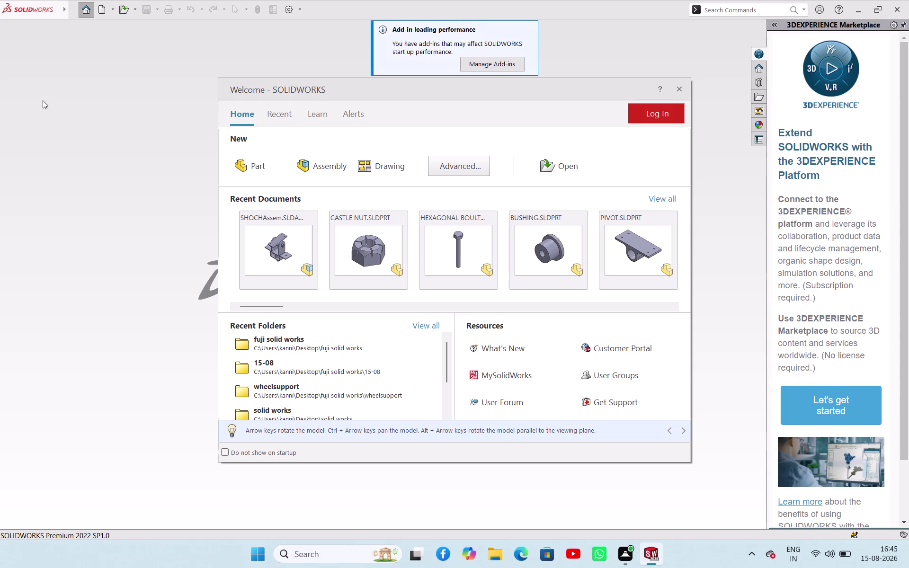
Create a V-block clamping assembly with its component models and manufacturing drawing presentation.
Create a new blank part document (Part1) from the Welcome dialog.
click(263, 168)
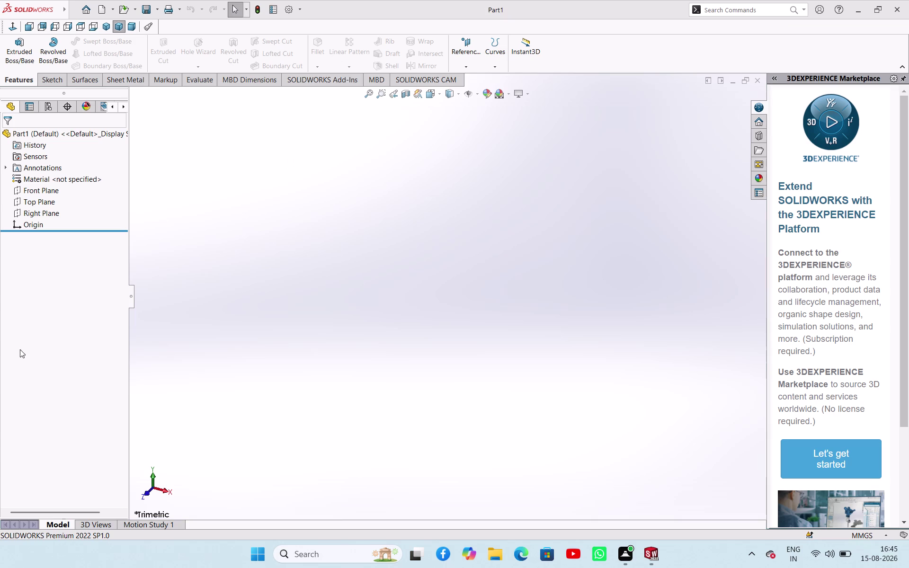
Start a sketch on the Top Plane and draw a vertical midpoint centerline through the origin.
click(52, 201)
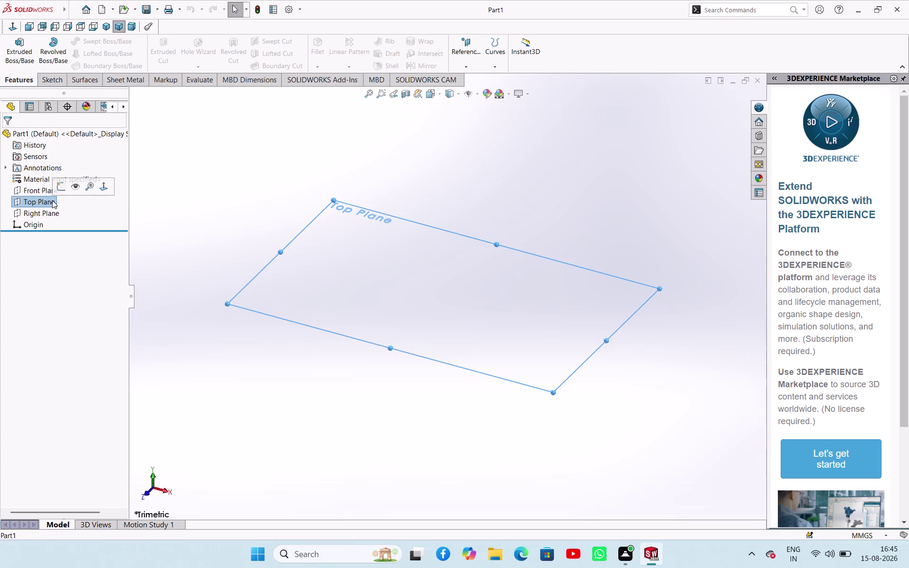
click(59, 185)
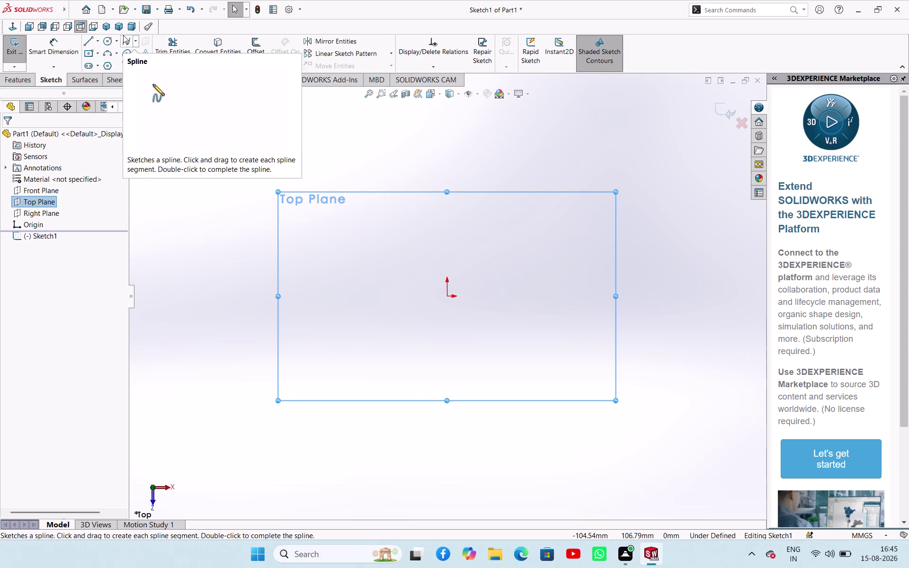
click(98, 45)
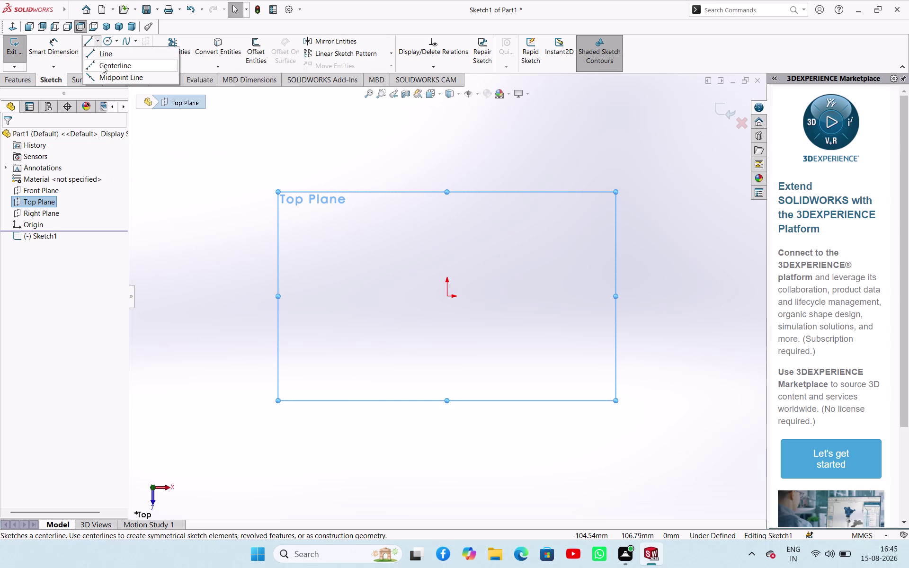
click(102, 65)
click(50, 291)
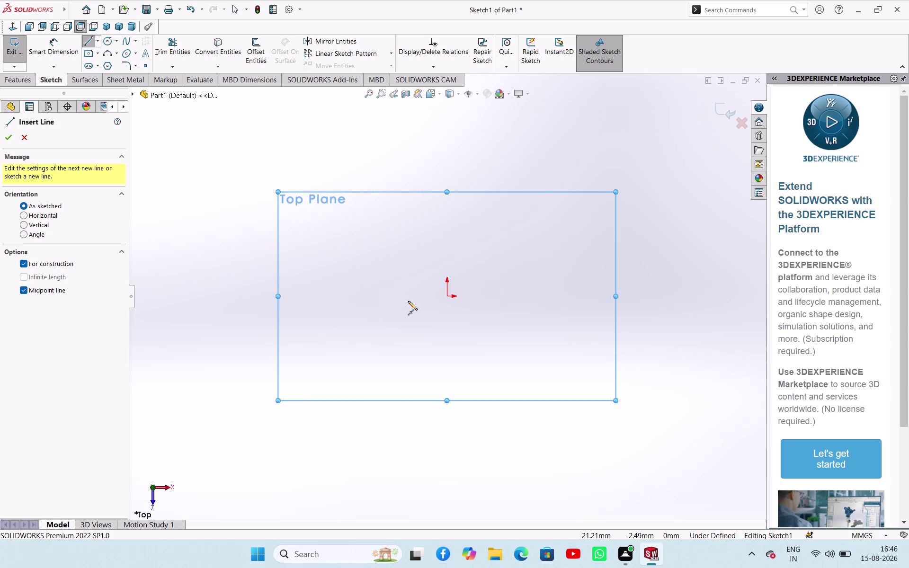
click(448, 297)
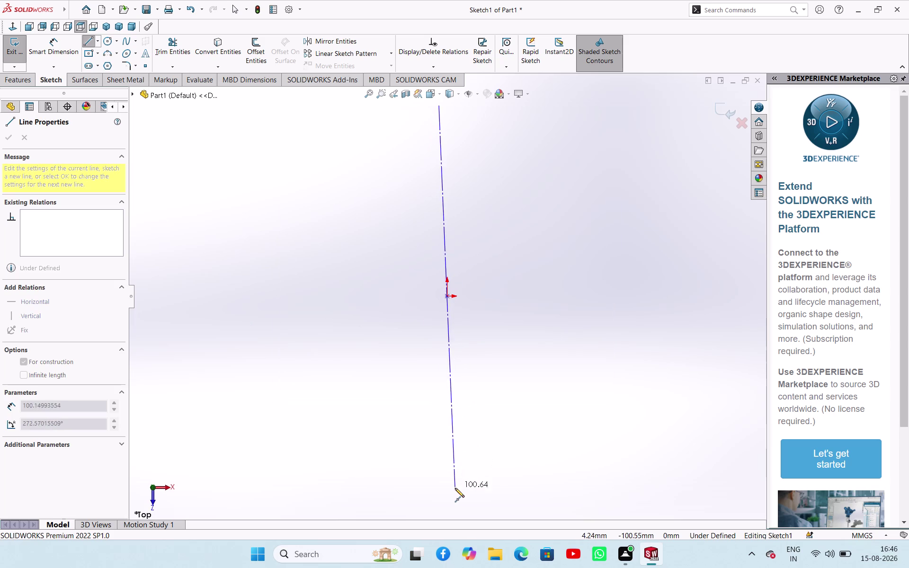
click(448, 500)
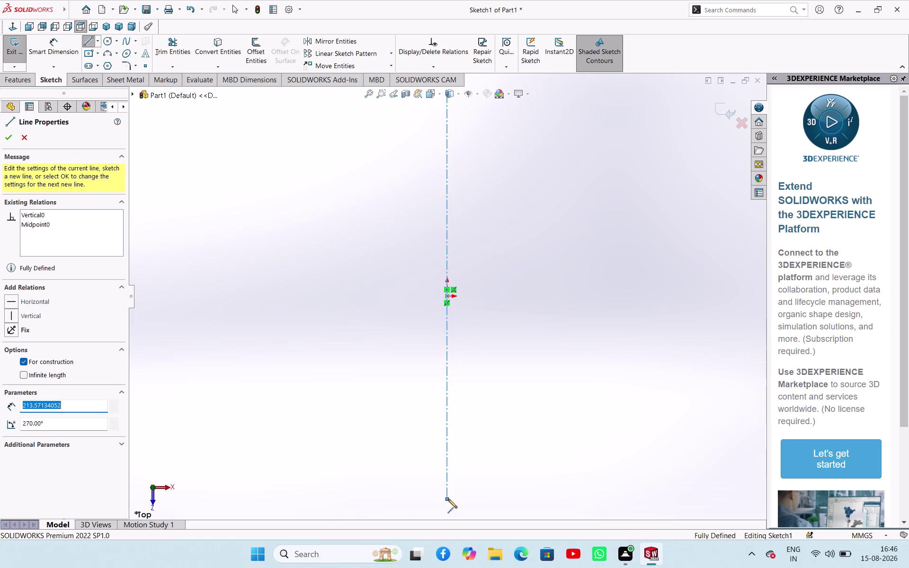
key(Escape)
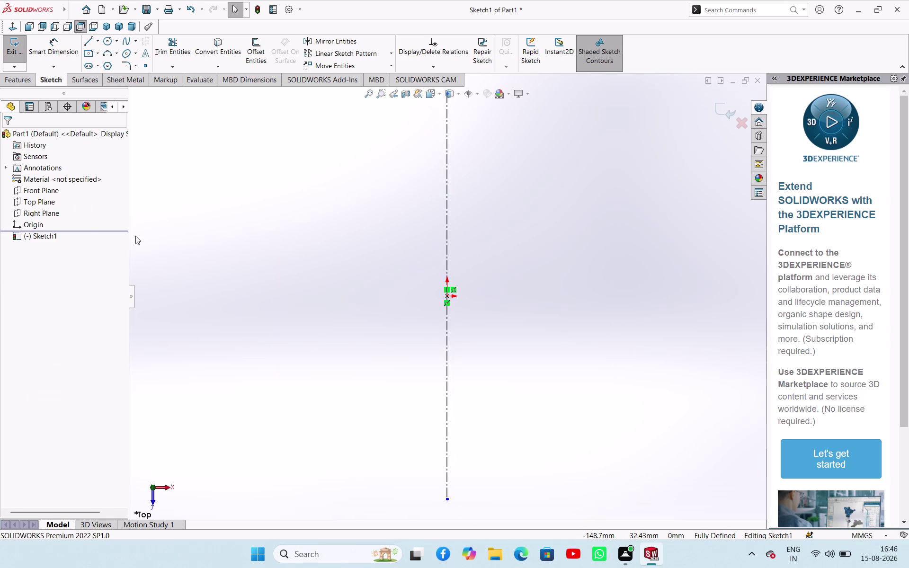
Draw a horizontal midpoint centerline through the origin, extending to the right.
click(98, 46)
click(92, 62)
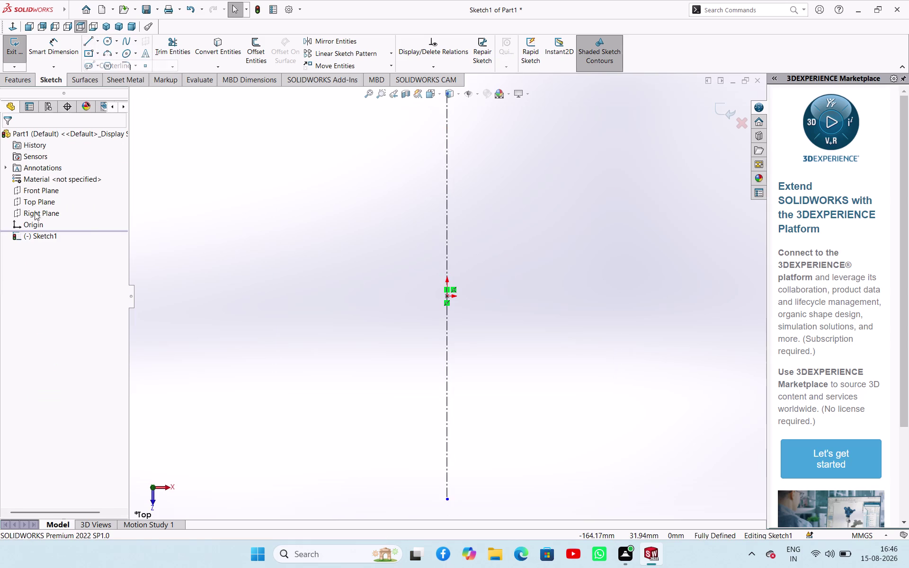
click(42, 291)
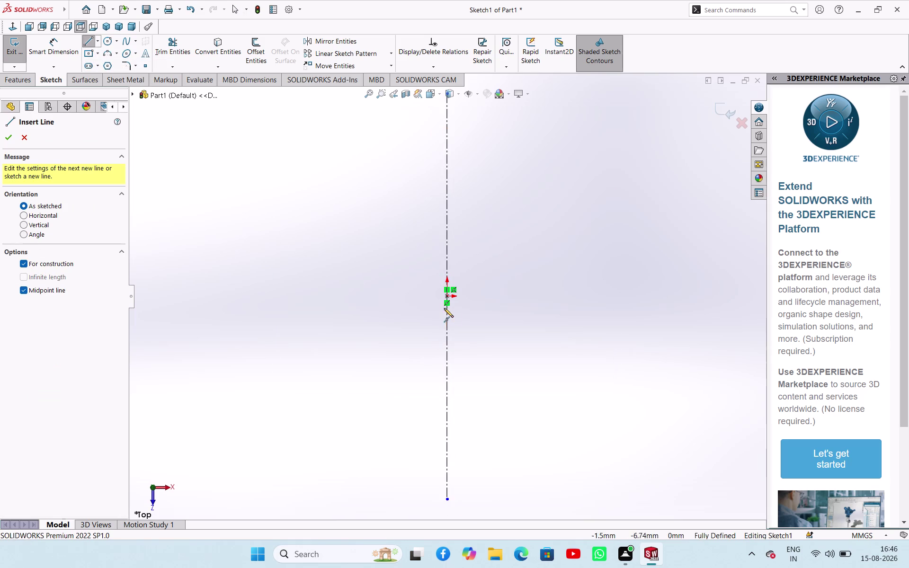
click(447, 297)
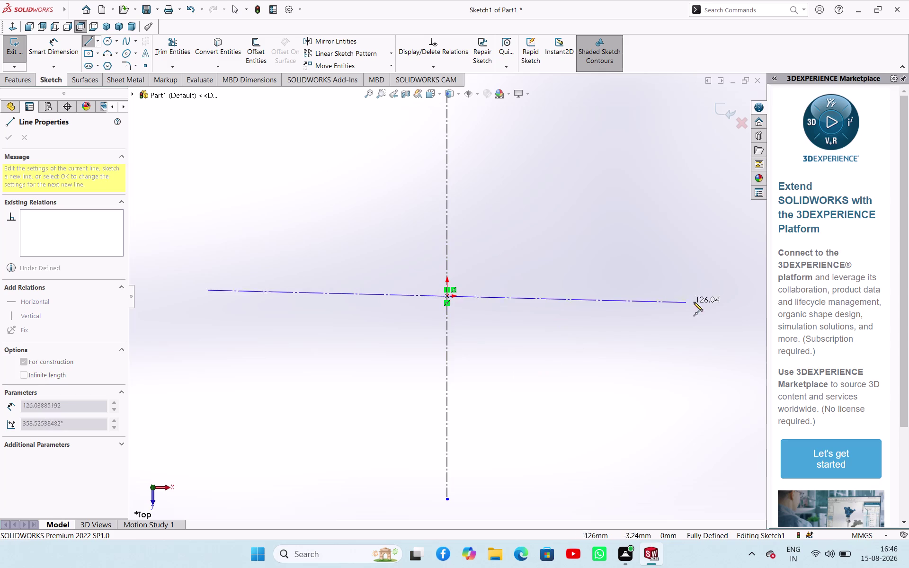
click(736, 296)
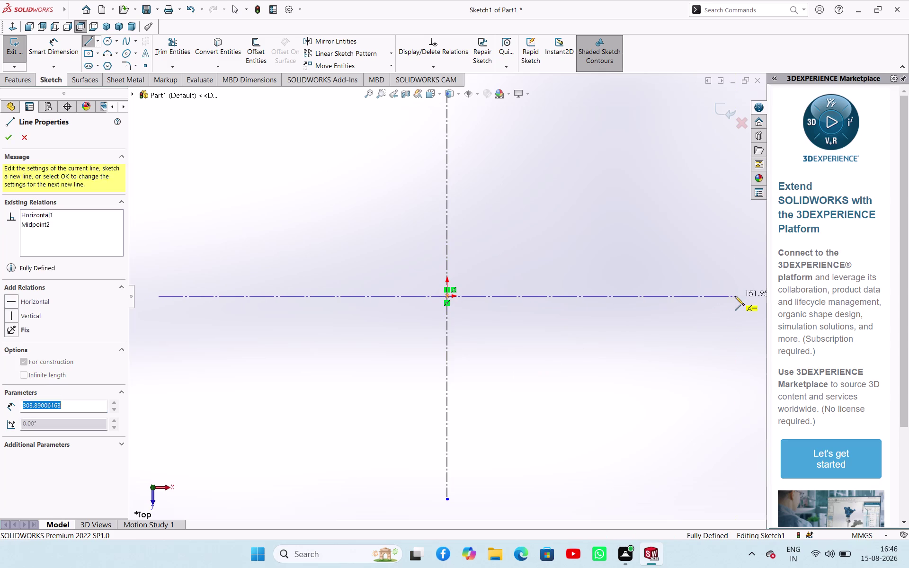
key(Escape)
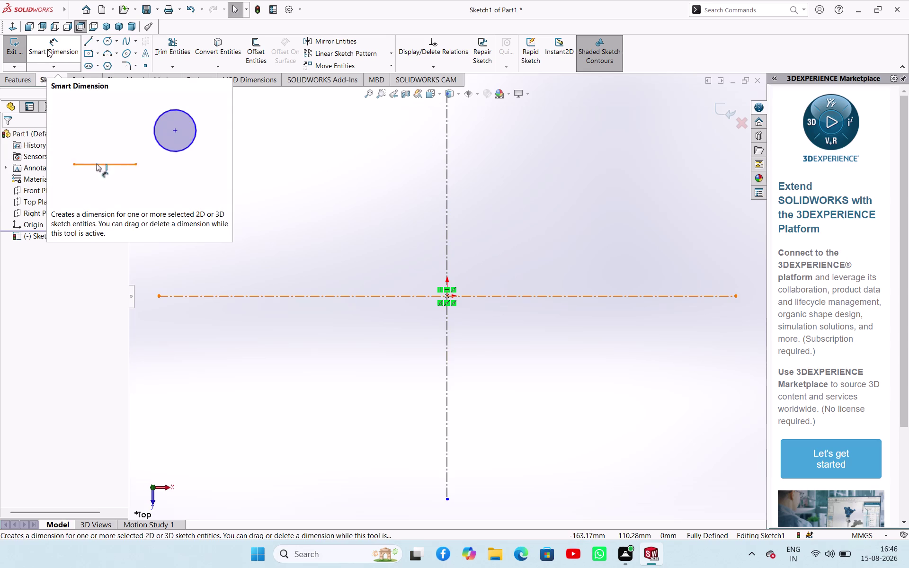
Draw connected lines down the vertical centerline, across the bottom, then stepping up and right.
click(92, 41)
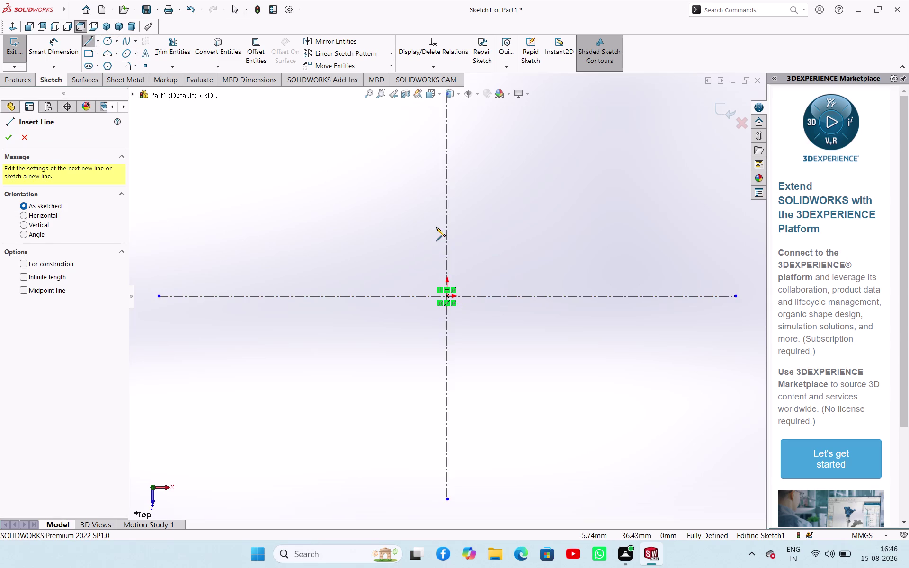
click(447, 222)
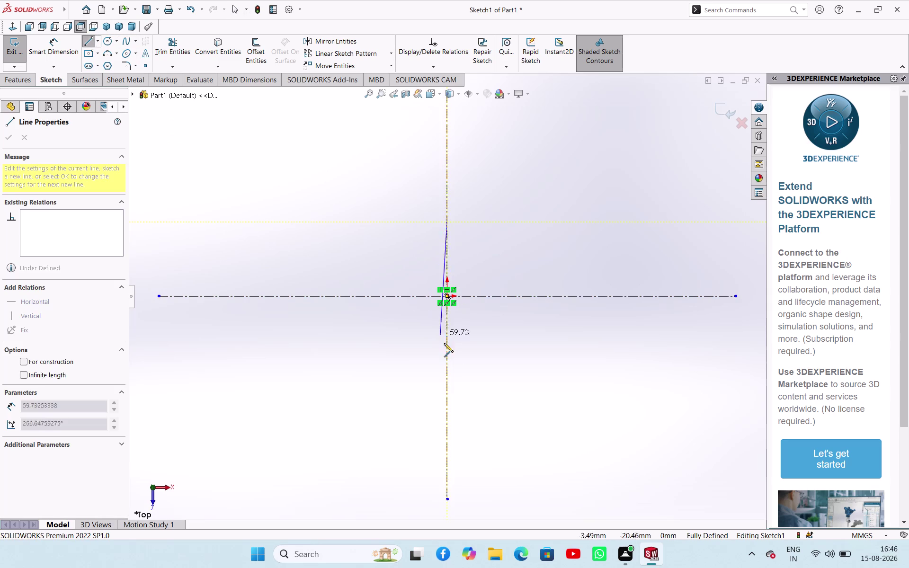
click(447, 362)
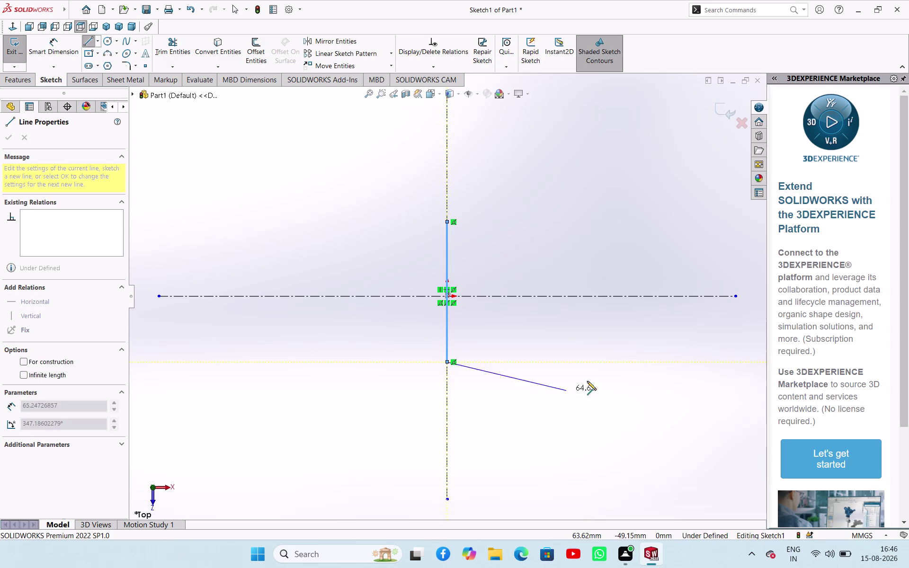
click(620, 365)
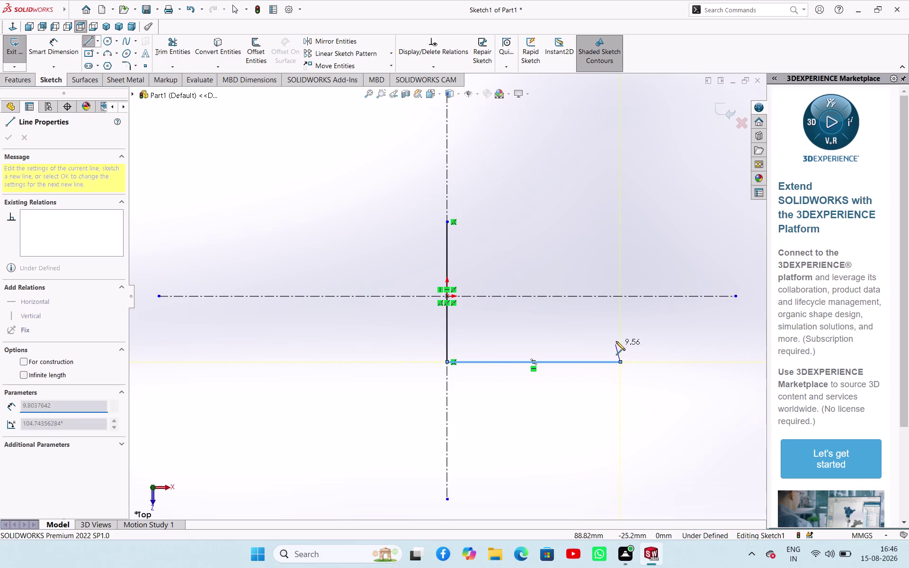
click(619, 318)
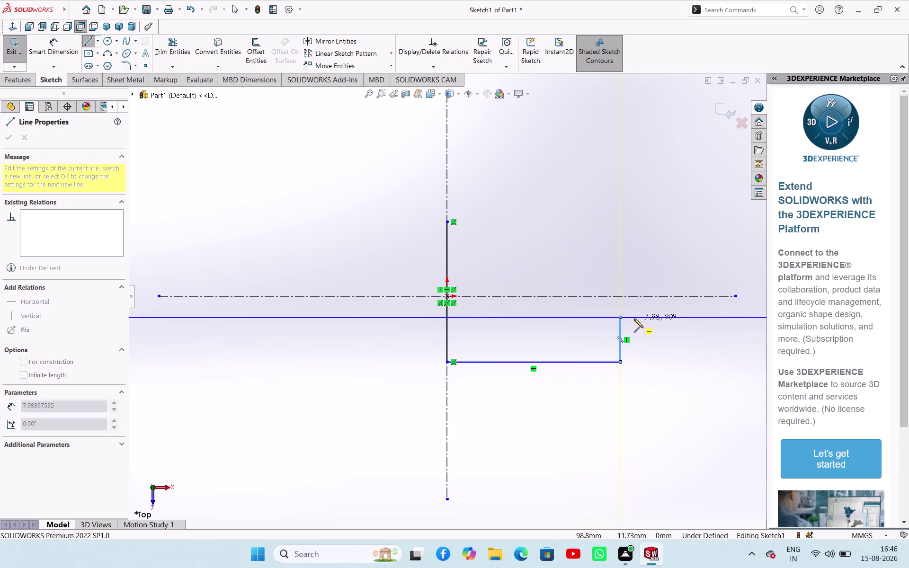
click(633, 318)
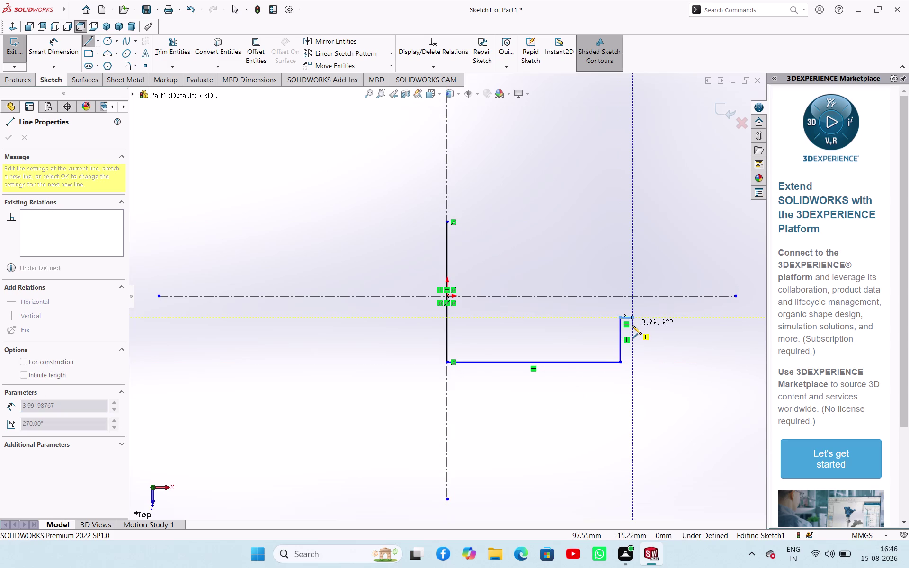
click(632, 326)
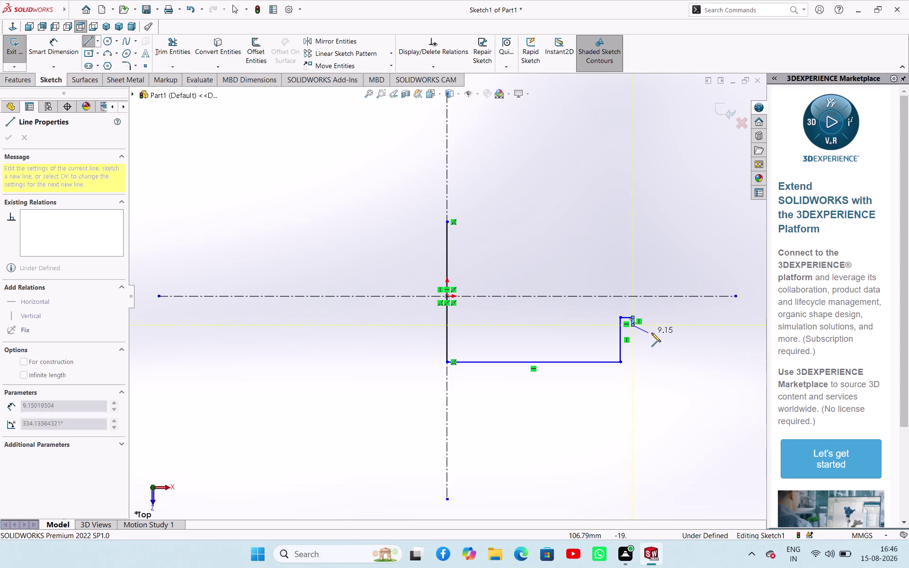
click(674, 324)
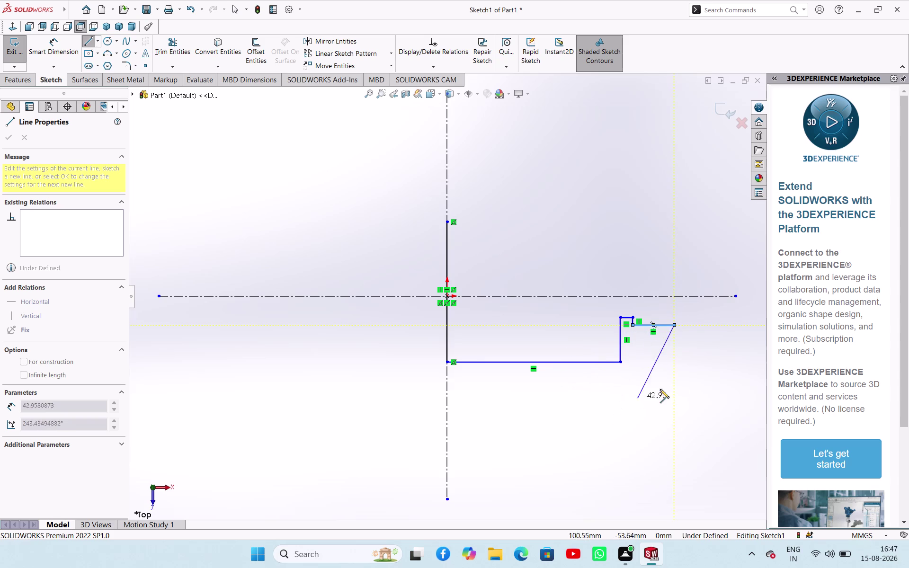
click(672, 308)
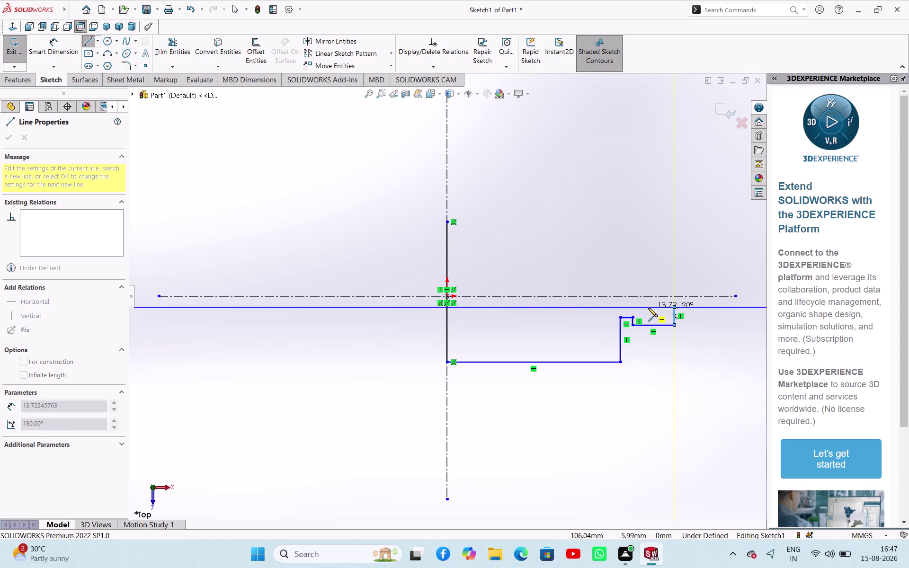
Continue the outline left, up across the horizontal centerline, right, then up an angled edge.
scroll(down, 3)
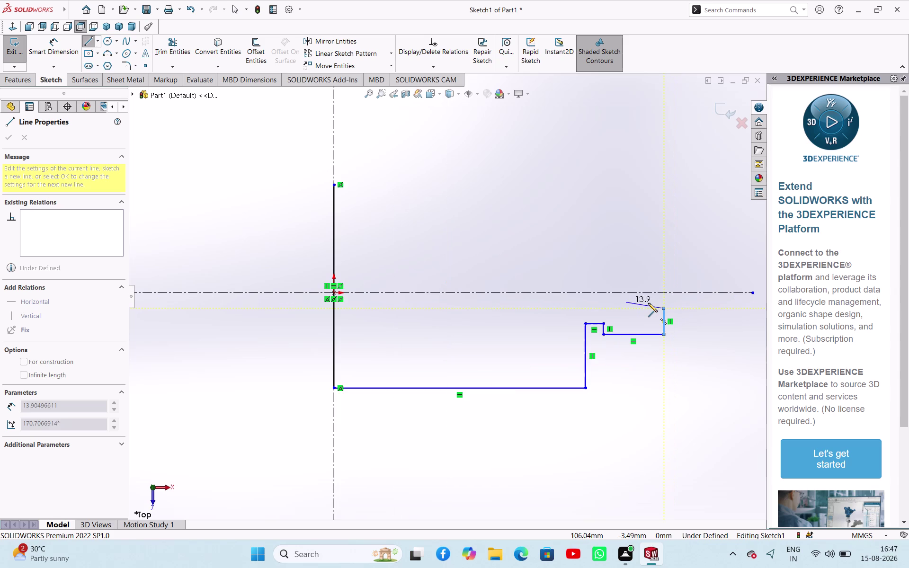
click(623, 300)
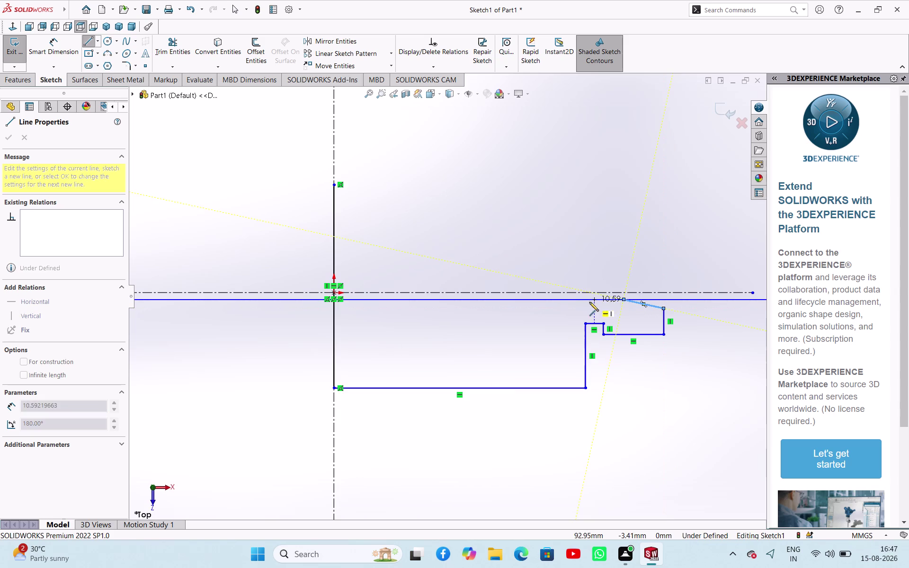
click(561, 298)
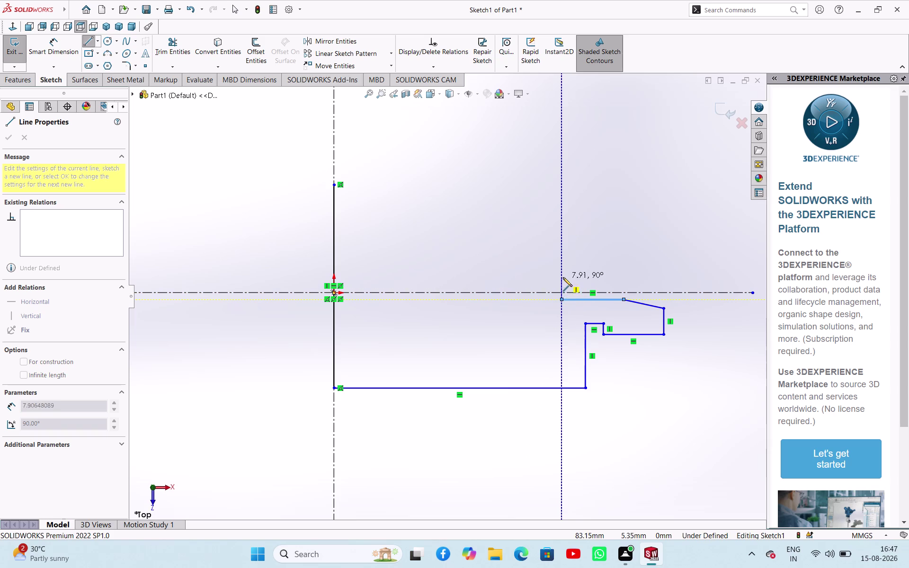
click(563, 272)
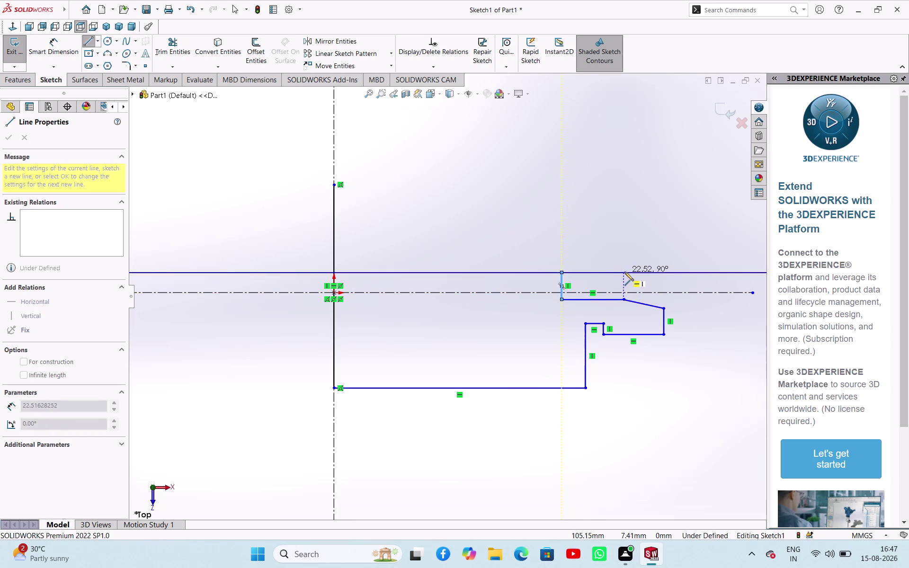
click(624, 272)
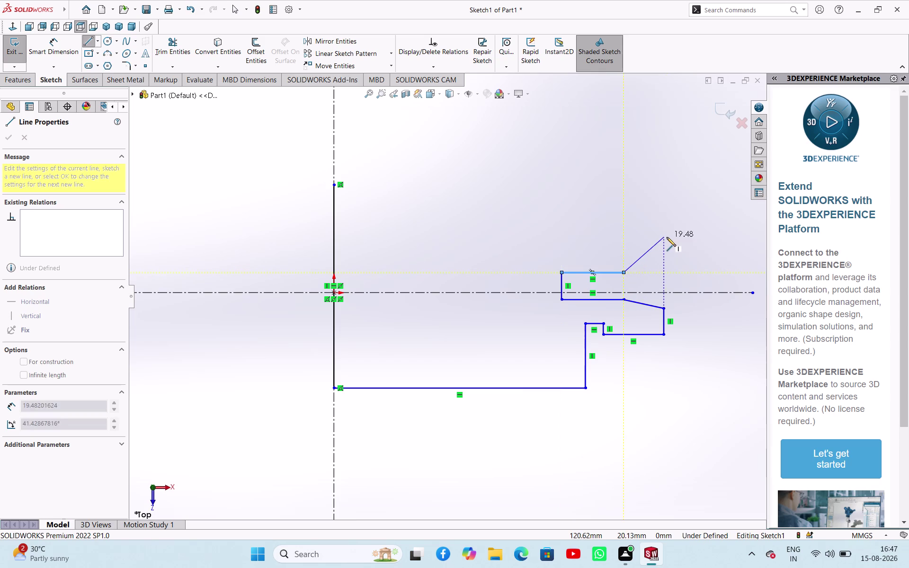
click(664, 232)
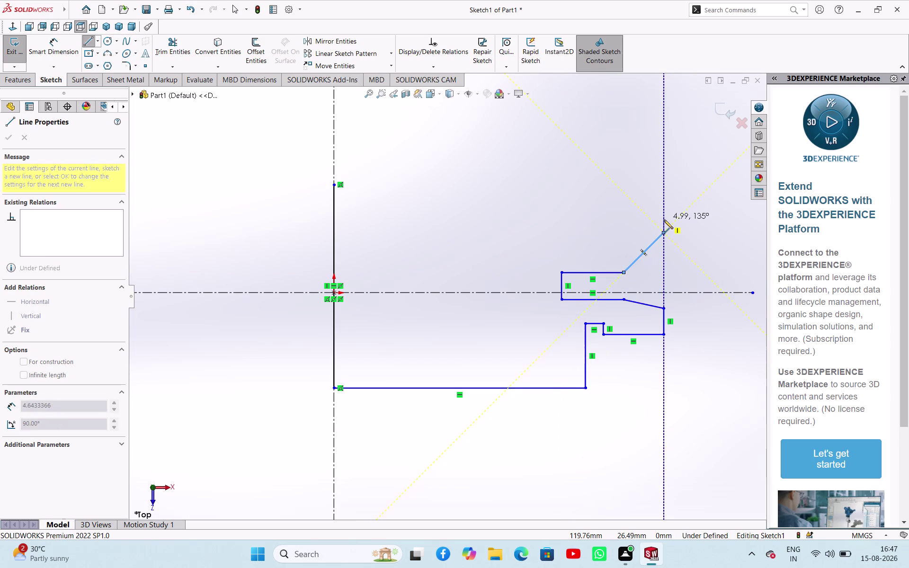
click(664, 220)
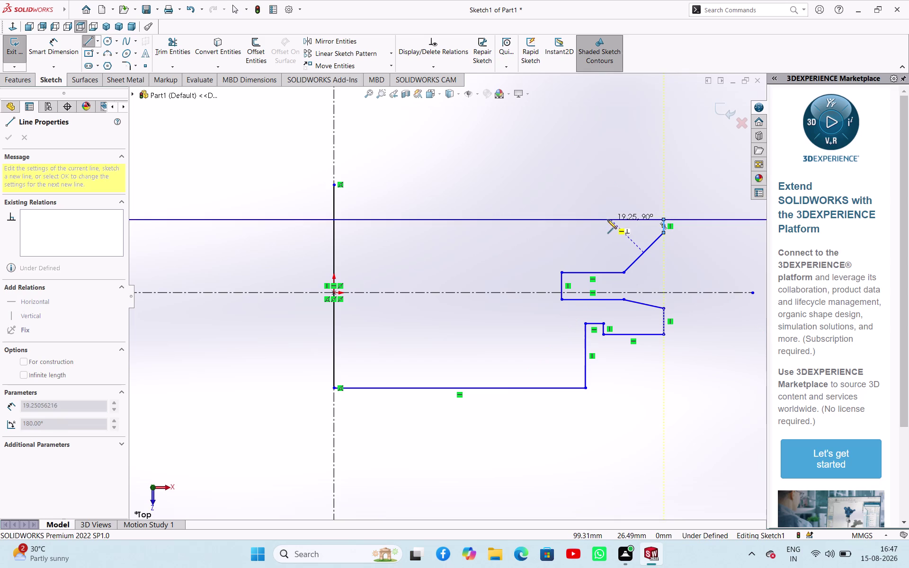
Add the top edge, inner step and vertical edge, closing the outline at the top-left corner.
click(603, 219)
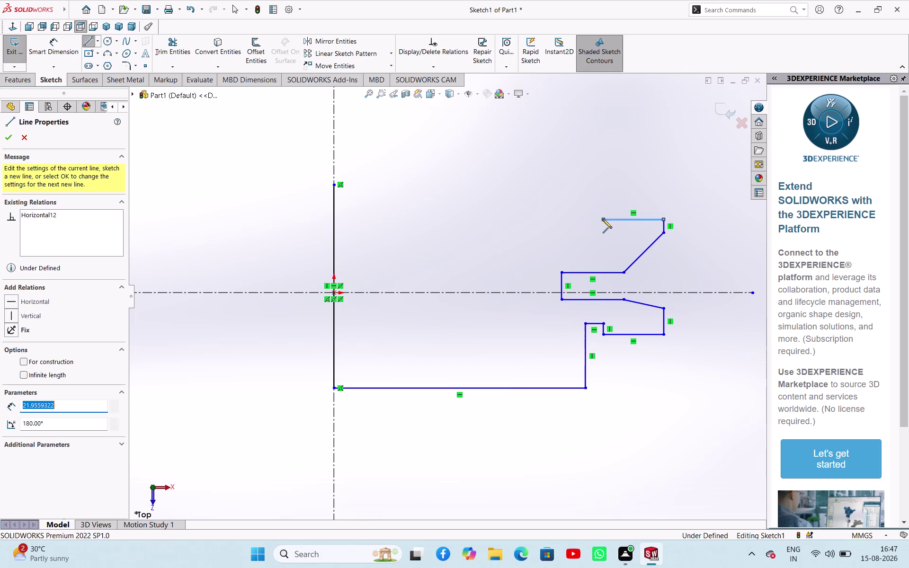
click(604, 234)
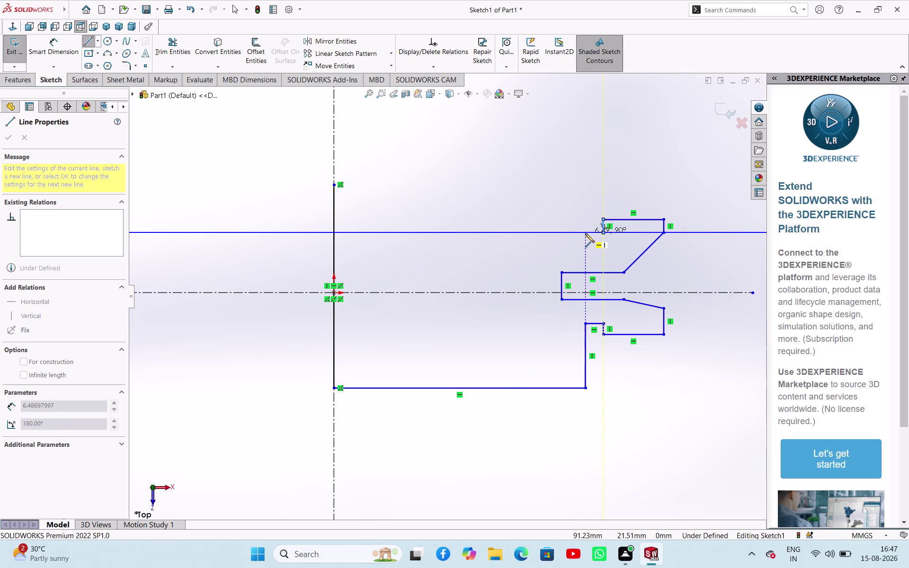
click(584, 233)
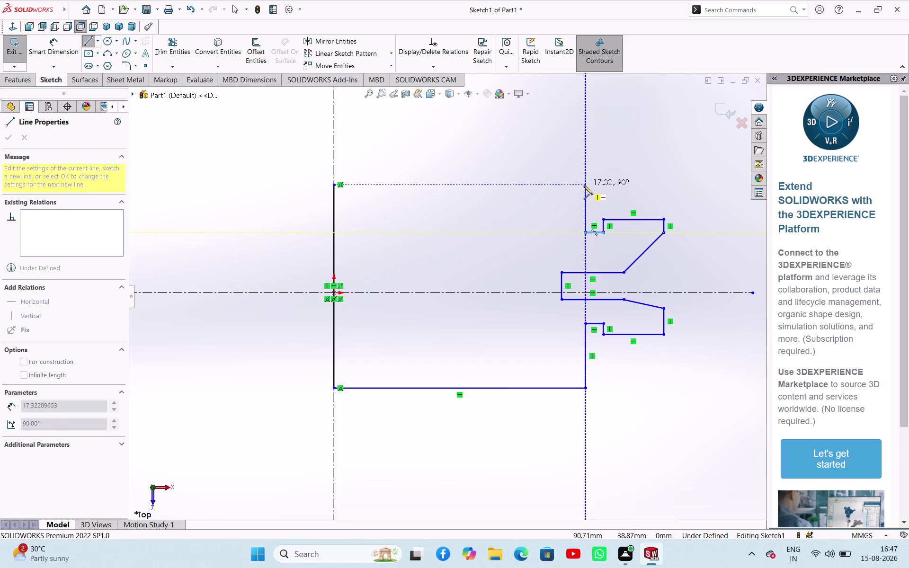
click(584, 184)
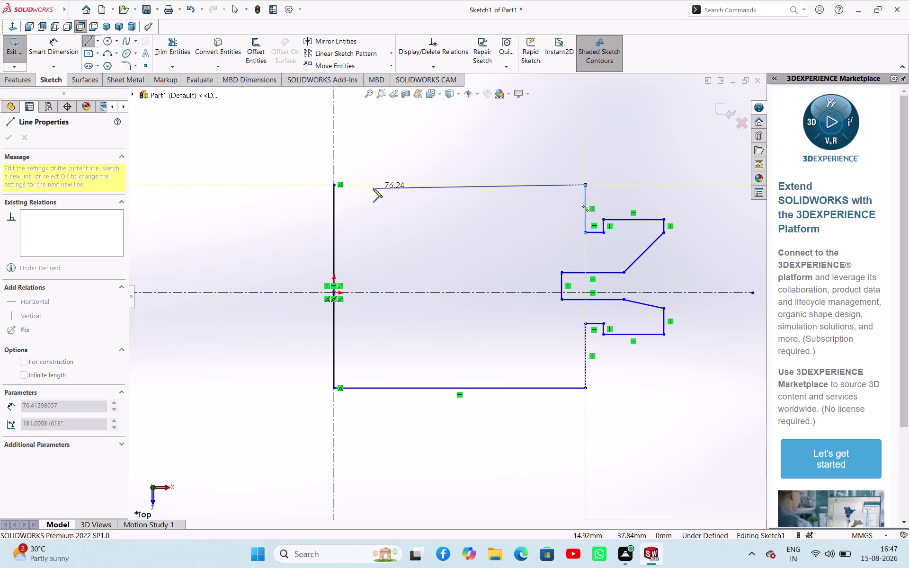
click(334, 184)
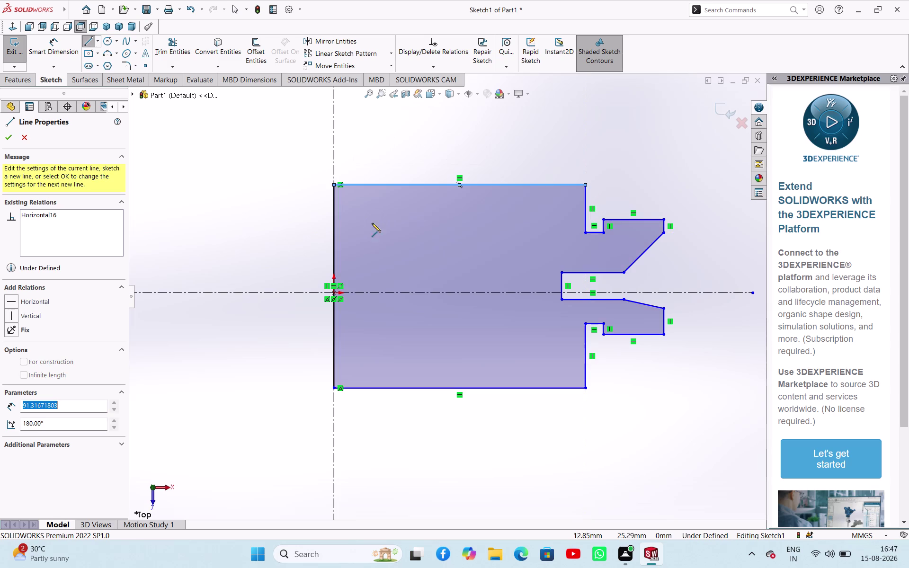
click(12, 138)
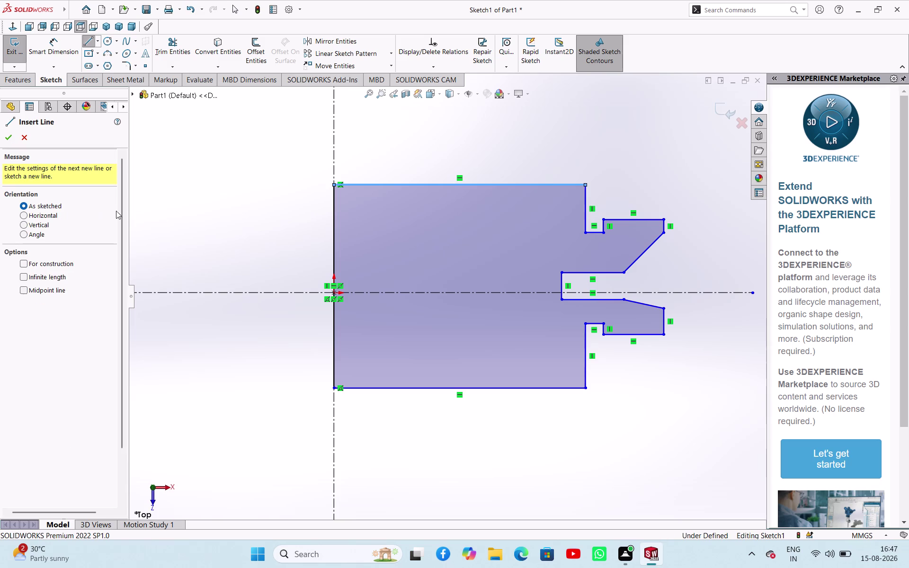
click(182, 212)
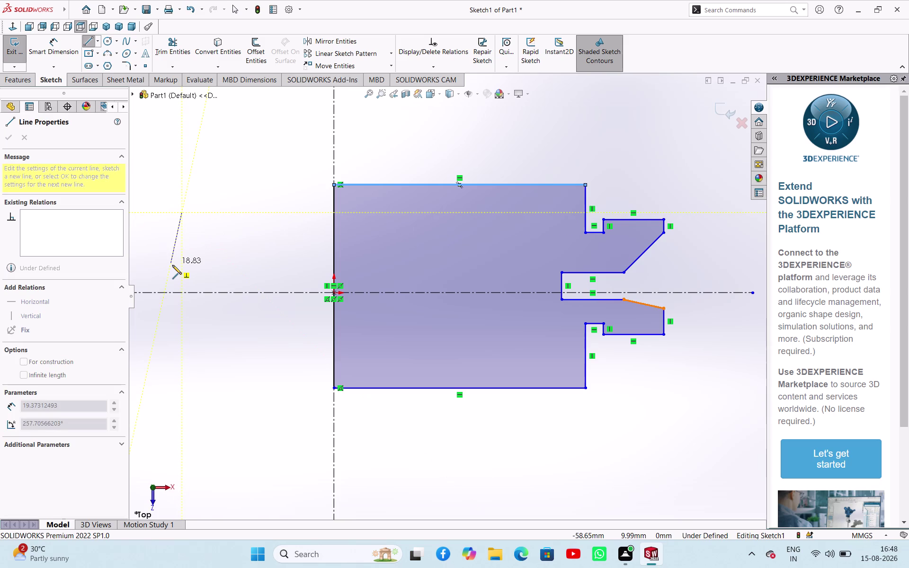
Exit the Line tool, clear the selection and fit the whole profile in view.
key(Escape)
scroll(down, 3)
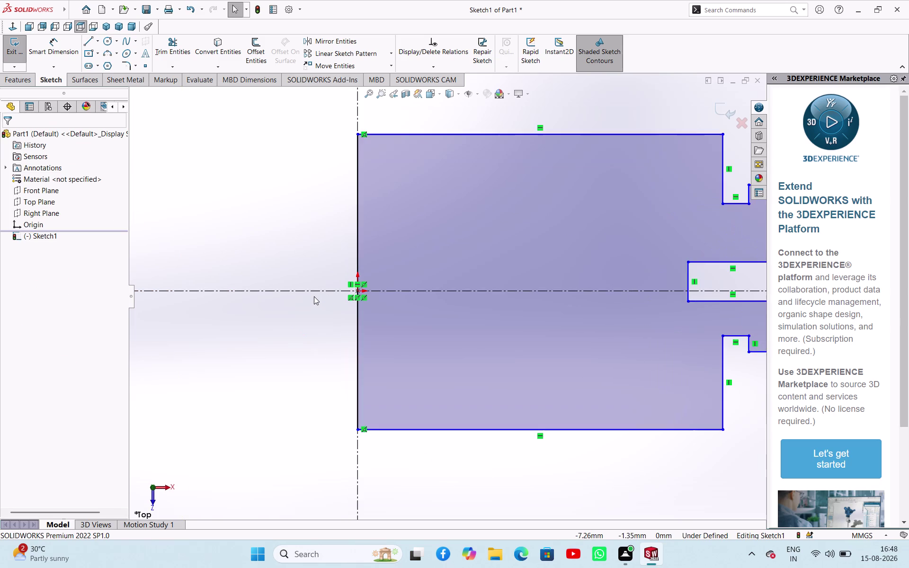
scroll(up, 3)
scroll(down, 3)
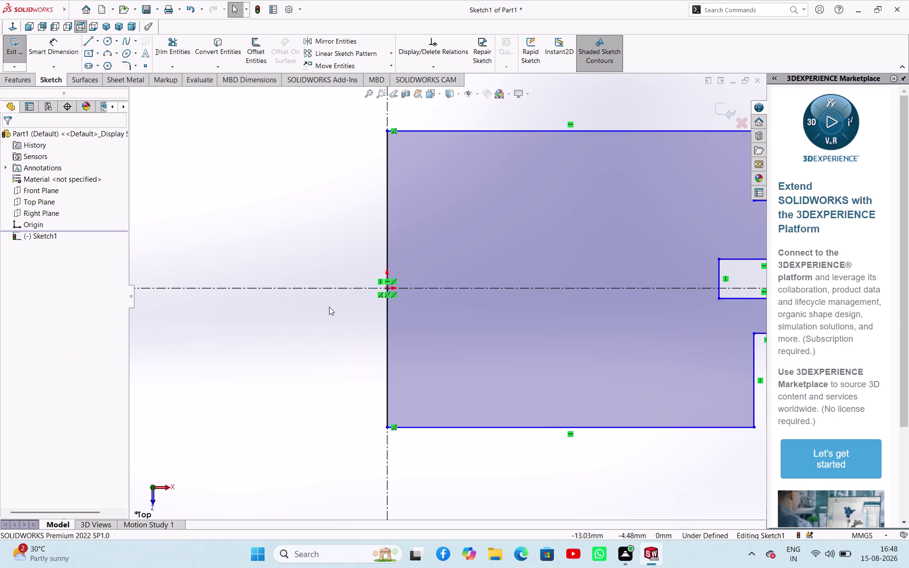
scroll(up, 3)
scroll(up, 3)
click(332, 340)
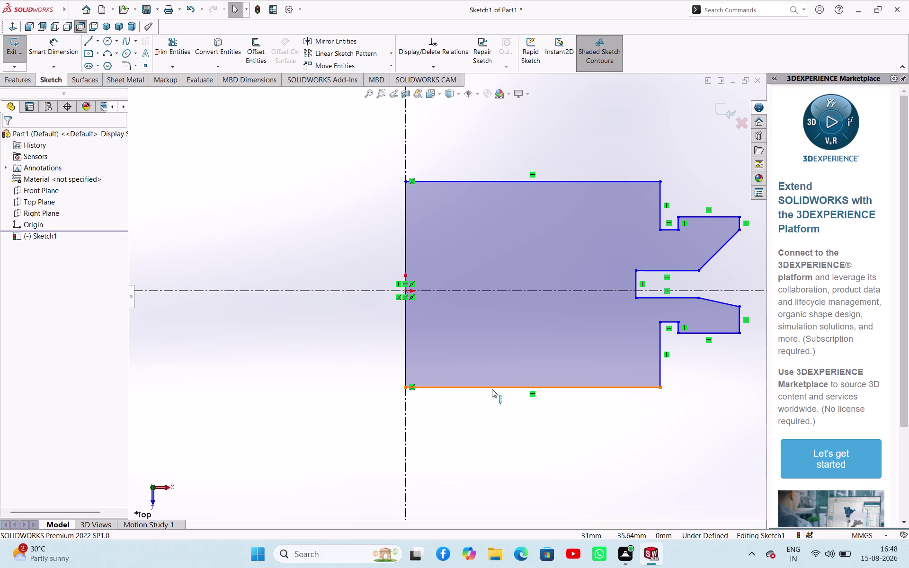
click(225, 377)
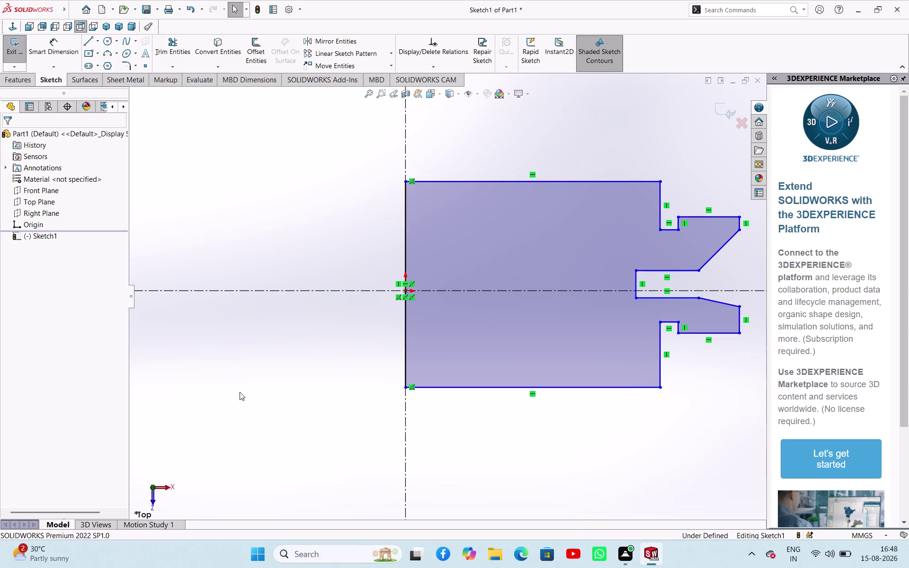
key(Escape)
key(Escape)
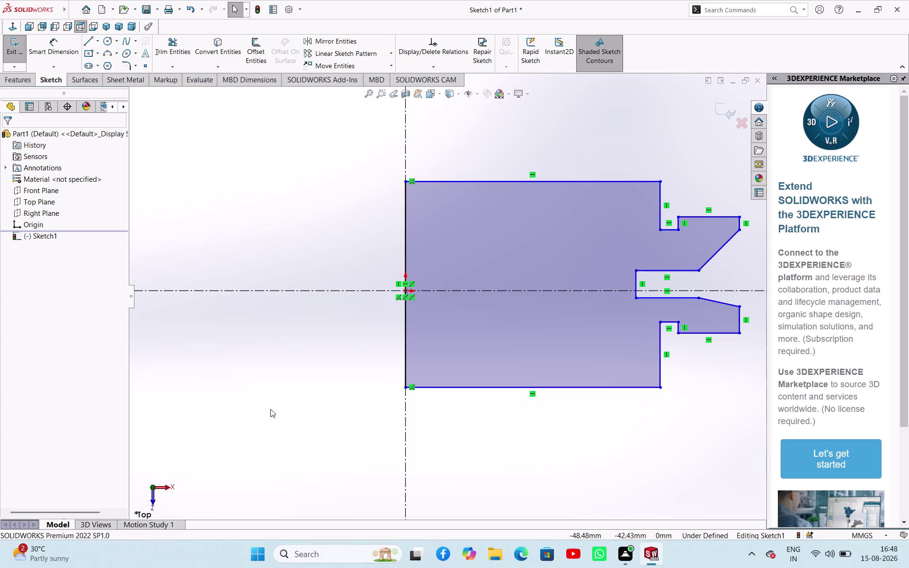
middle_click(272, 408)
middle_click(272, 408)
scroll(down, 3)
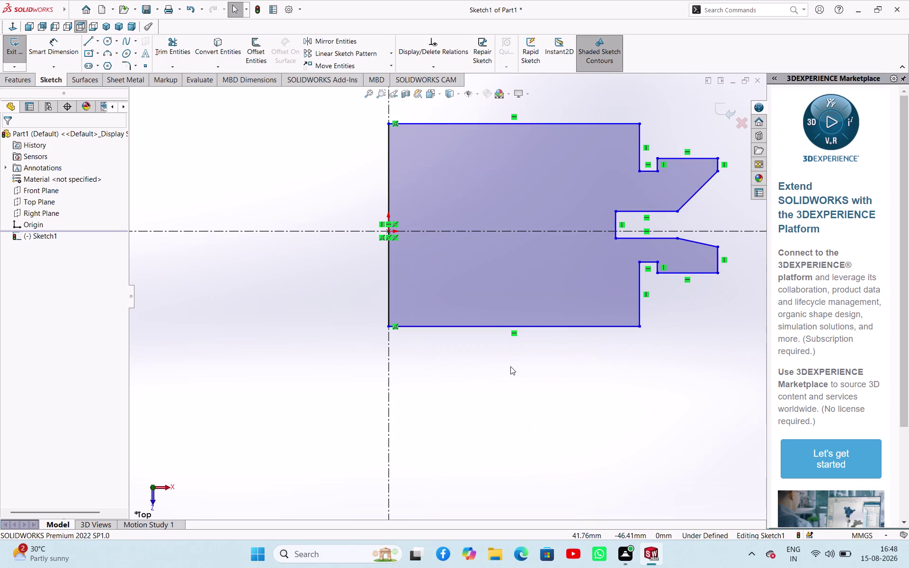
Select the block's bottom and top edges together.
click(445, 390)
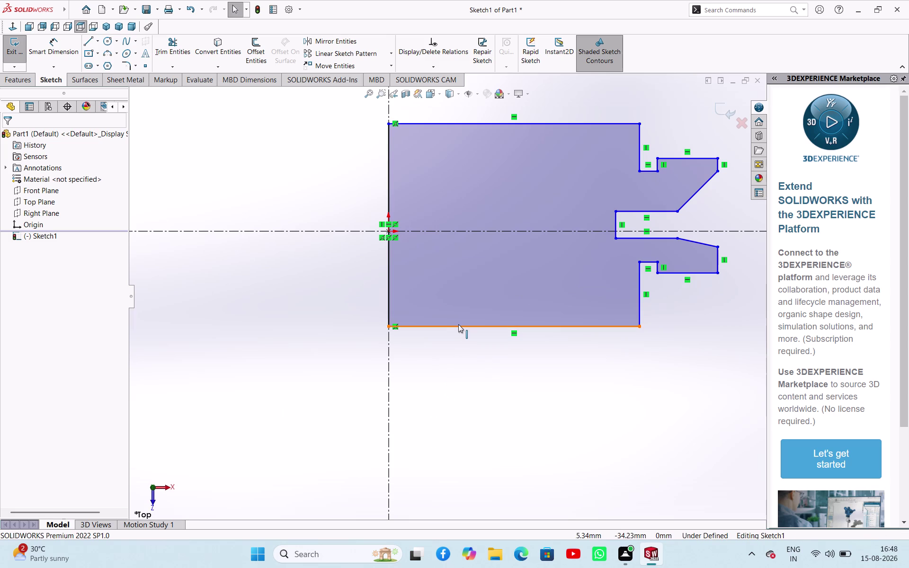
click(459, 324)
click(452, 122)
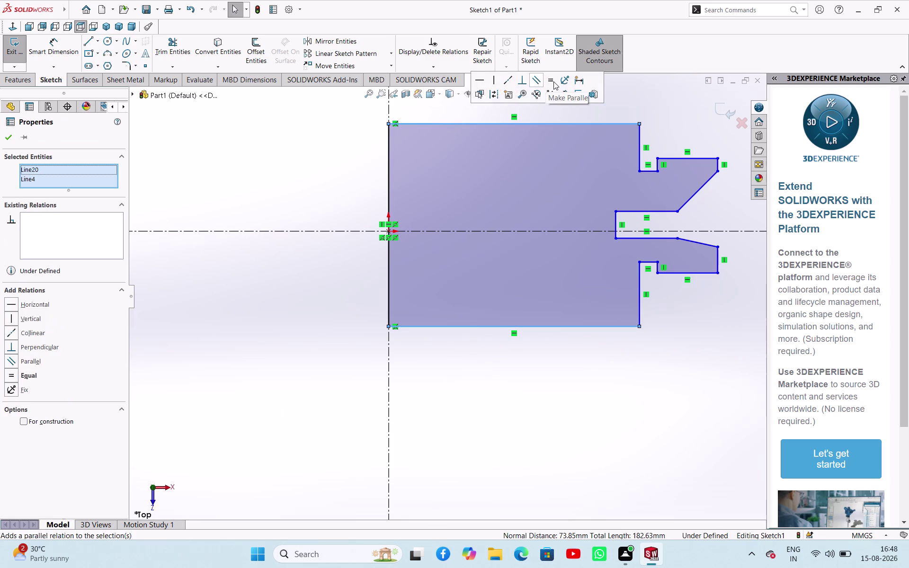
Apply an Equal relation to the selected top and bottom block edges.
click(554, 81)
click(329, 320)
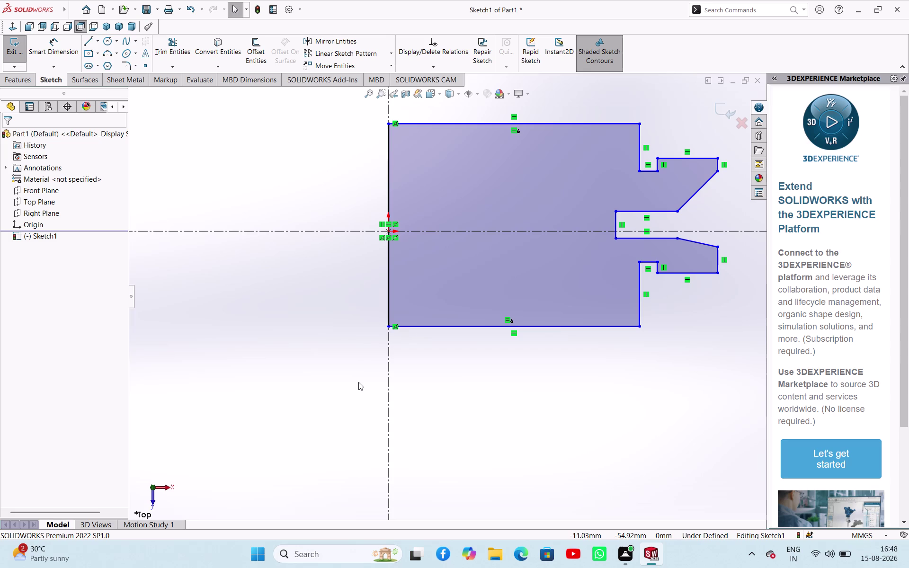
scroll(down, 3)
scroll(up, 3)
scroll(up, 3)
scroll(down, 3)
scroll(down, 3)
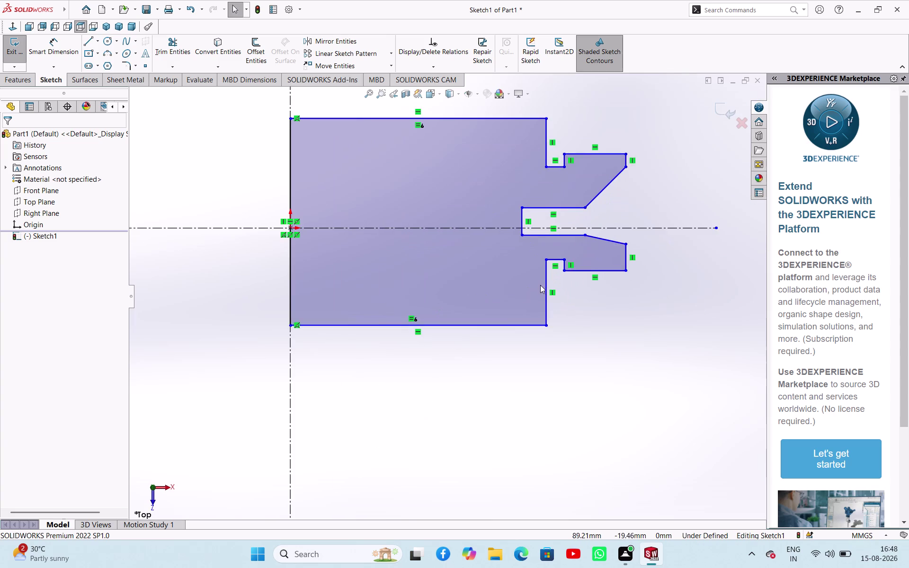
scroll(down, 3)
scroll(up, 3)
scroll(down, 3)
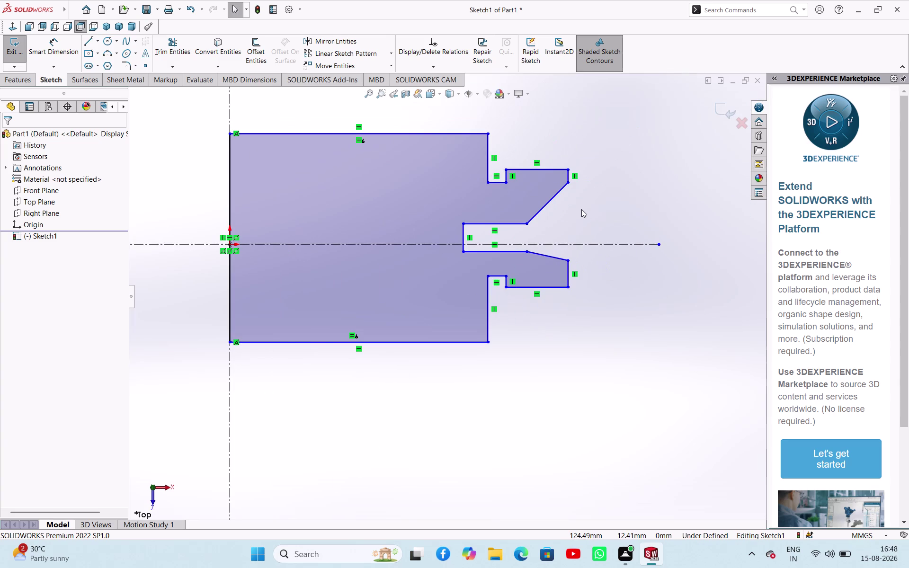
click(635, 209)
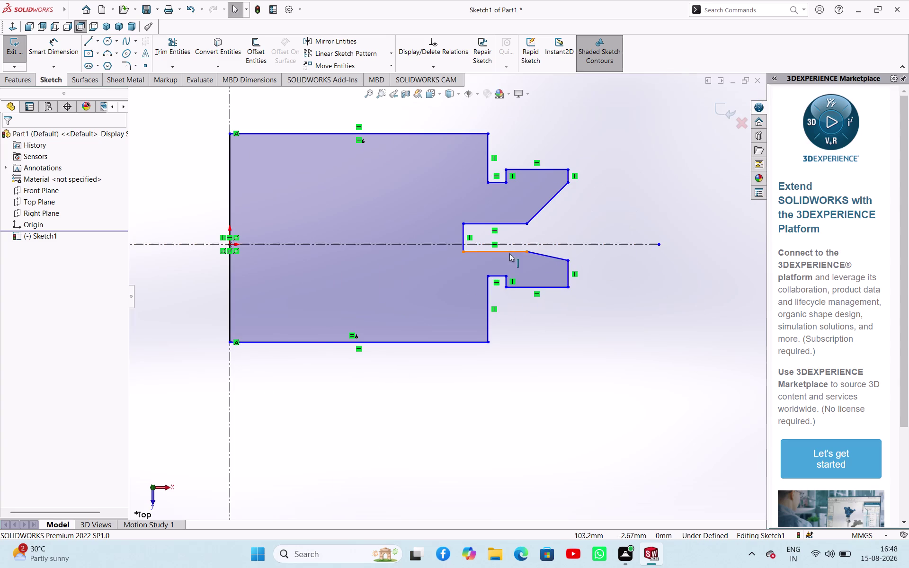
Make the slot's upper and lower horizontal edges equal length.
click(495, 224)
click(504, 253)
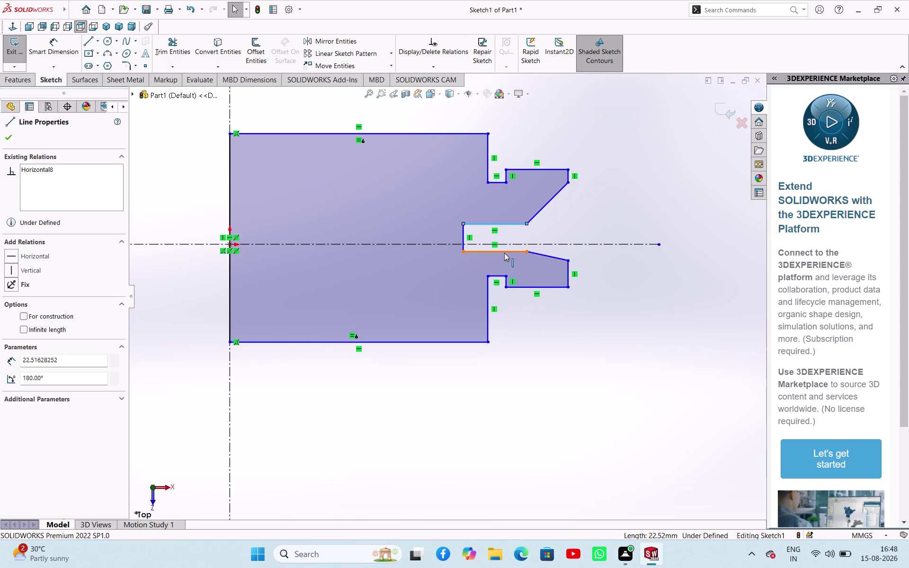
click(605, 212)
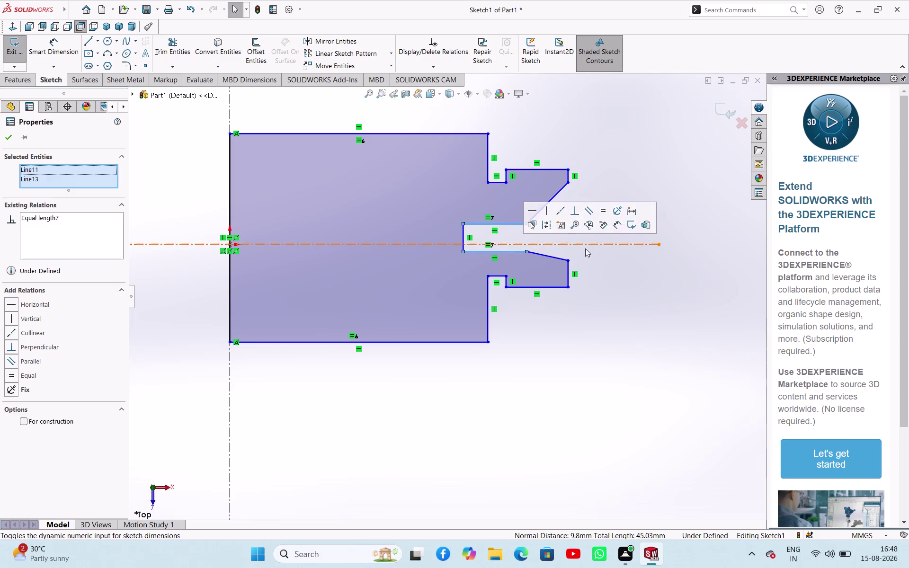
click(529, 373)
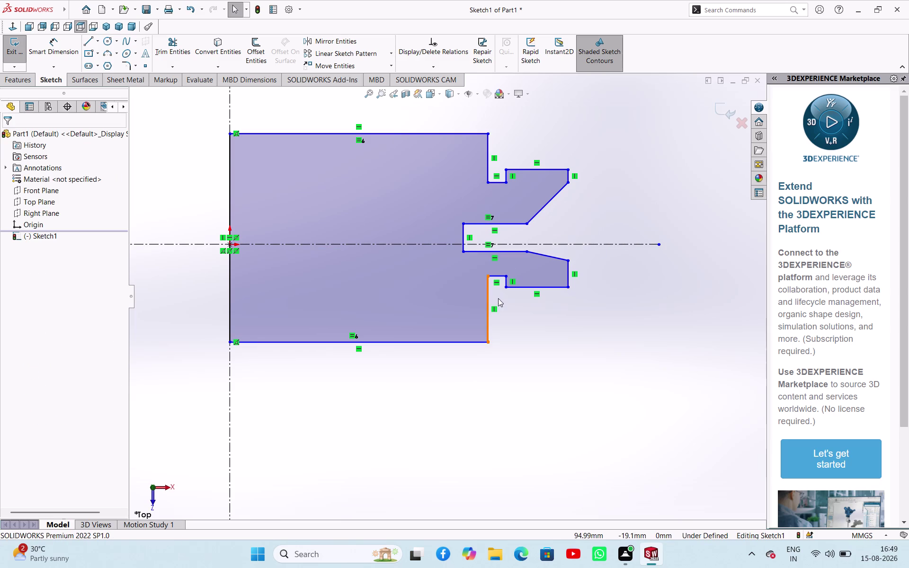
Reselect the connected outline and the slot's horizontal edges, then clear the selection.
double_click(575, 340)
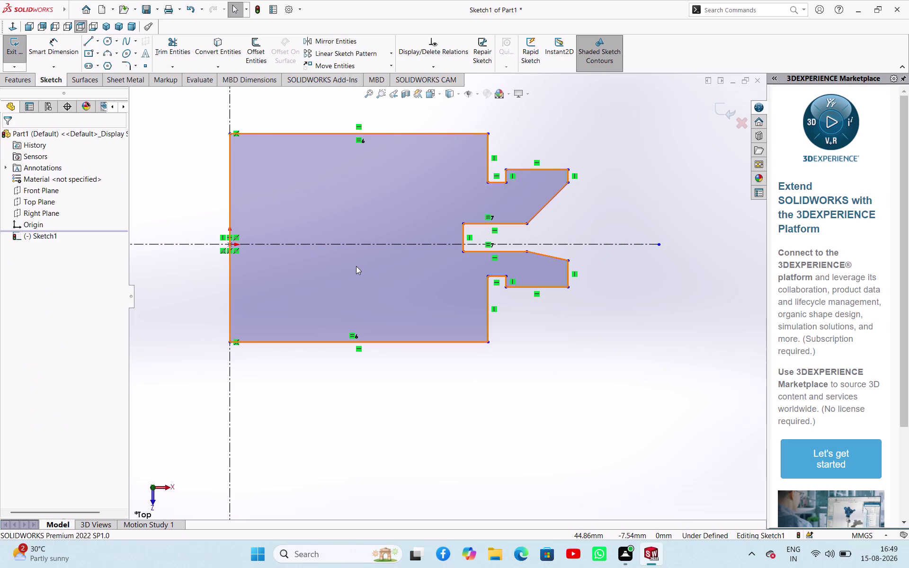
key(Escape)
key(Escape)
click(503, 251)
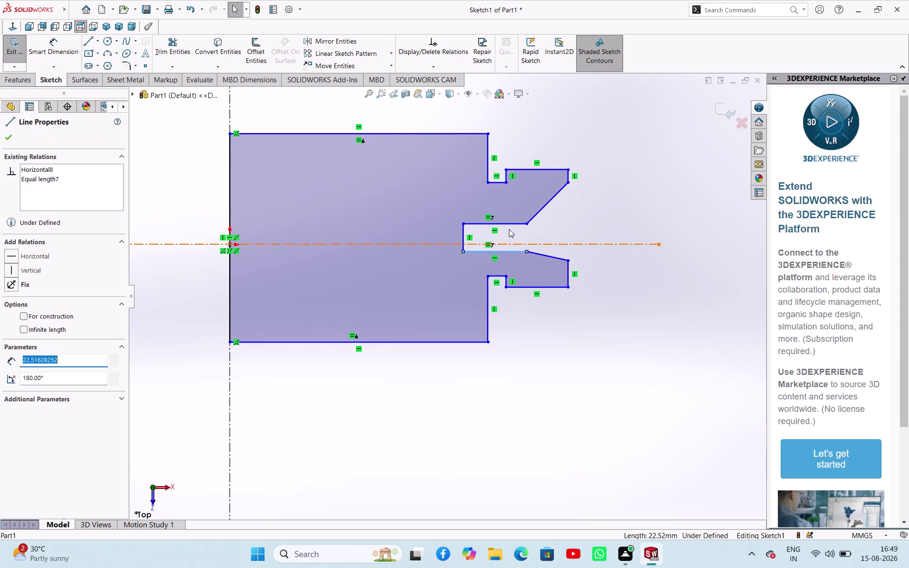
click(508, 226)
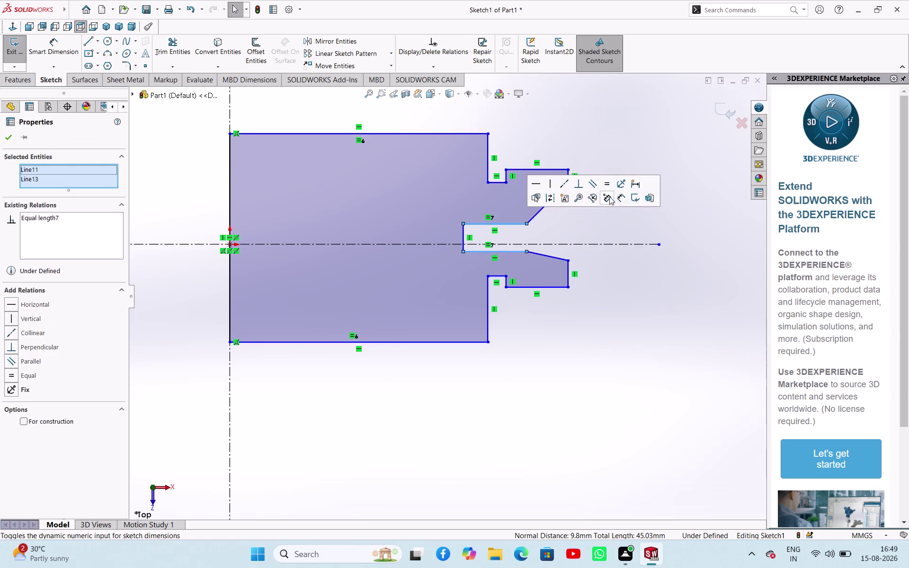
click(610, 184)
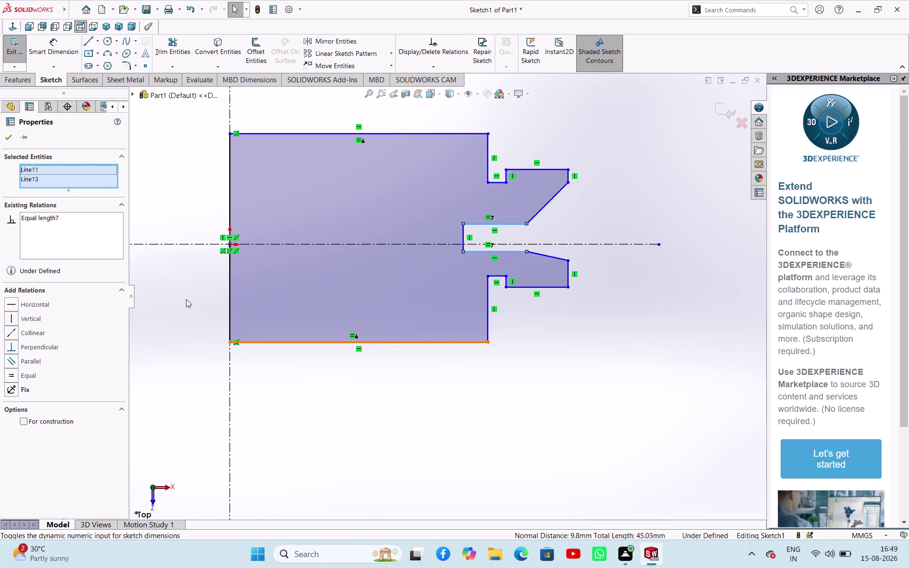
click(10, 136)
click(164, 325)
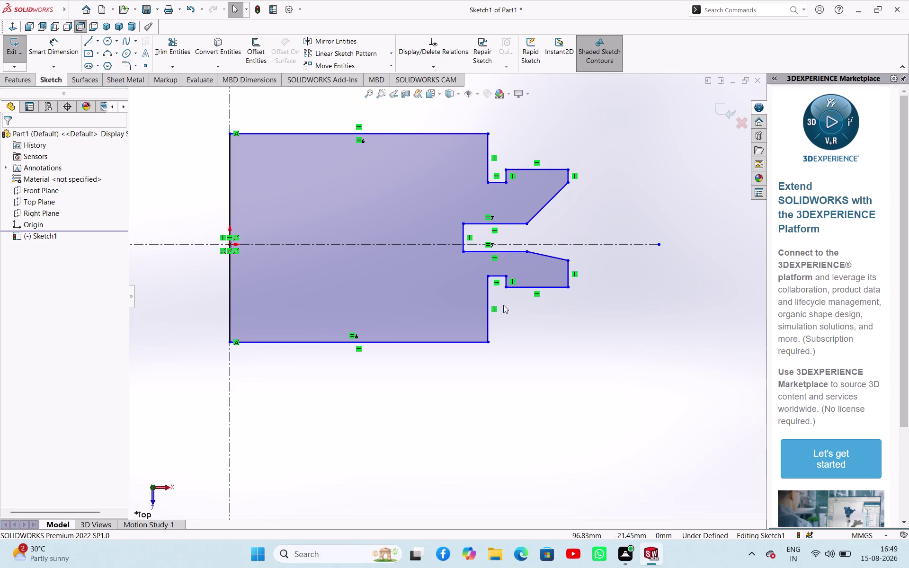
Make the two short vertical step edges equal length.
click(498, 275)
click(494, 182)
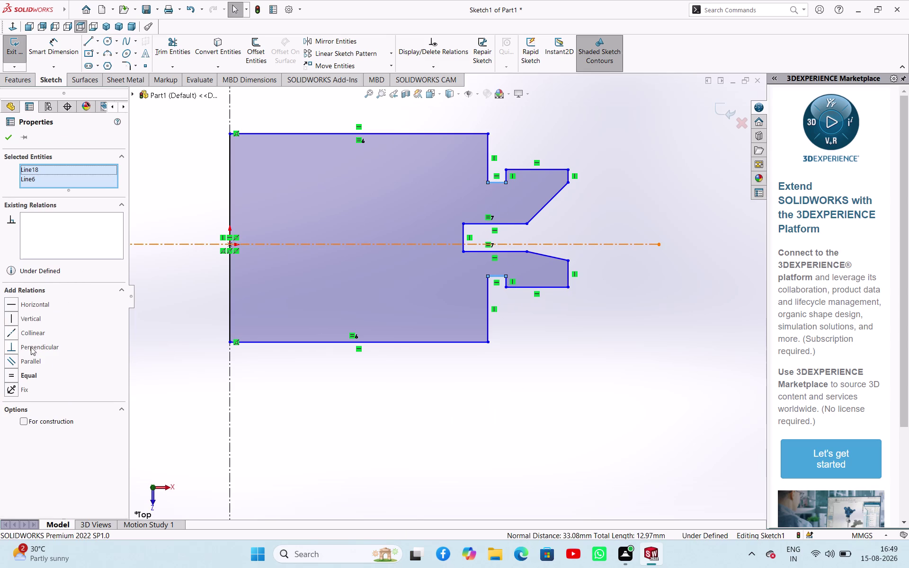
click(25, 374)
click(542, 414)
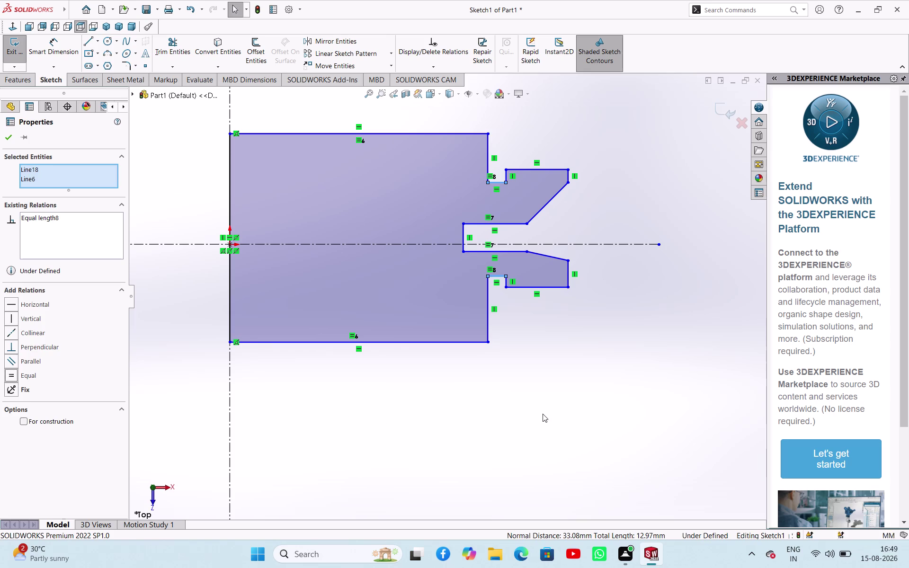
Make the upper and lower right-end vertical edges equal length.
click(570, 277)
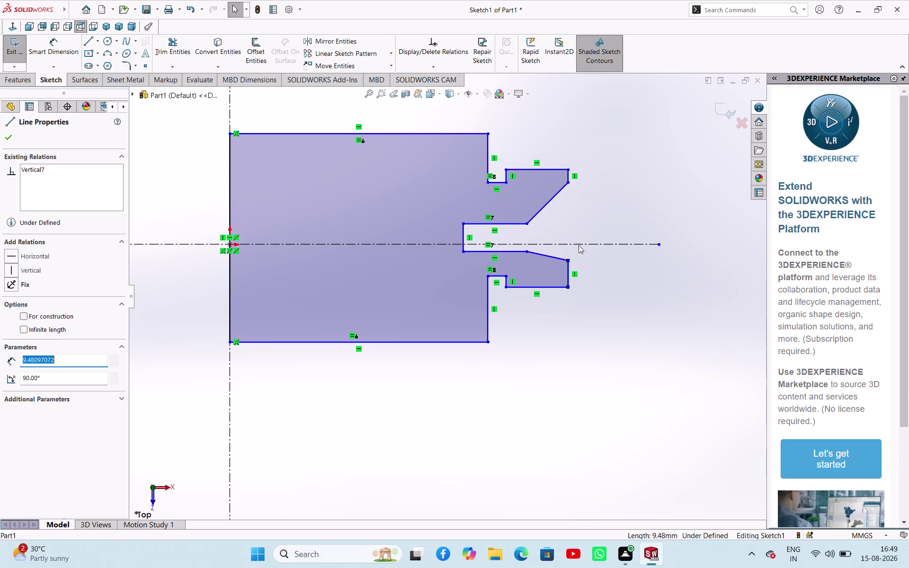
click(569, 176)
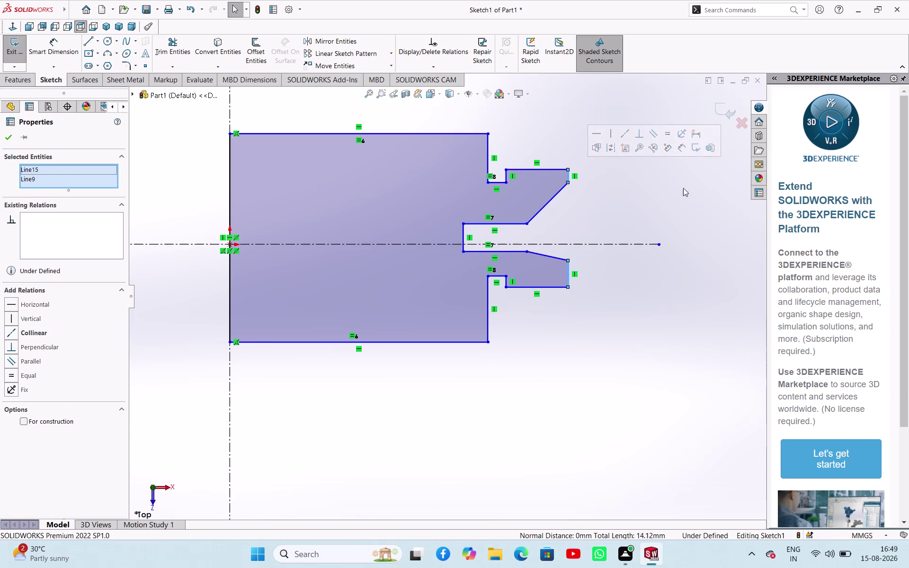
click(671, 136)
click(645, 295)
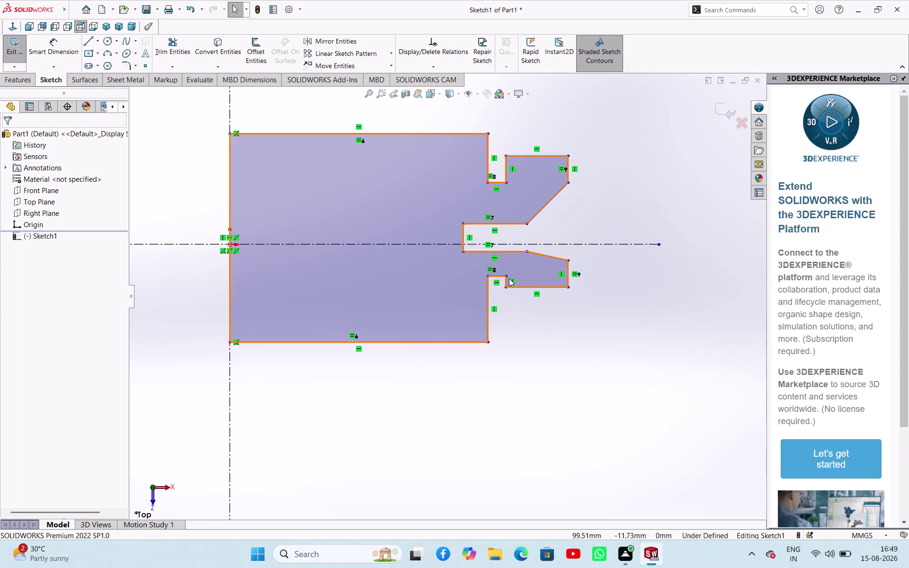
scroll(down, 3)
scroll(up, 3)
Make the lower and upper step edges equal, then clear the selection.
click(462, 326)
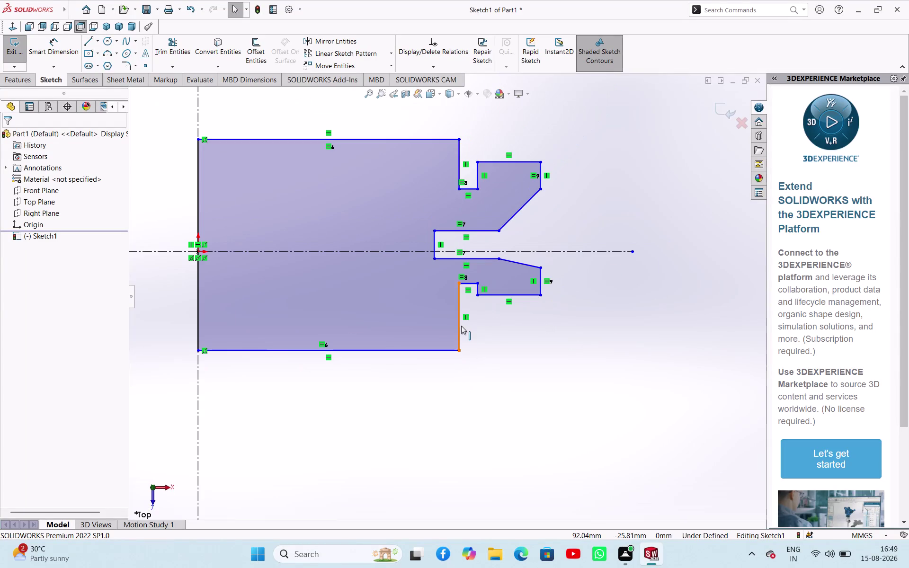
click(459, 156)
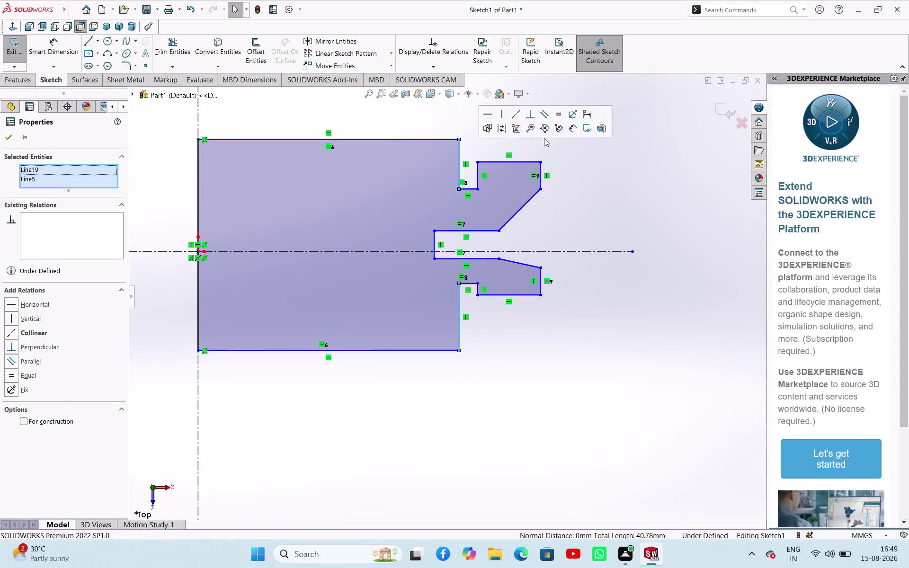
click(556, 116)
click(543, 116)
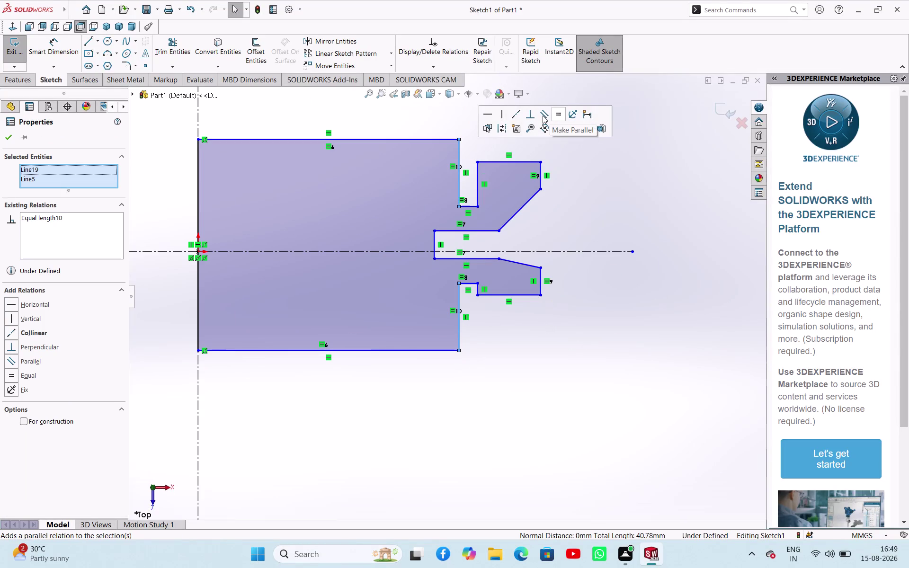
click(590, 181)
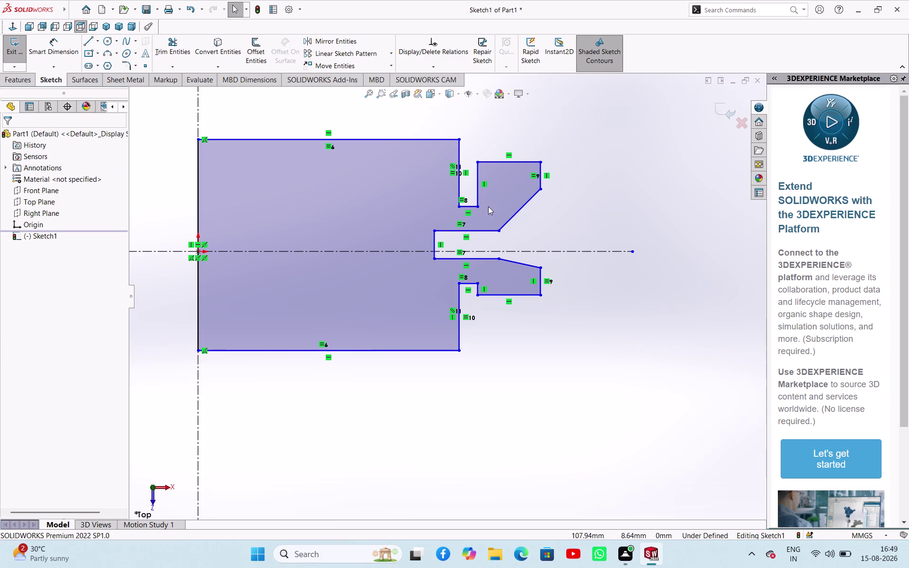
click(453, 165)
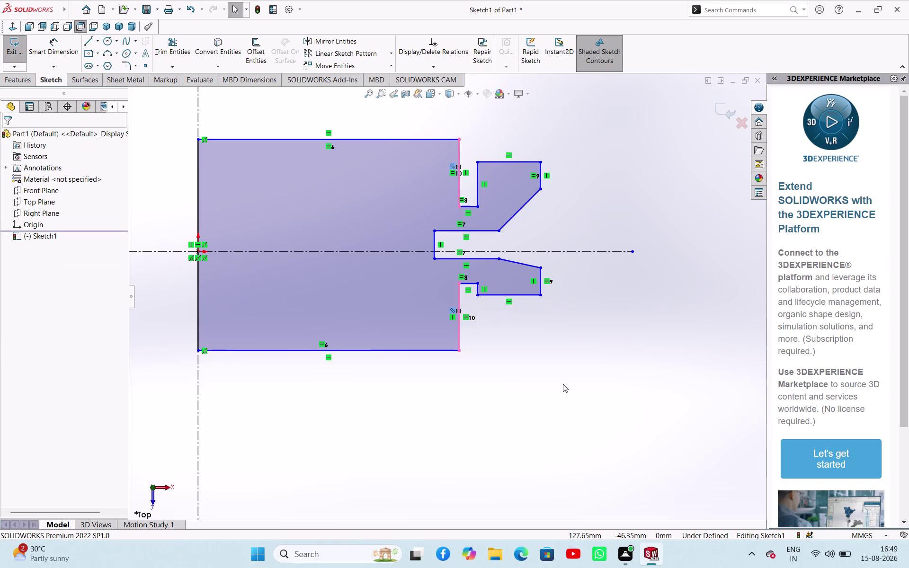
key(Delete)
click(538, 384)
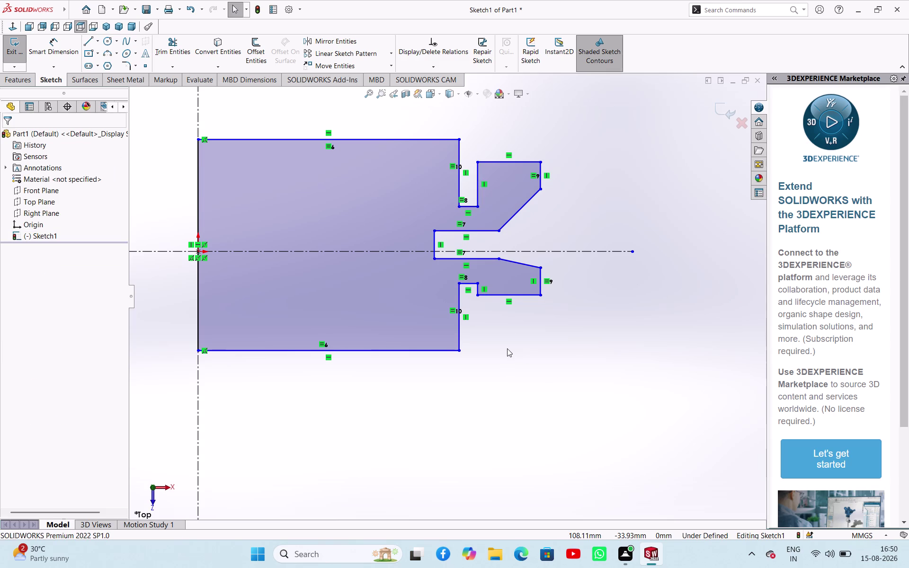
Make the short lower and upper notch edges equal length.
scroll(down, 3)
scroll(up, 3)
scroll(down, 3)
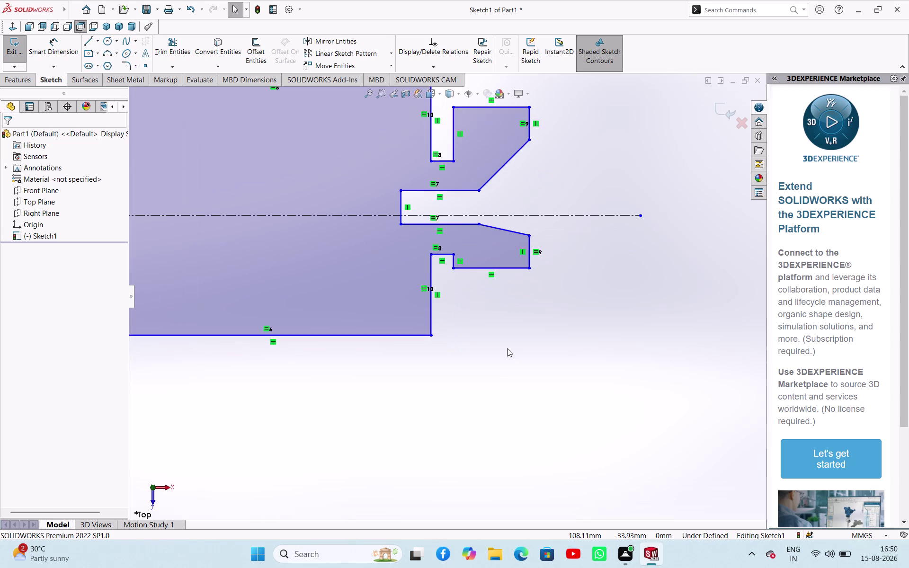
scroll(up, 3)
click(454, 269)
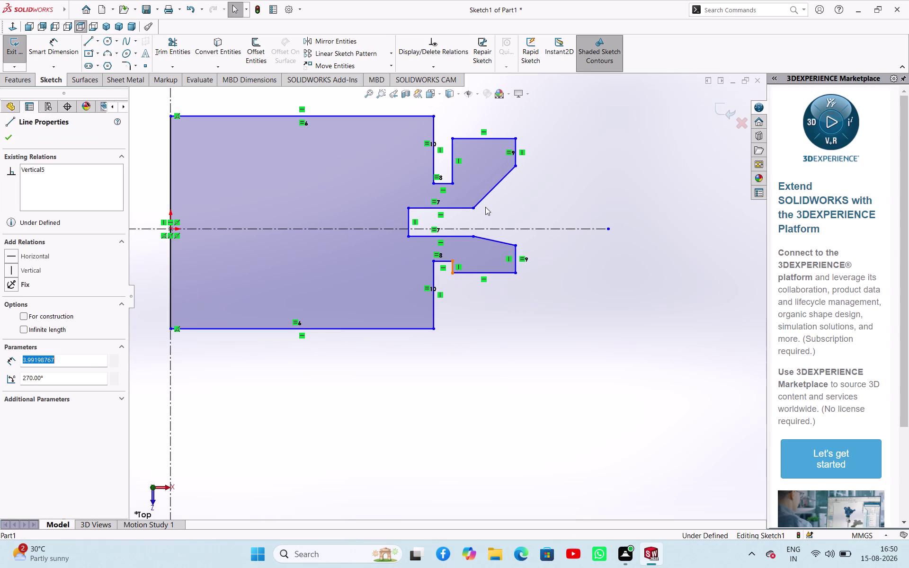
click(454, 162)
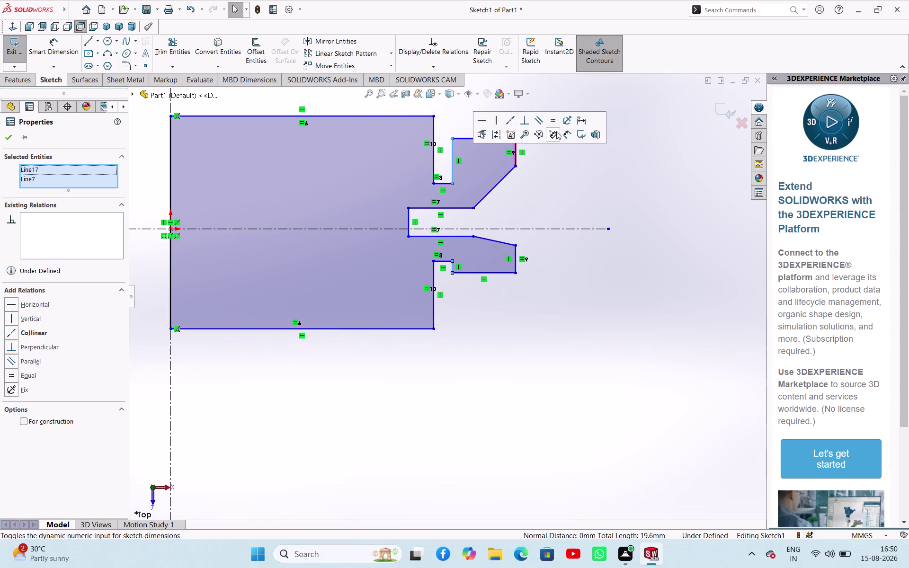
click(555, 118)
click(573, 285)
Add a Perpendicular relation between the slot's top and bottom edges, over-defining the sketch.
scroll(up, 3)
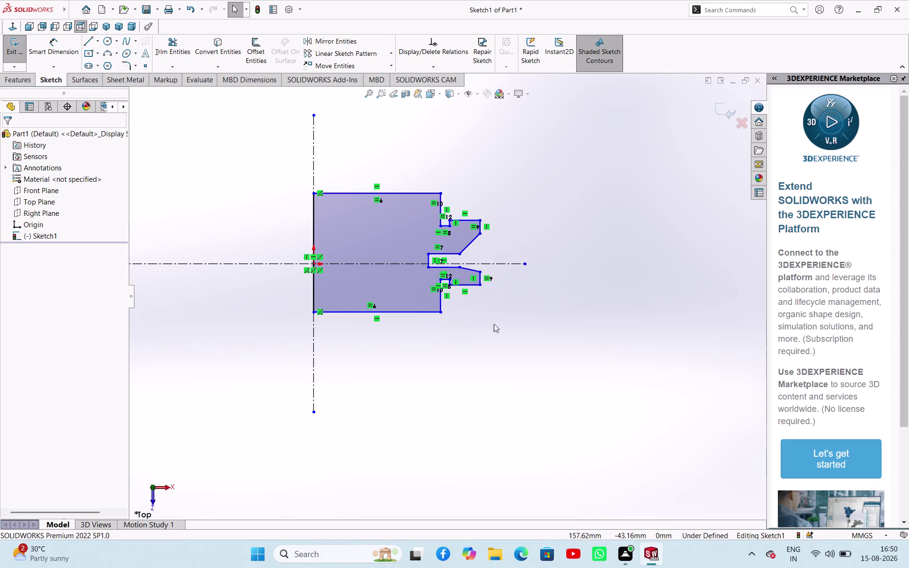
scroll(down, 3)
scroll(up, 3)
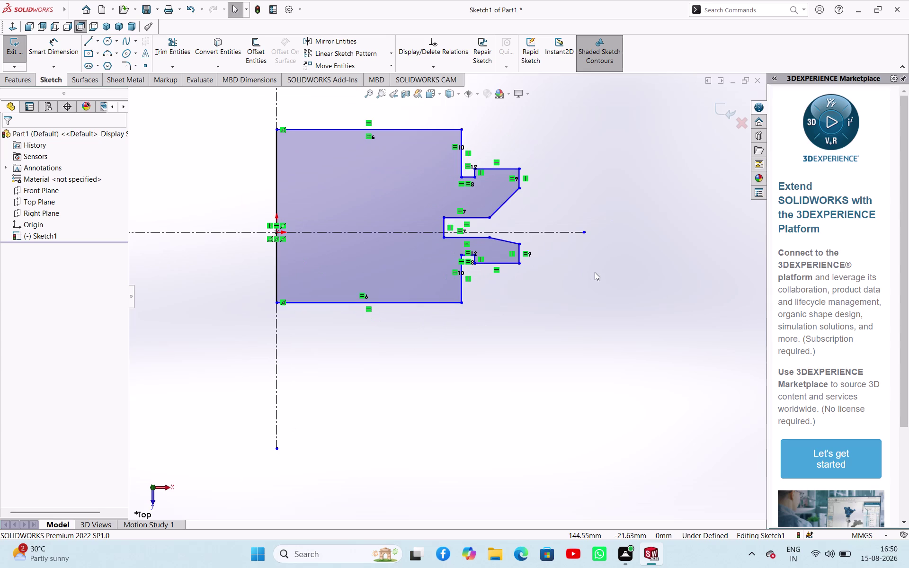
scroll(down, 3)
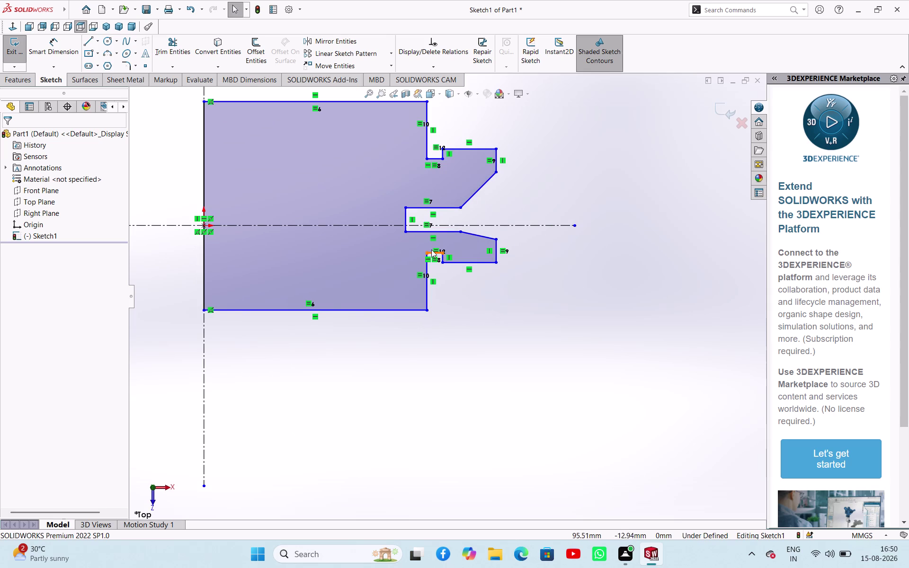
click(417, 232)
click(421, 206)
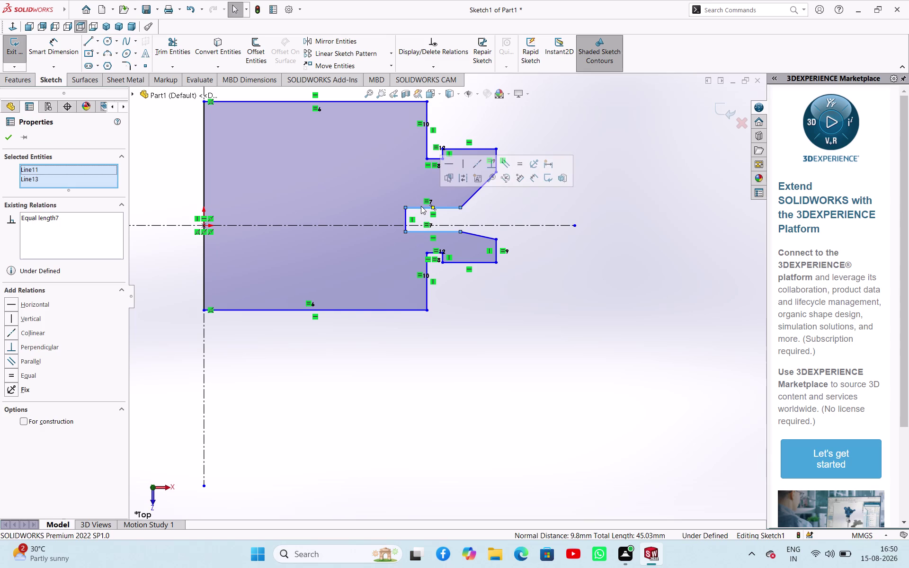
click(490, 166)
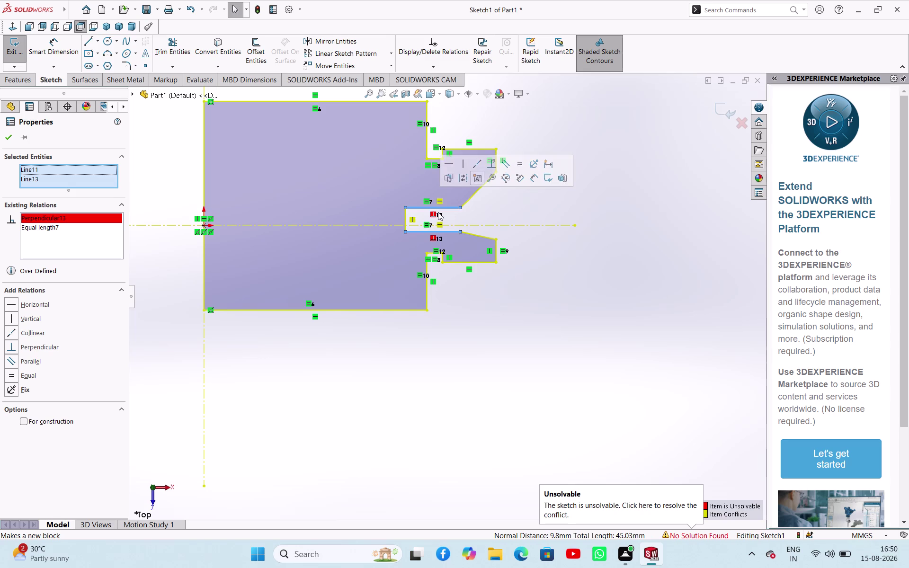
right_click(71, 216)
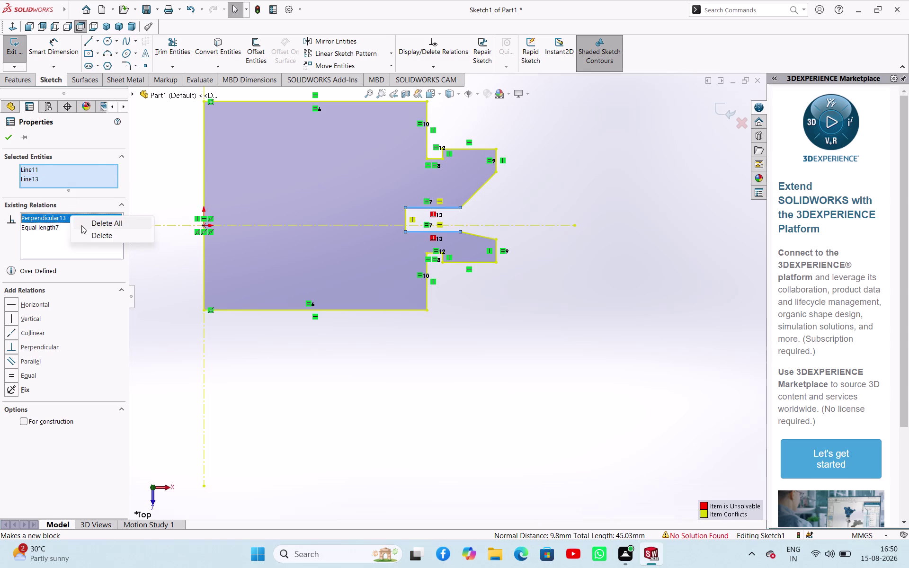
Delete the conflicting Perpendicular13 relation from Existing Relations.
click(81, 225)
click(148, 286)
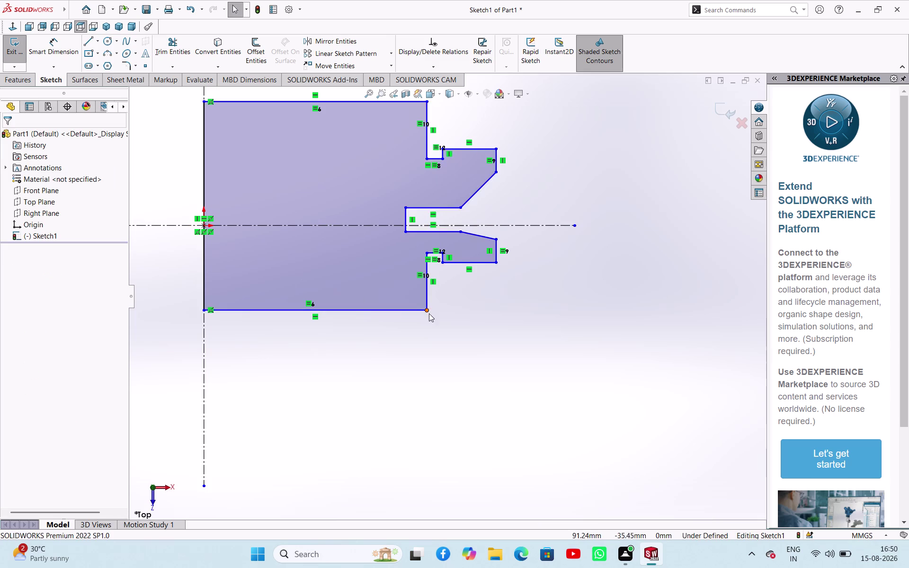
scroll(up, 3)
Check the slot and slanted edges' line properties, including the upper edge's length and angle.
click(476, 332)
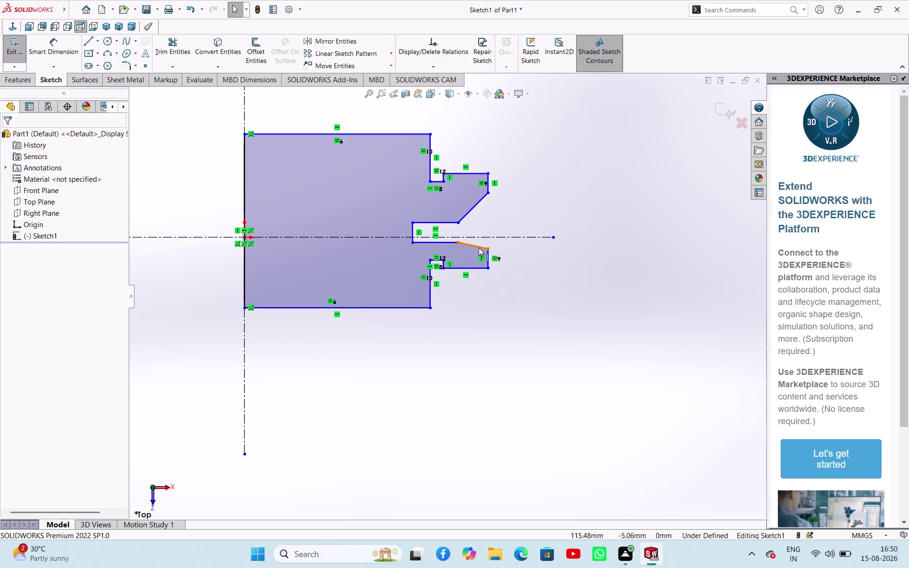
click(478, 248)
click(473, 204)
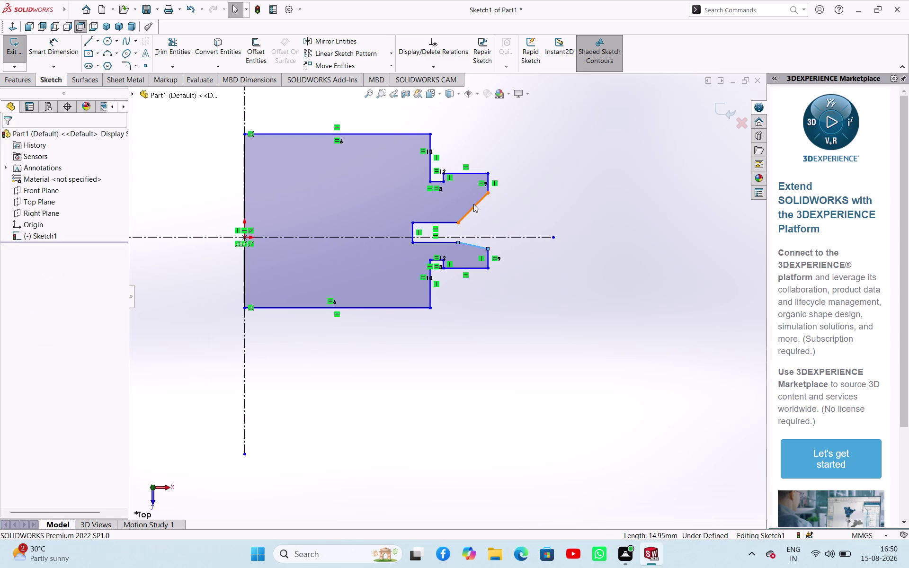
click(519, 210)
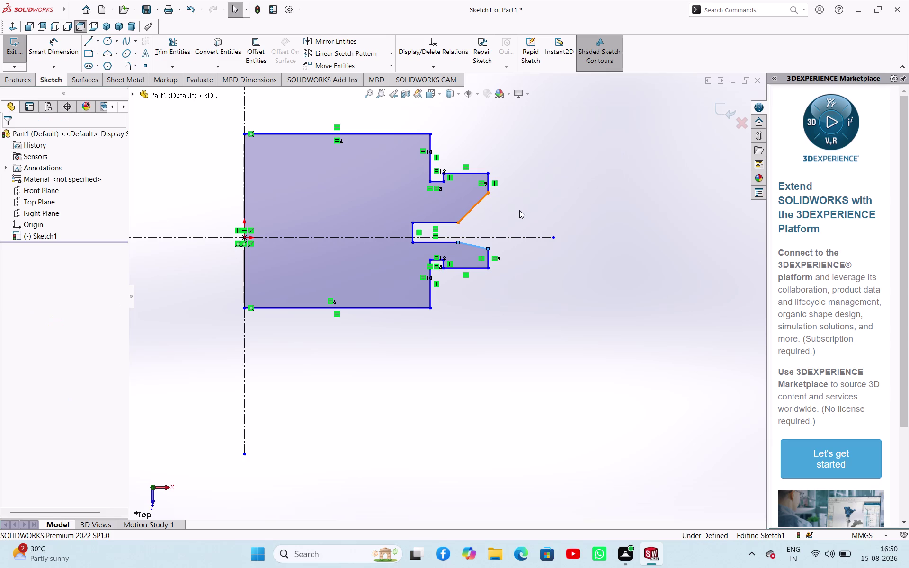
click(473, 244)
click(473, 208)
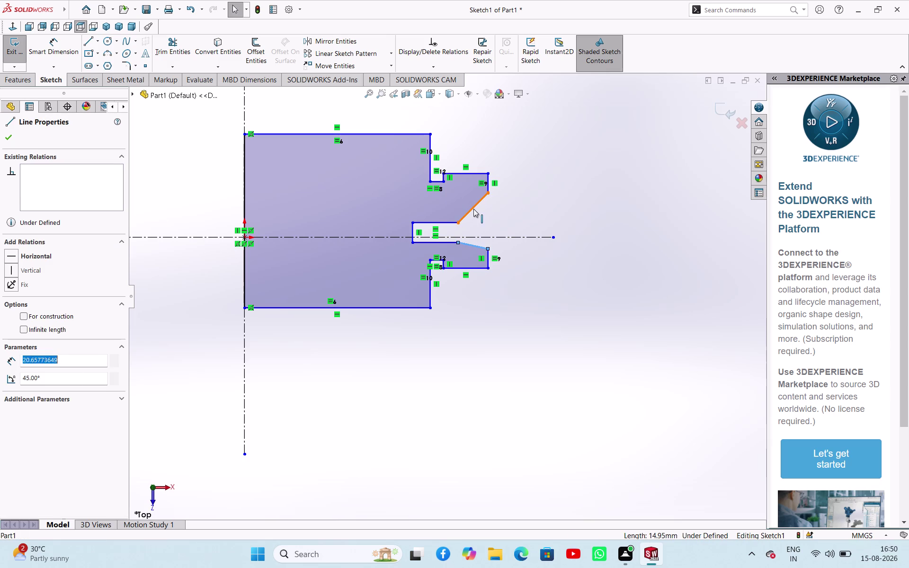
click(581, 377)
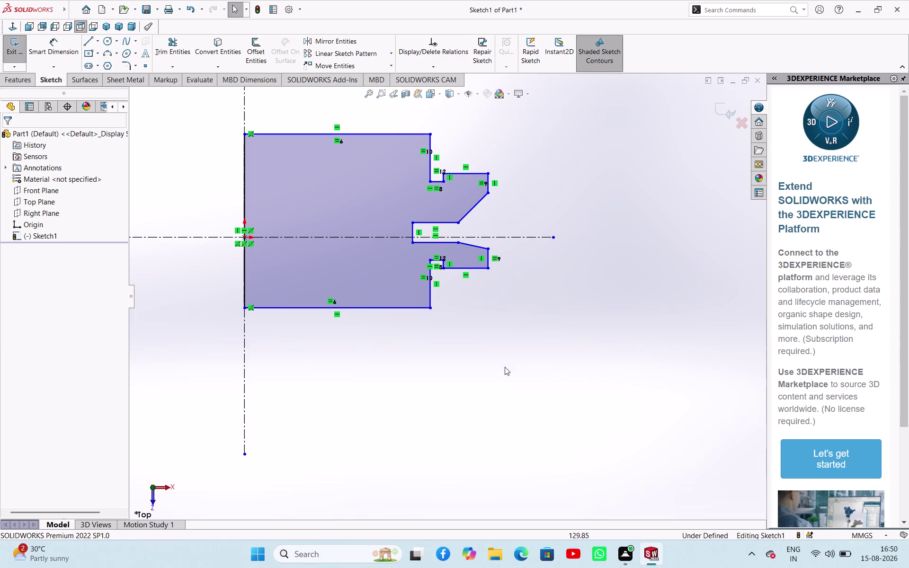
click(336, 365)
scroll(up, 3)
scroll(down, 3)
scroll(up, 3)
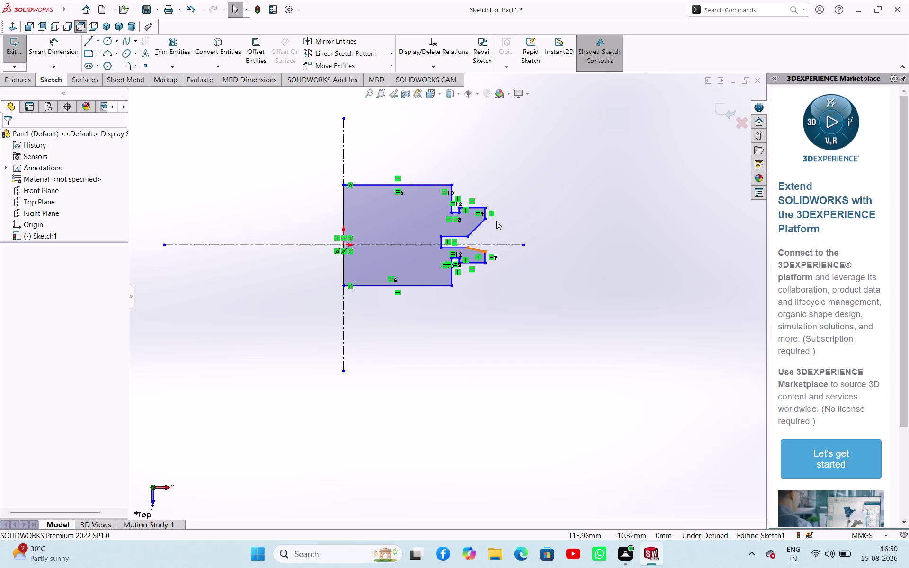
scroll(down, 3)
scroll(down, 3)
Add a 30 mm vertical dimension spanning the upper and lower tabs at the profile's right end.
right_drag(512, 364, 536, 338)
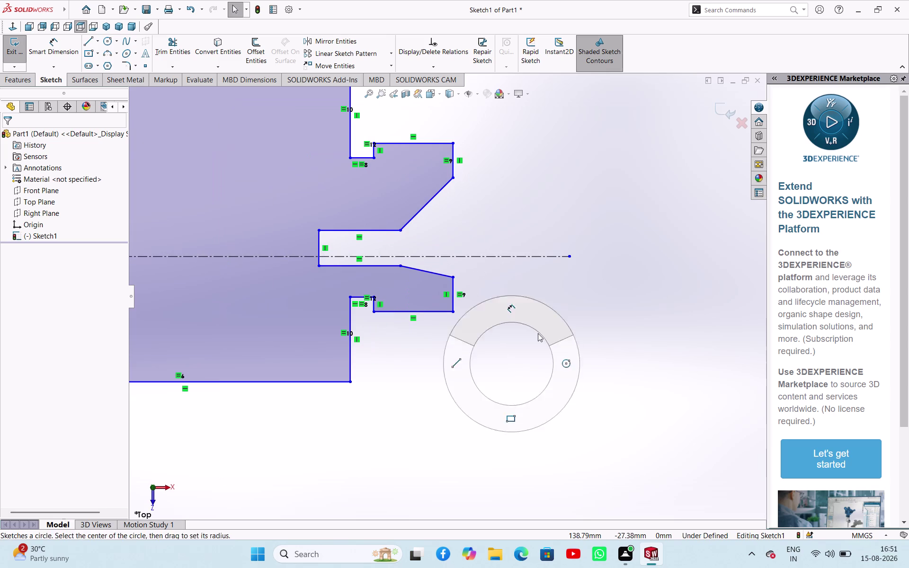
right_drag(536, 337, 545, 323)
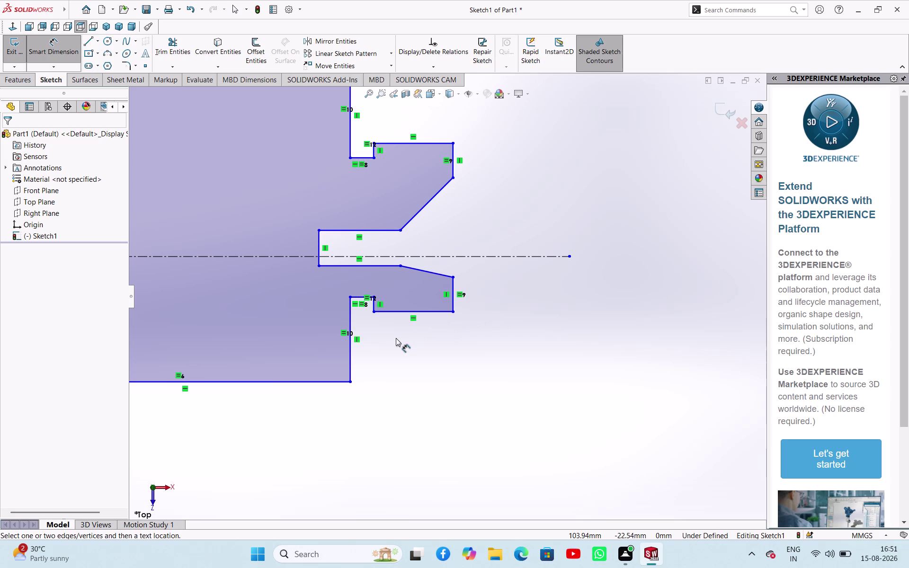
click(412, 143)
click(498, 191)
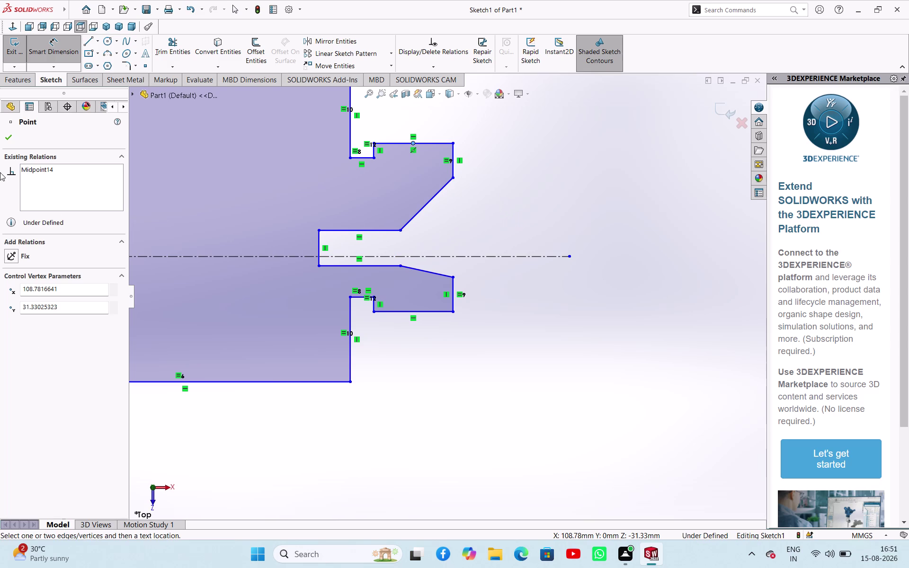
click(11, 140)
click(570, 180)
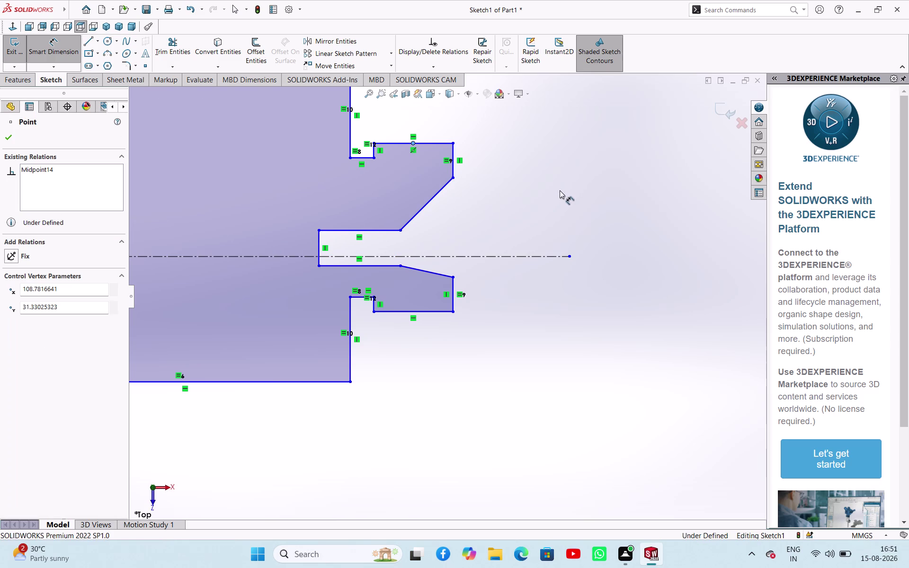
click(425, 141)
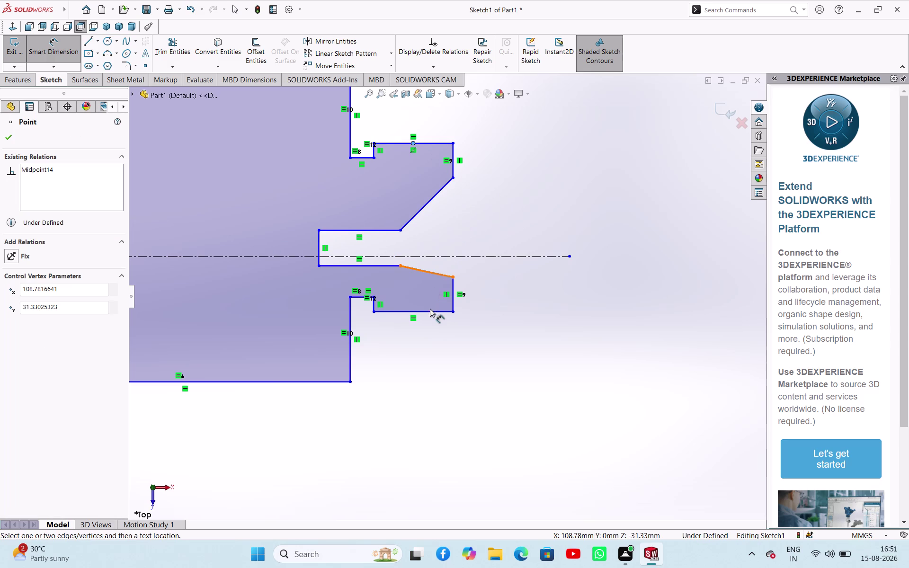
click(430, 310)
click(537, 231)
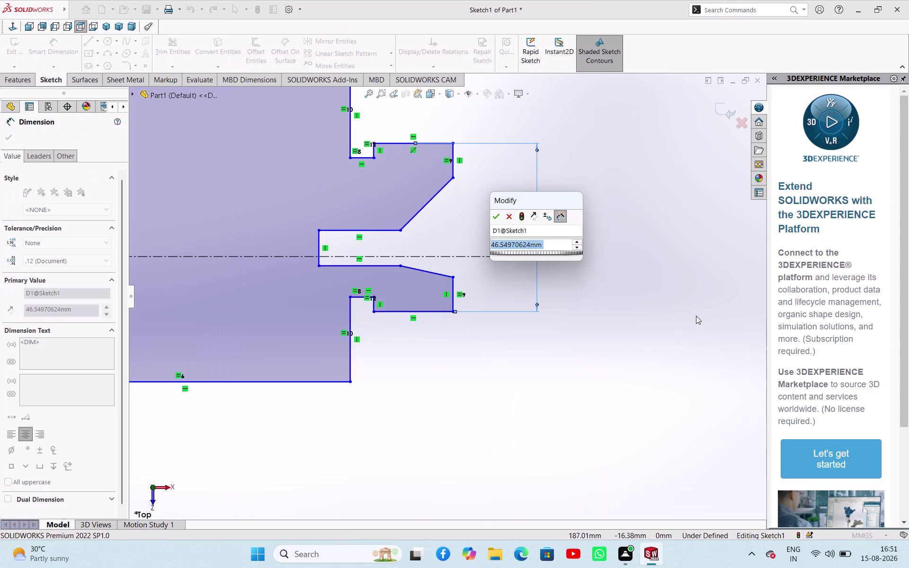
text(30)
key(Return)
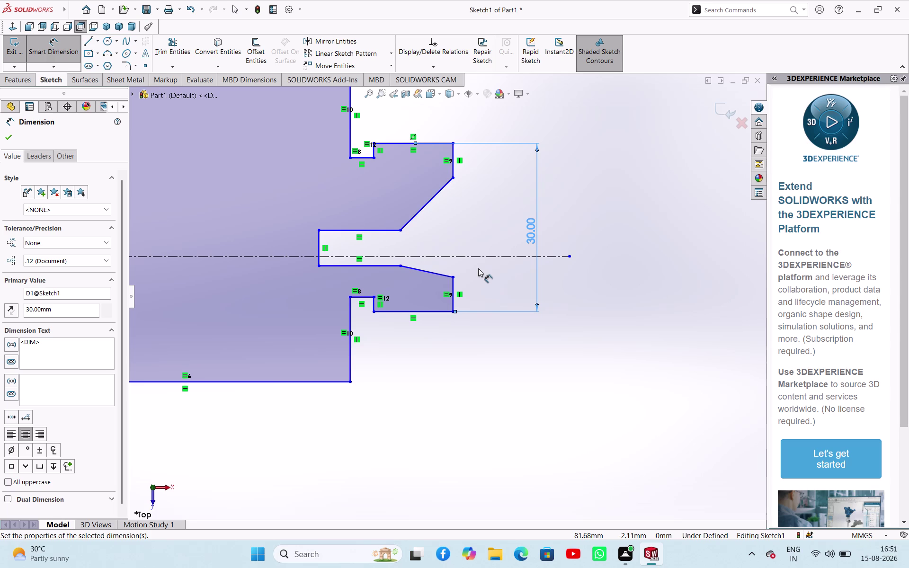
Dimension the slanted edges' outer ends to 27 mm, then undo that dimension.
click(453, 180)
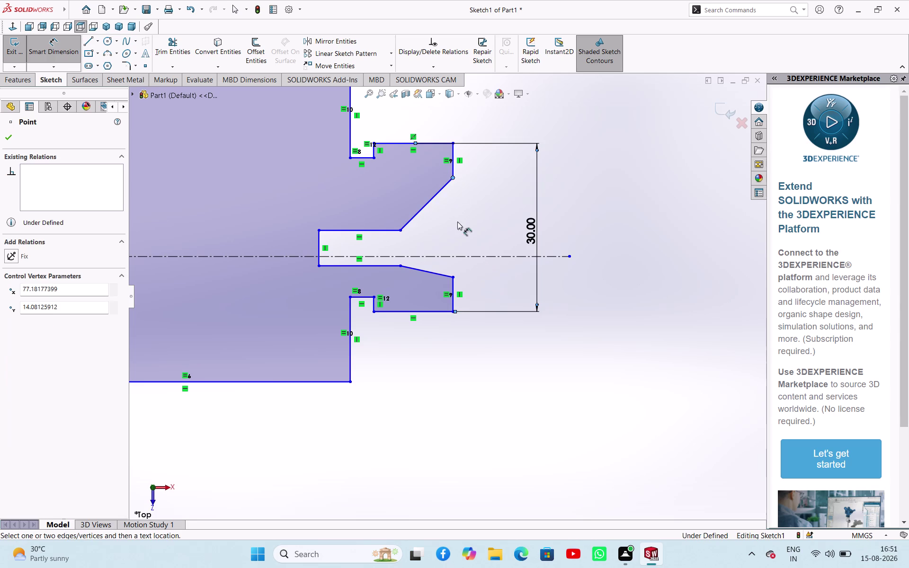
click(453, 278)
click(488, 231)
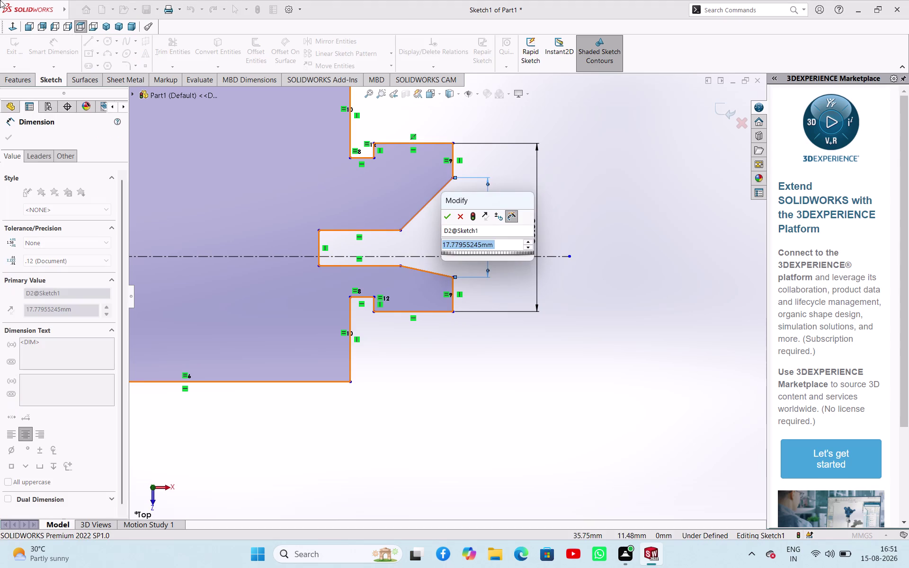
text(27)
key(Return)
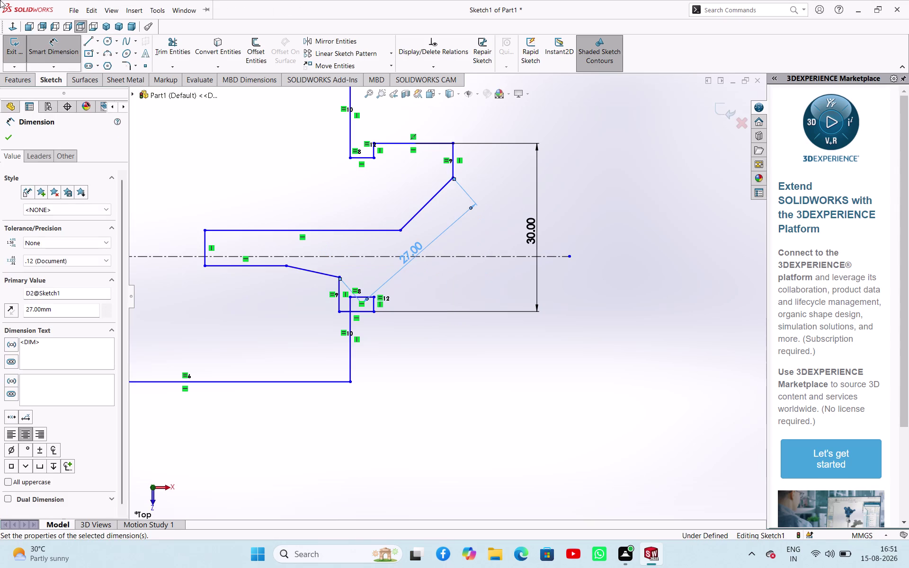
key(ctrl+z)
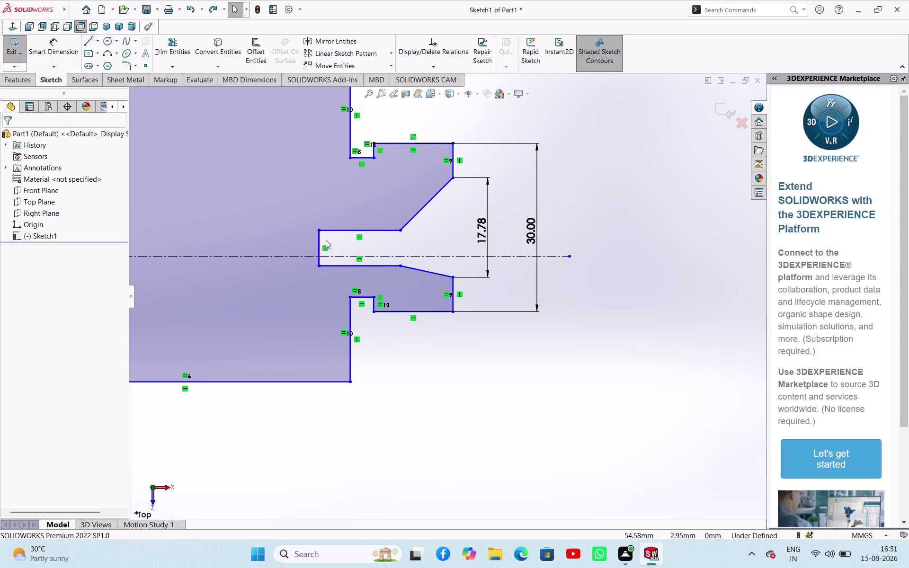
right_drag(478, 428, 505, 340)
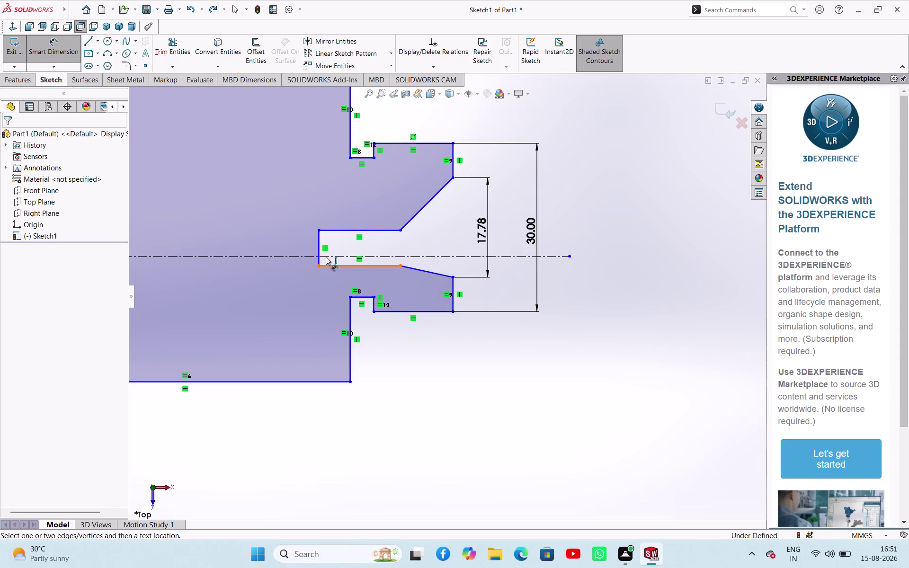
Dimension the central slot's width between its two edges to 4 mm.
click(317, 238)
click(716, 228)
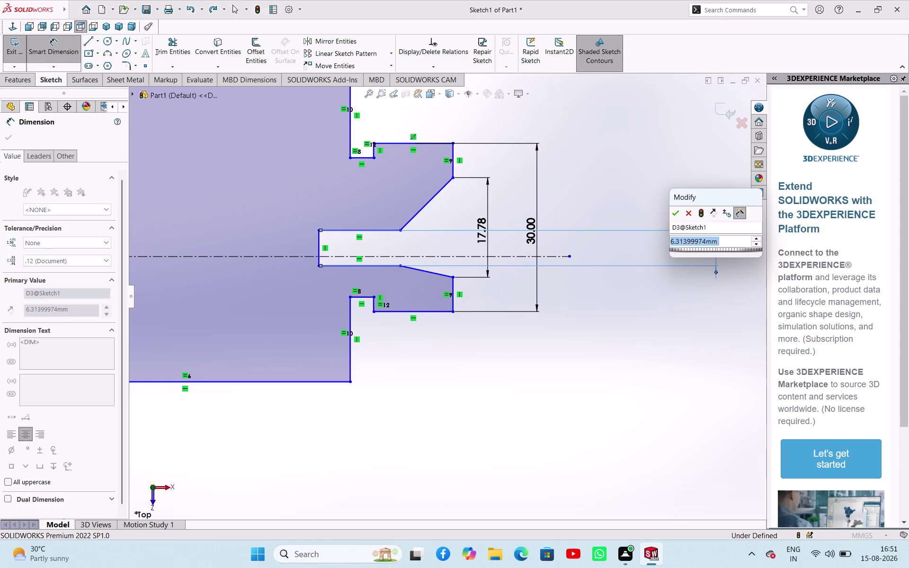
key(4)
key(Return)
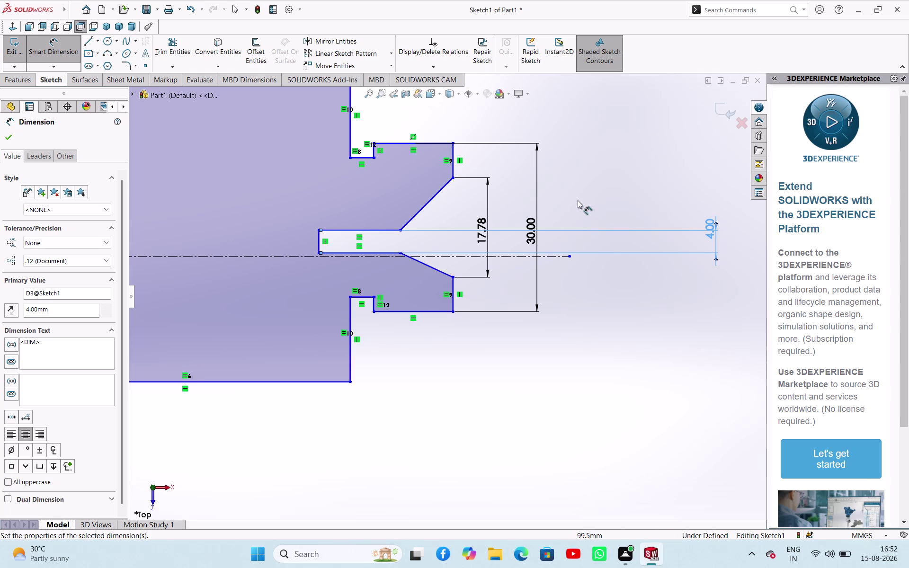
scroll(up, 3)
scroll(down, 3)
scroll(up, 3)
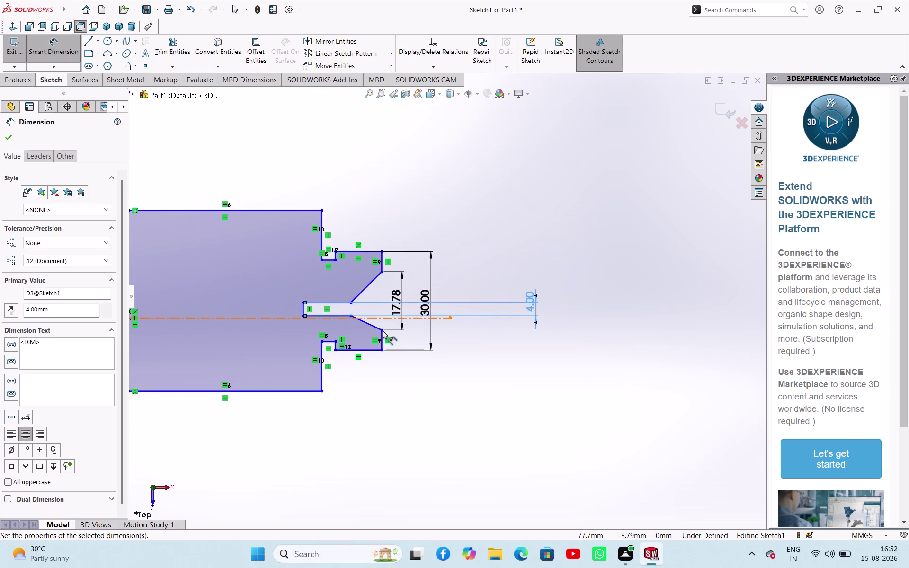
scroll(down, 3)
scroll(up, 3)
scroll(up, 3)
scroll(down, 3)
scroll(down, 3)
scroll(down, 3)
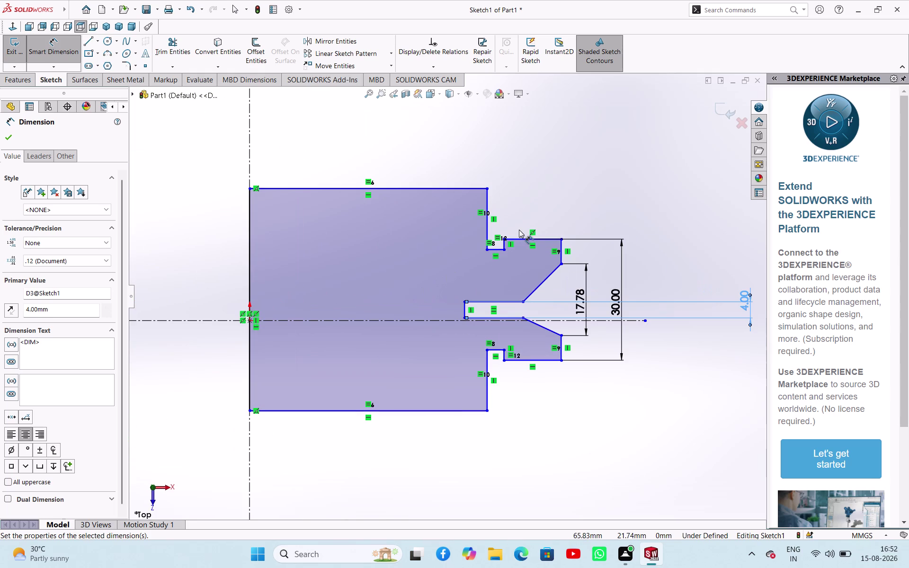
Dimension the narrow step to 5 mm wide and resolve the over-defined warning.
click(495, 350)
click(531, 437)
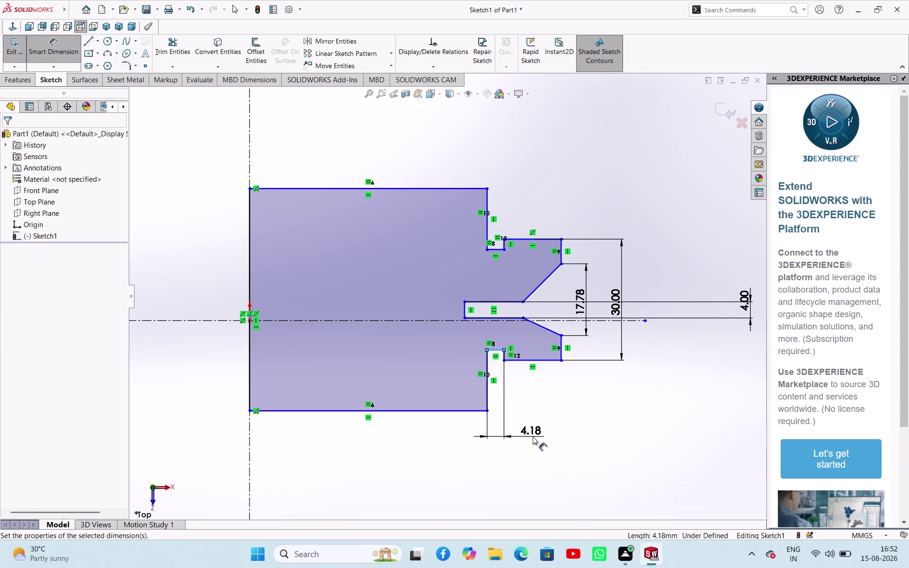
key(5)
key(Return)
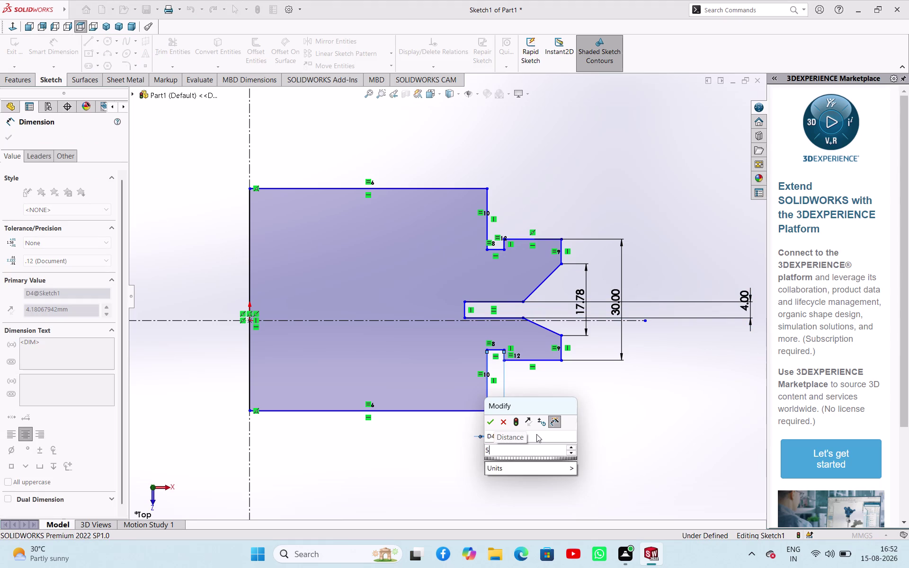
click(497, 250)
click(551, 182)
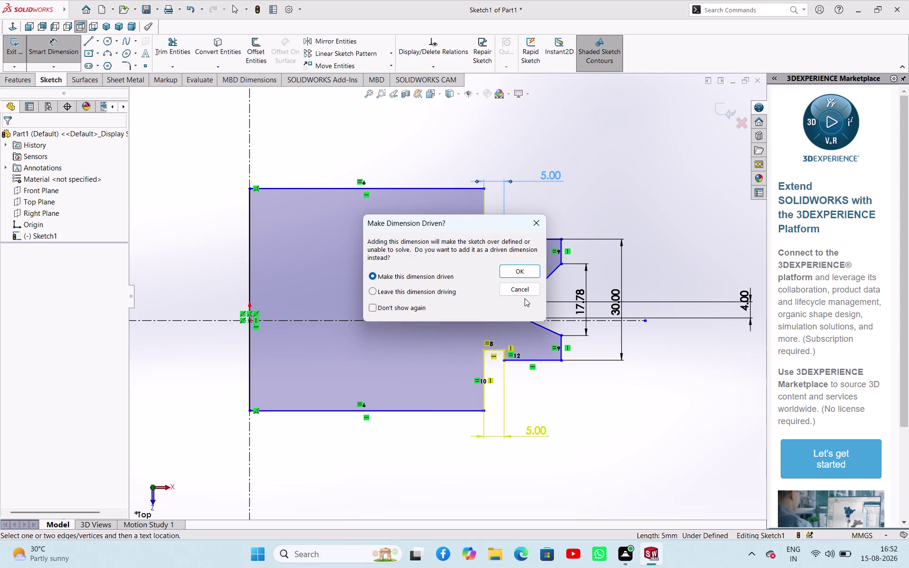
click(521, 288)
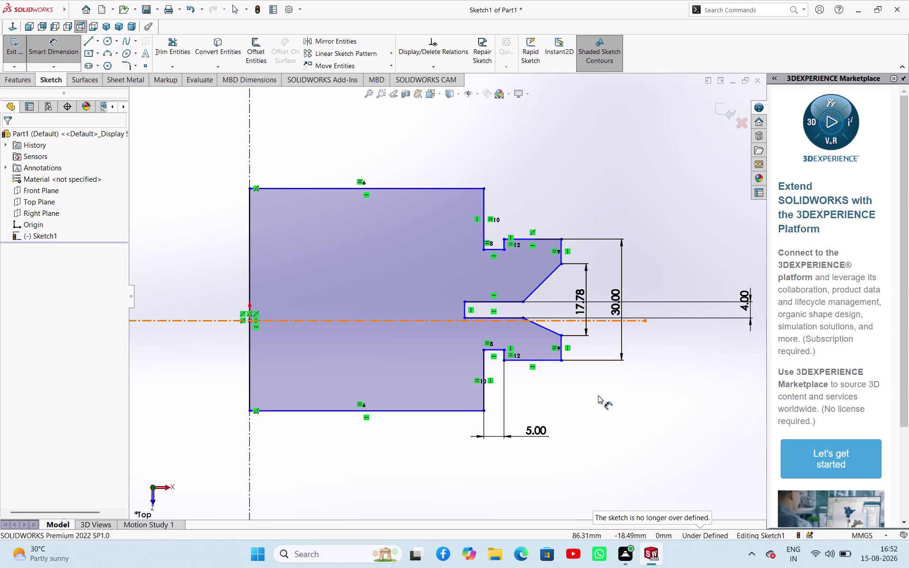
key(Escape)
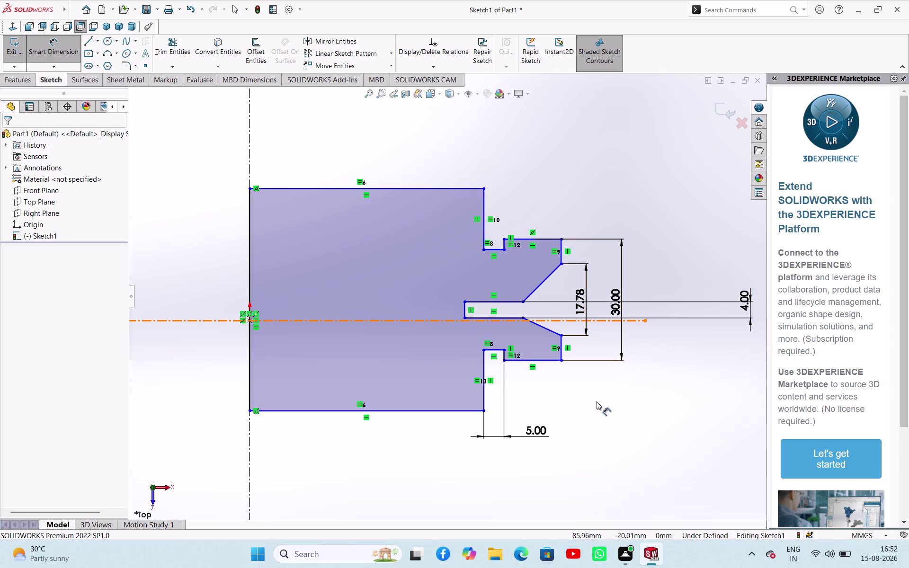
key(Escape)
key(Escape)
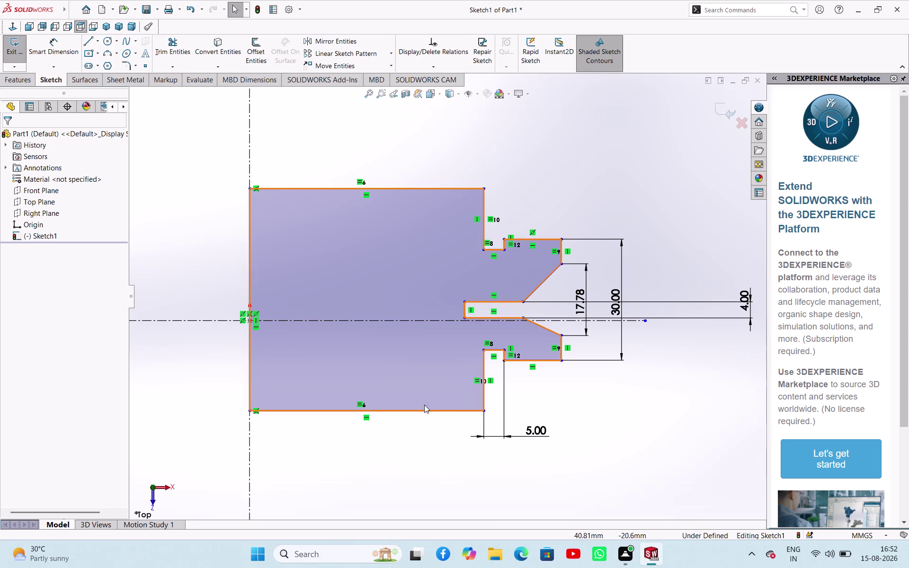
Dimension the block's left vertical edge to 48 mm and accept the dimension.
scroll(up, 3)
scroll(down, 3)
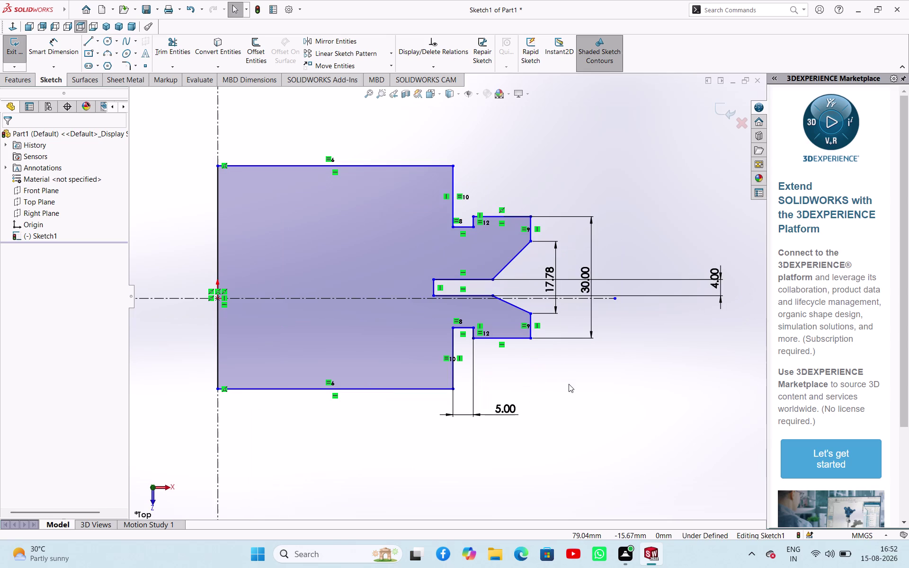
right_drag(586, 399, 648, 336)
right_drag(603, 411, 613, 389)
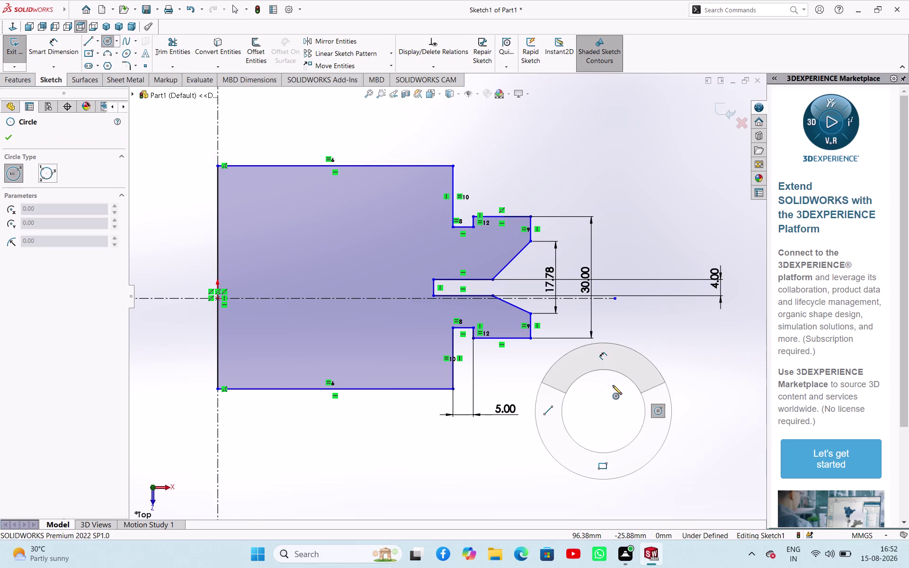
right_drag(613, 389, 612, 367)
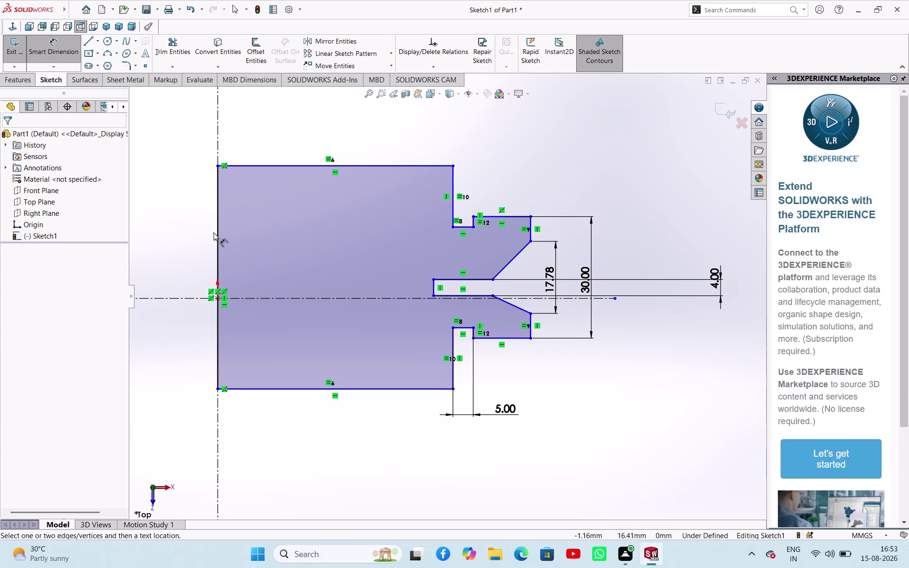
click(222, 243)
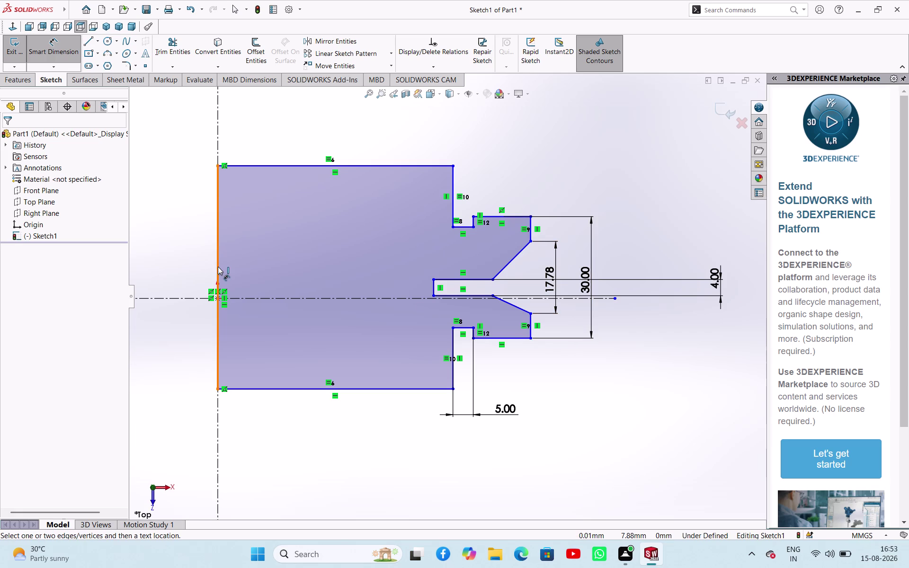
click(218, 266)
click(190, 263)
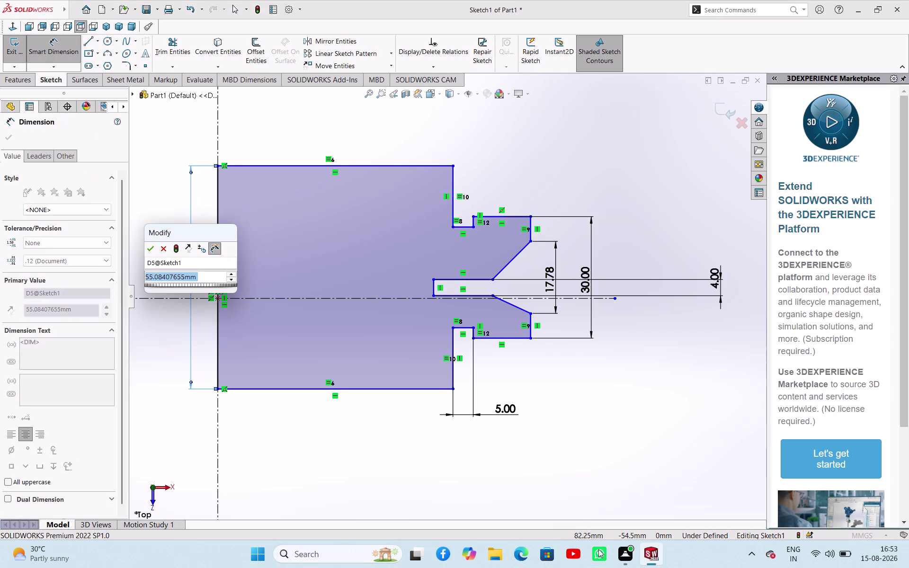
text(48)
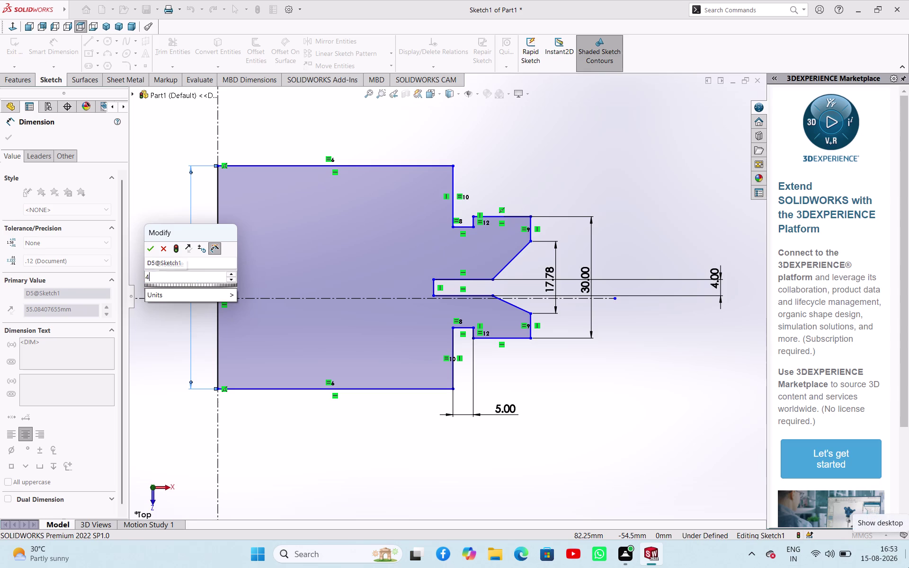
key(Return)
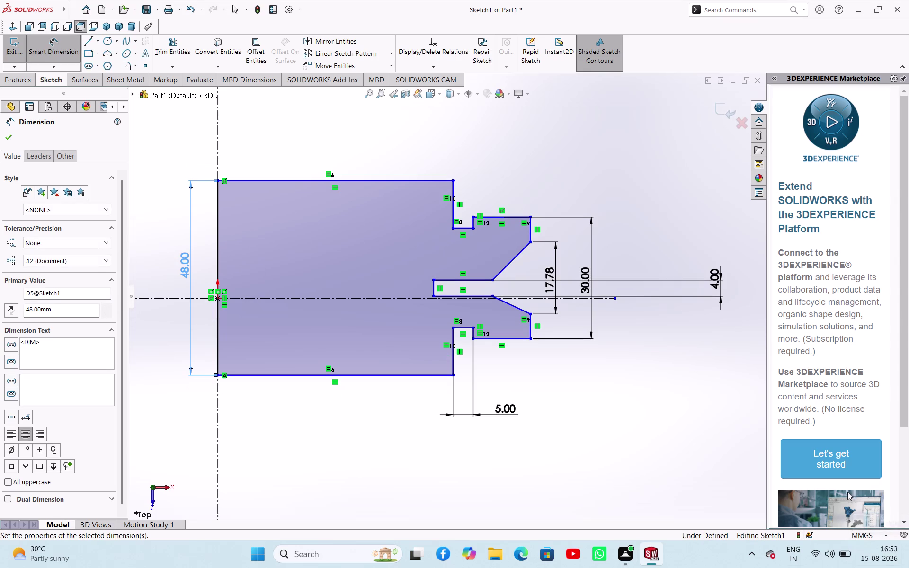
click(5, 142)
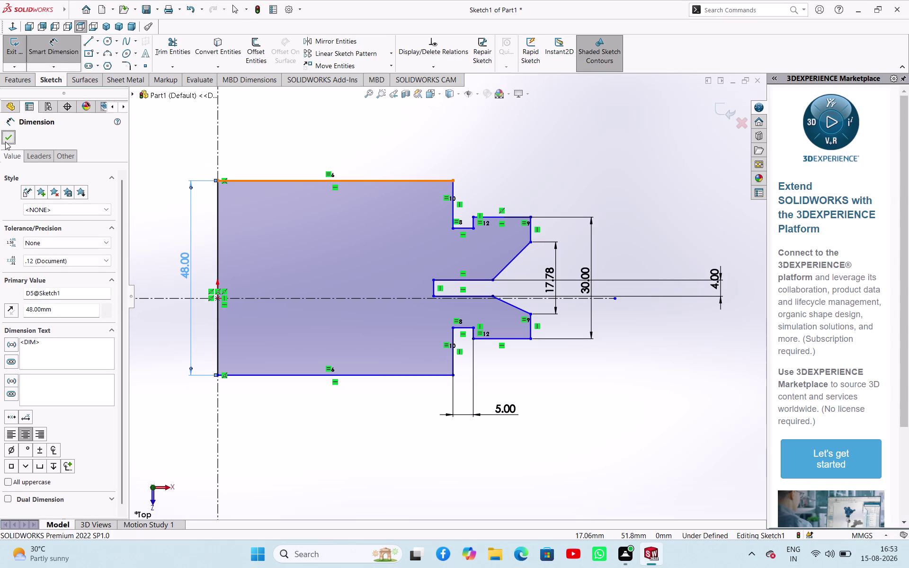
click(250, 136)
scroll(up, 3)
scroll(down, 3)
scroll(up, 3)
scroll(down, 3)
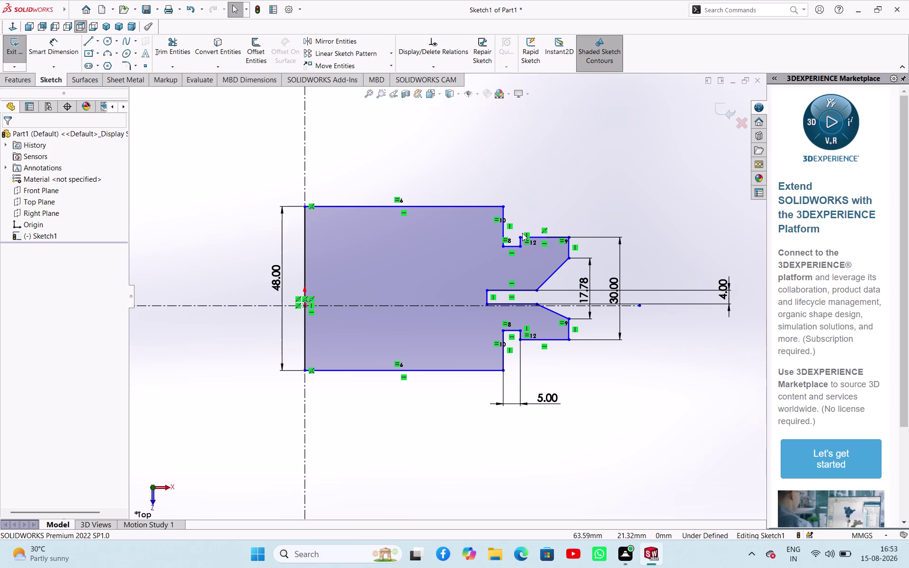
right_drag(598, 188, 594, 122)
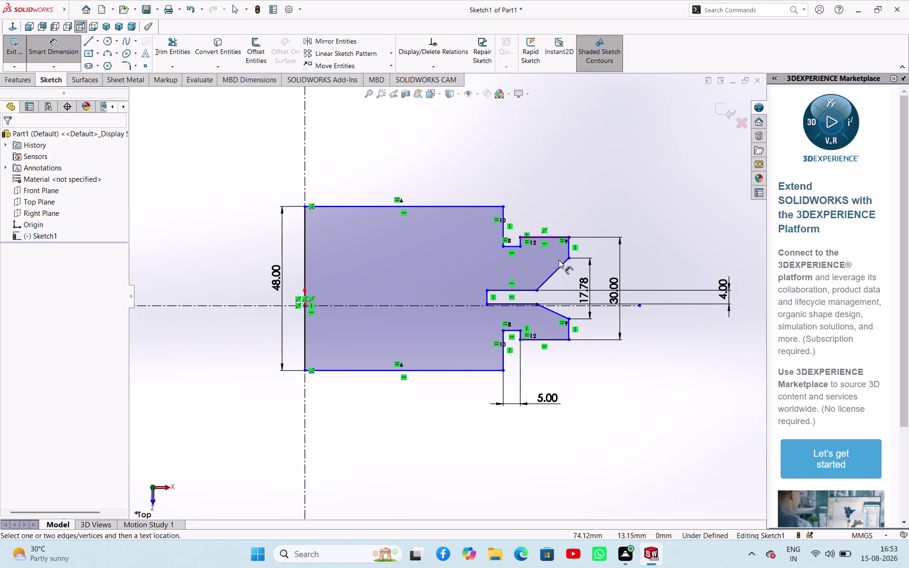
Add an 89 mm overall length dimension above the profile, left edge to right end.
click(569, 247)
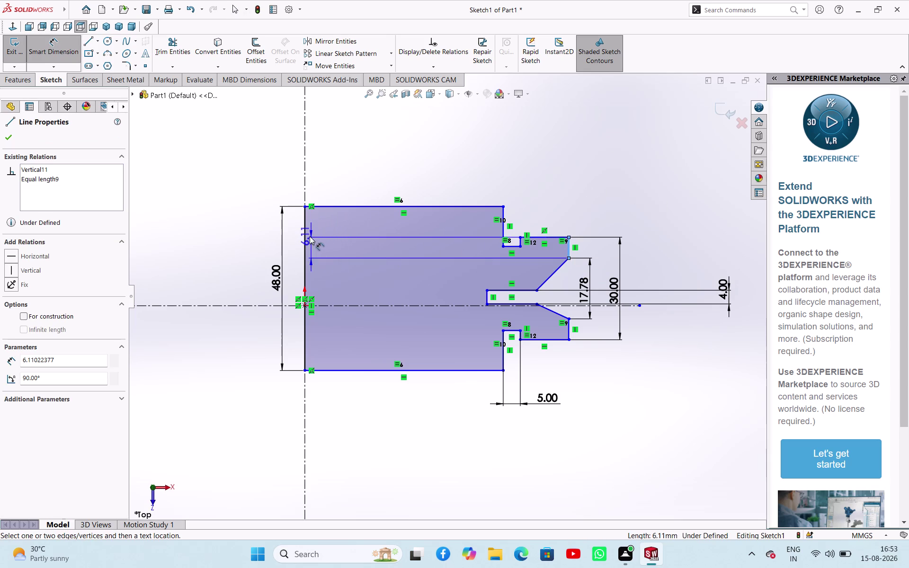
click(304, 239)
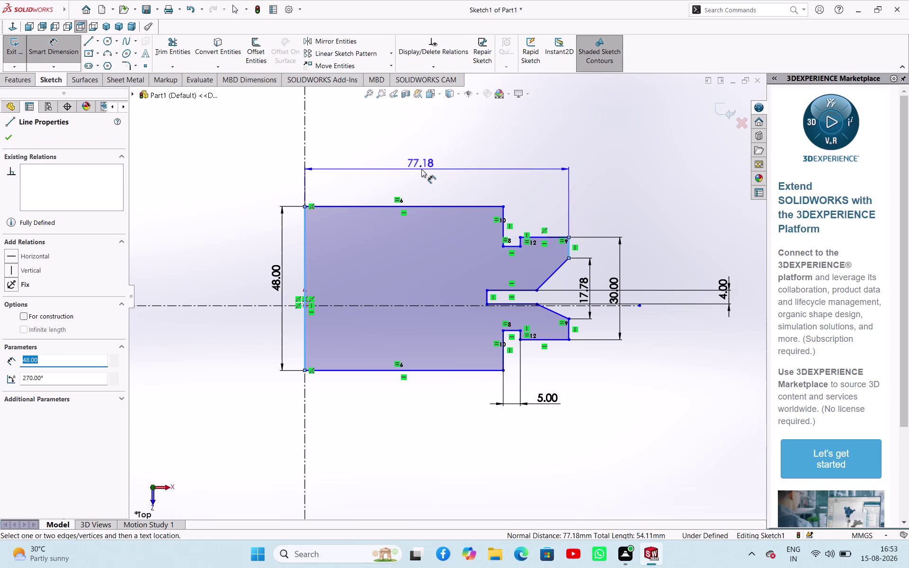
click(422, 169)
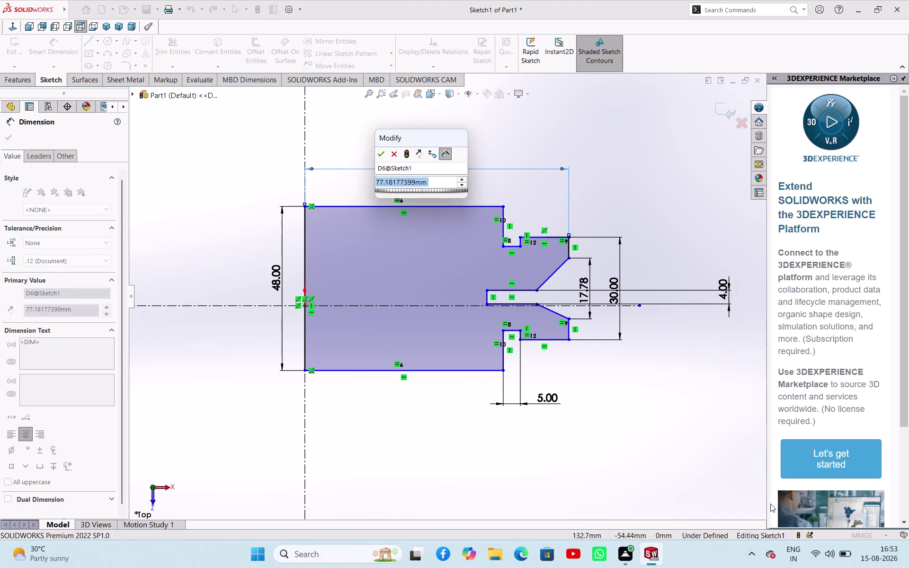
text(89)
key(Return)
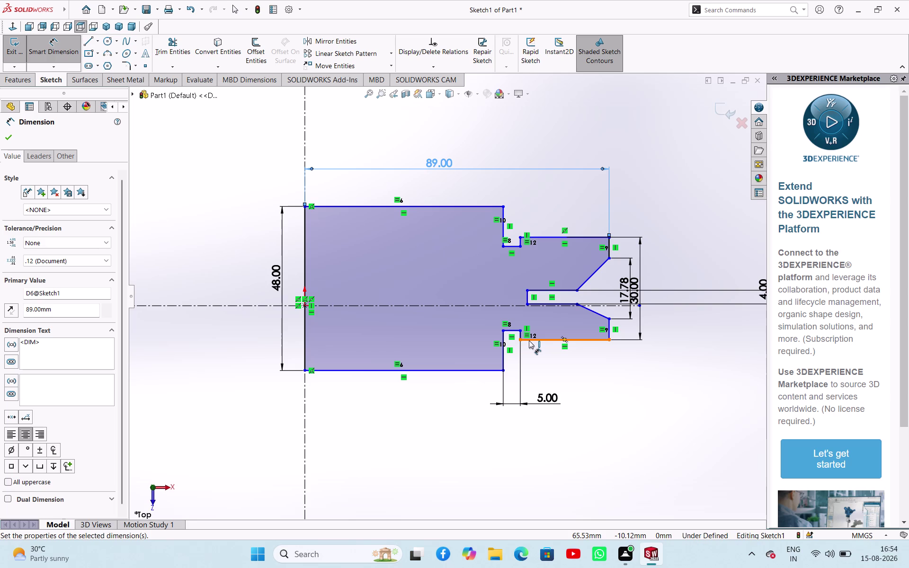
right_click(661, 238)
click(676, 267)
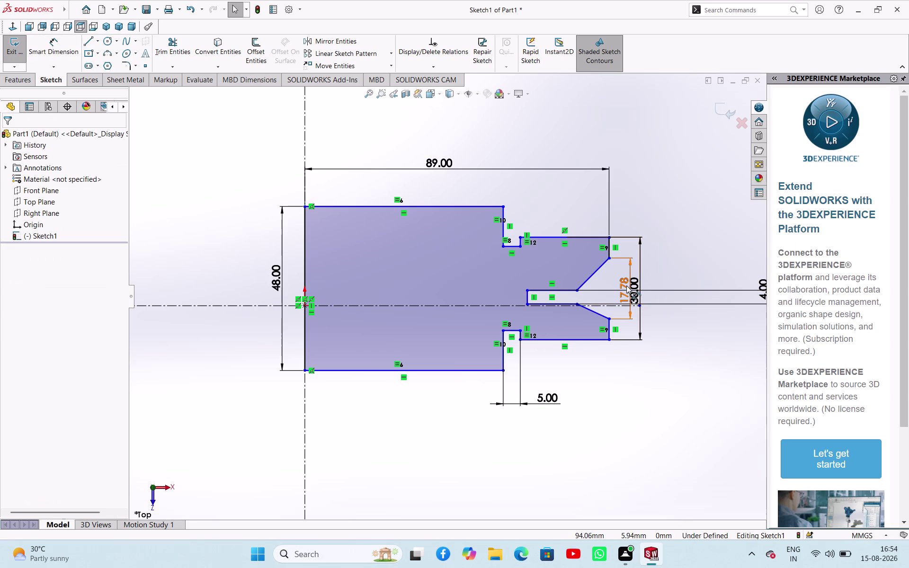
double_click(626, 286)
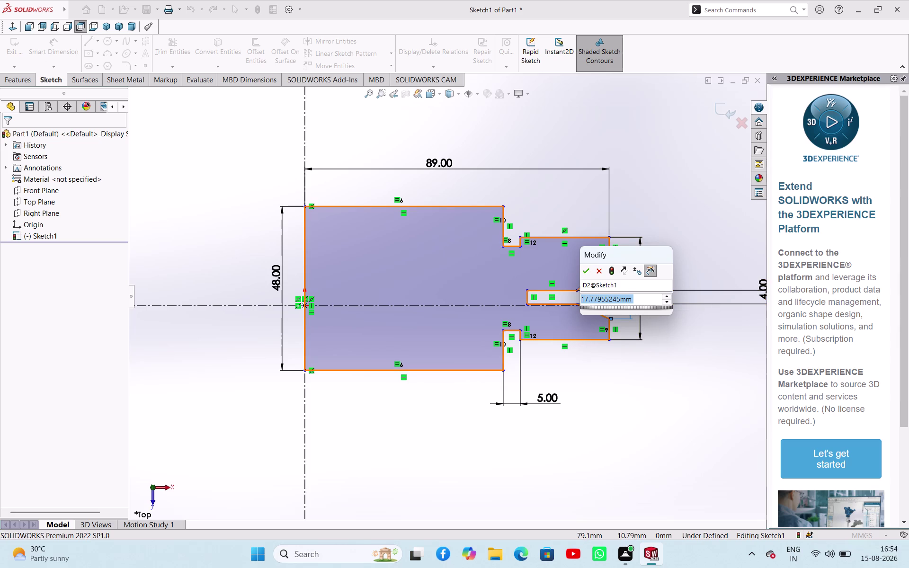
Enter 25 mm for the slanted edge length, then undo the change.
key(2)
key(5)
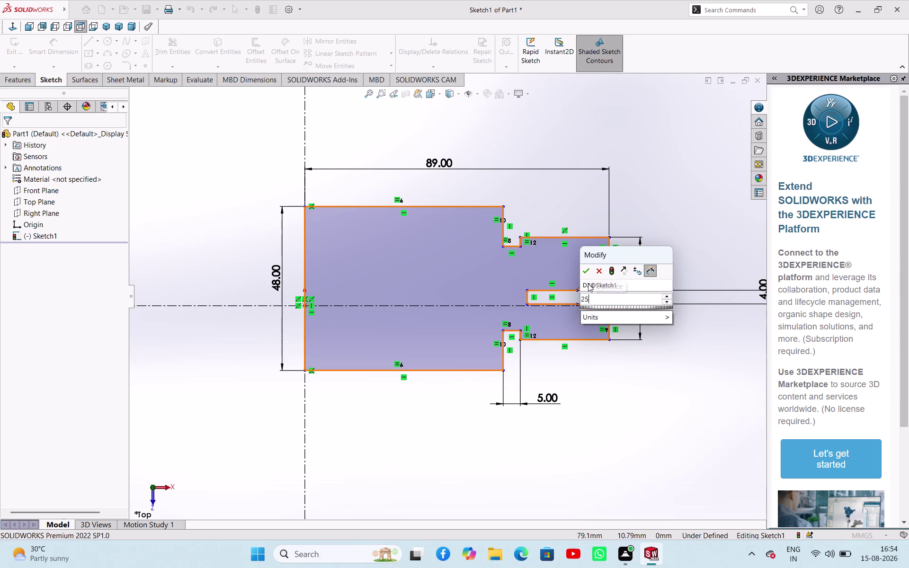
key(Return)
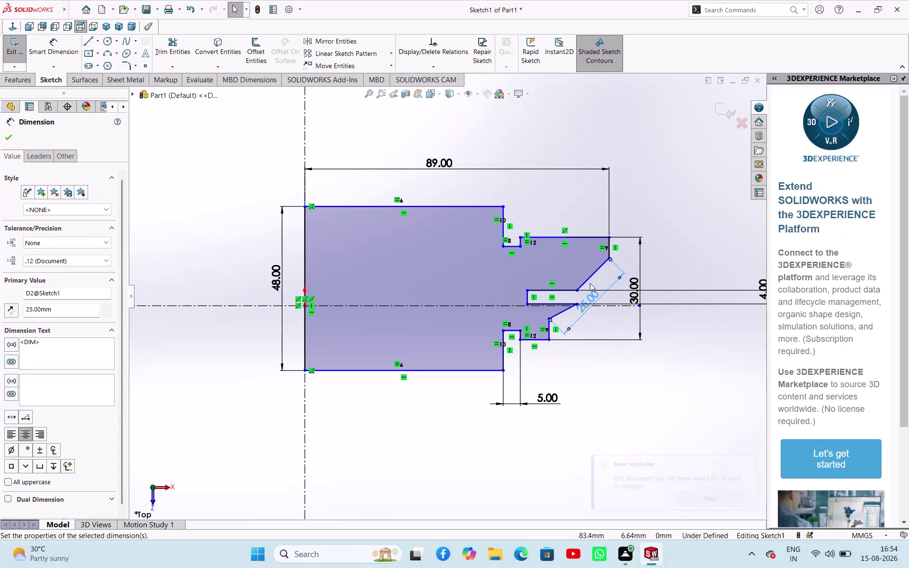
key(ctrl+z)
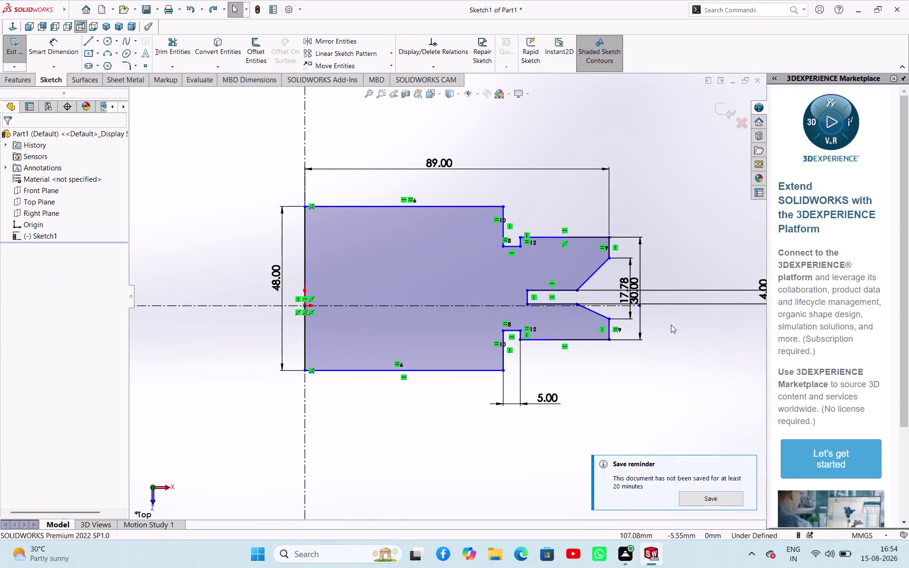
Delete the 4.00 mm slot width dimension.
right_click(277, 157)
click(238, 172)
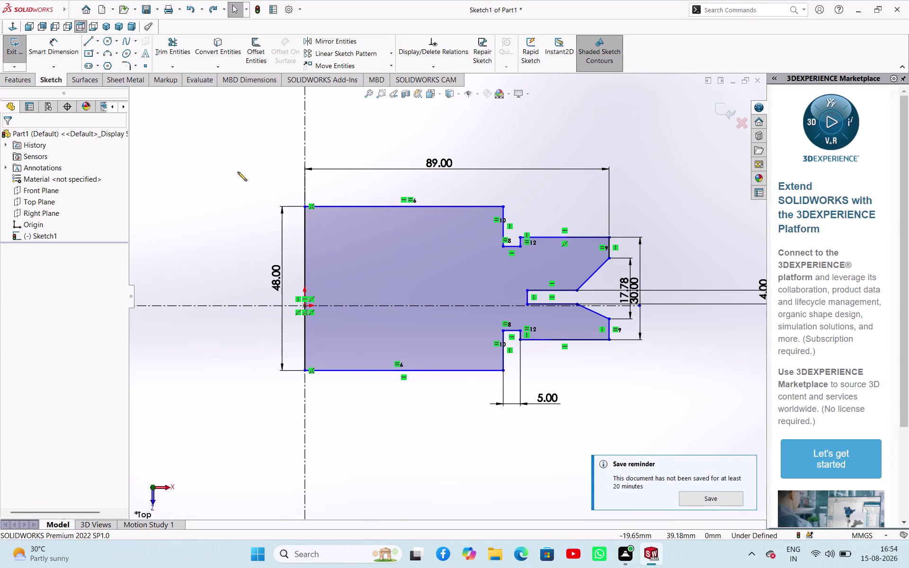
right_click(550, 401)
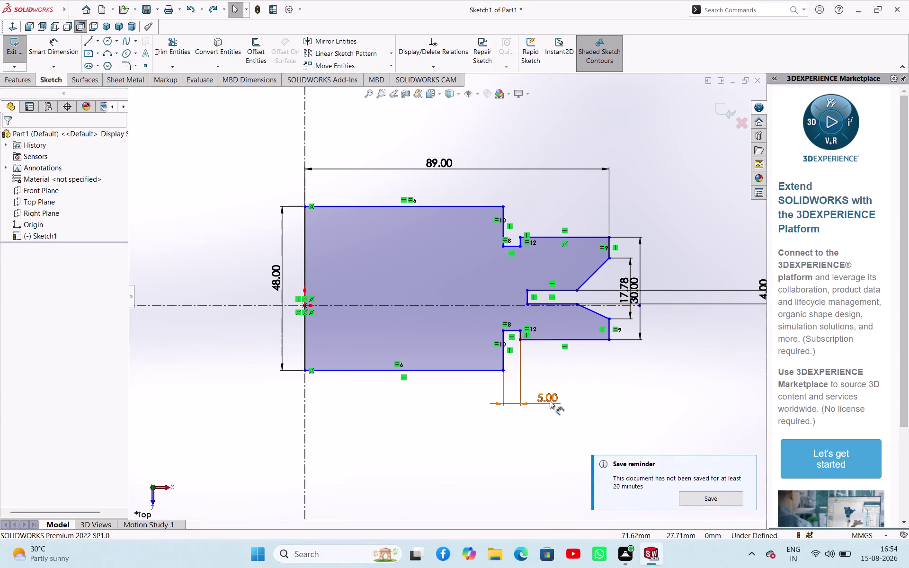
click(509, 439)
scroll(down, 3)
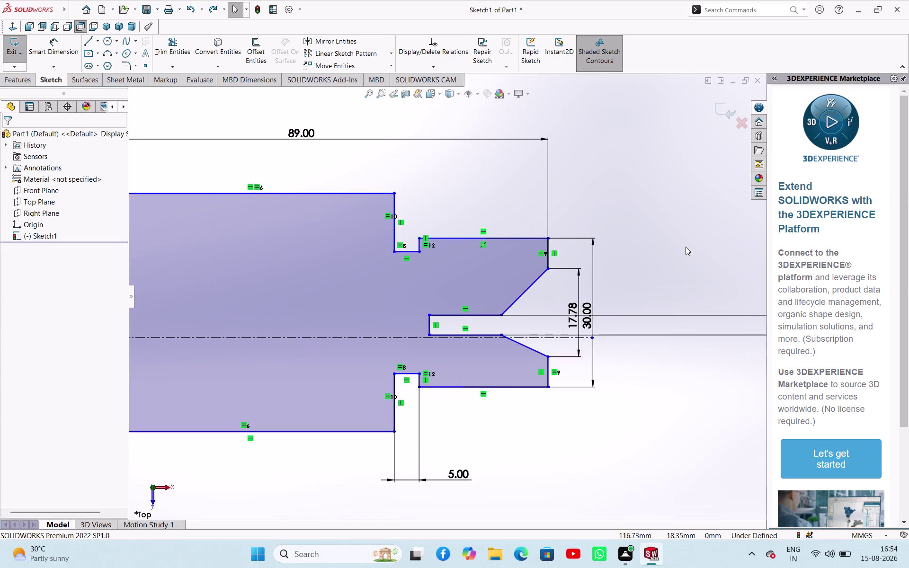
scroll(down, 3)
scroll(up, 3)
scroll(down, 3)
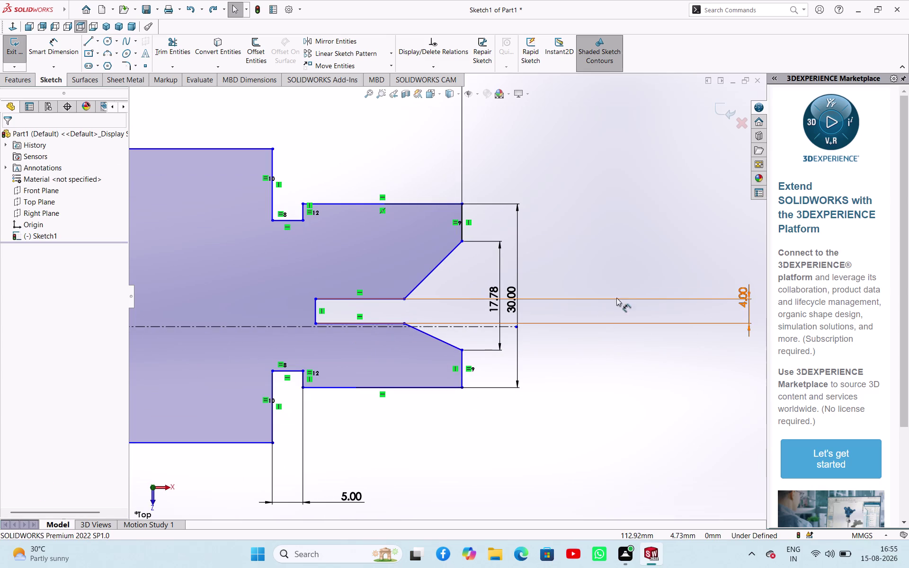
click(634, 301)
key(Delete)
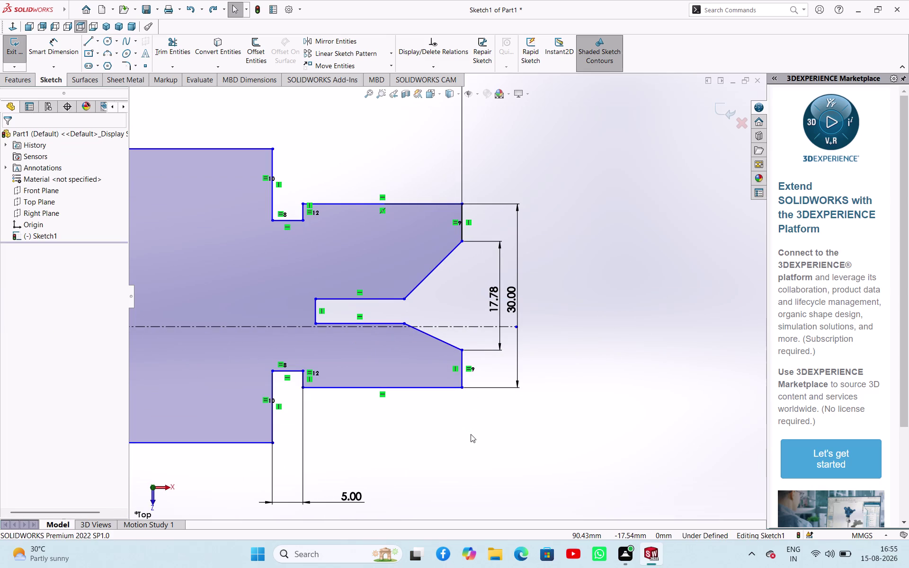
Add 4 mm vertical dimensions to the upper and lower chamfers at the slot corners.
right_drag(575, 326, 597, 184)
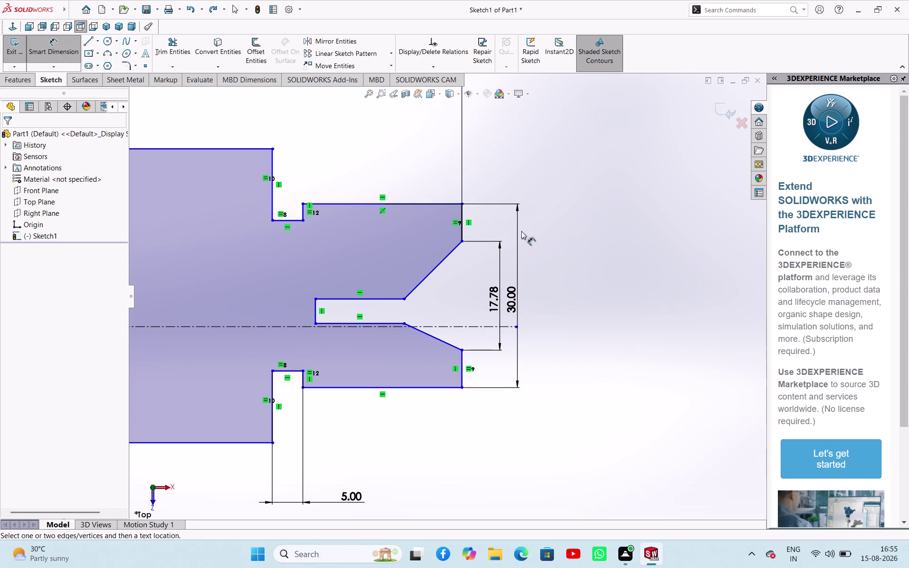
click(463, 241)
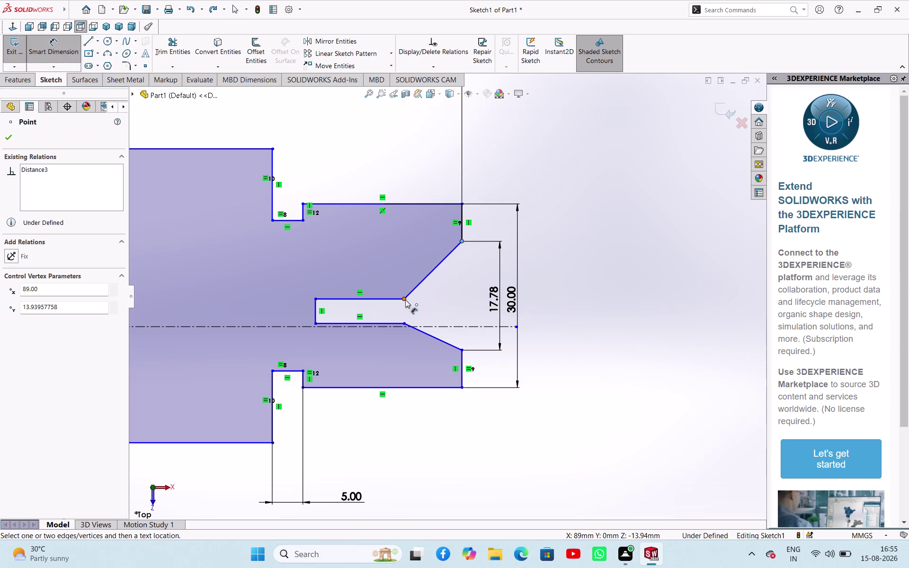
click(405, 300)
click(569, 270)
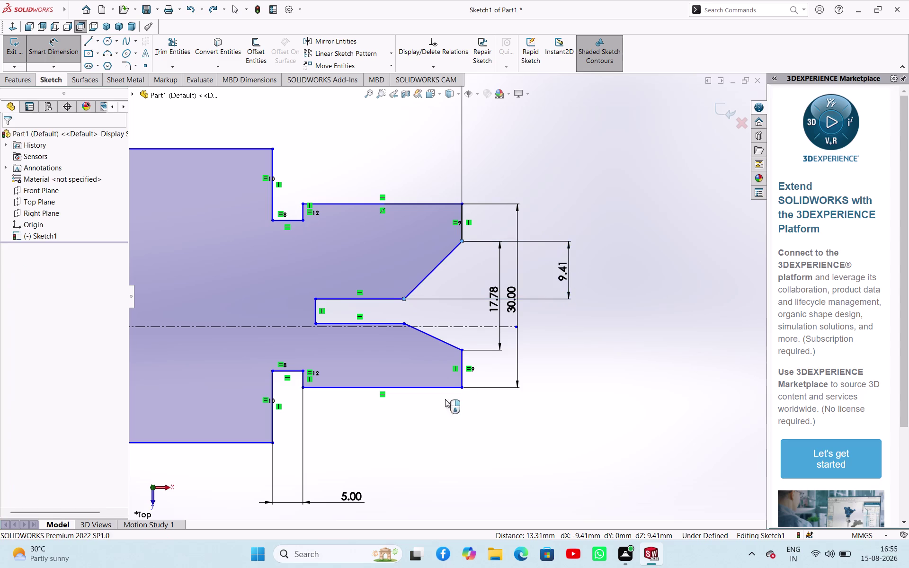
key(4)
key(Return)
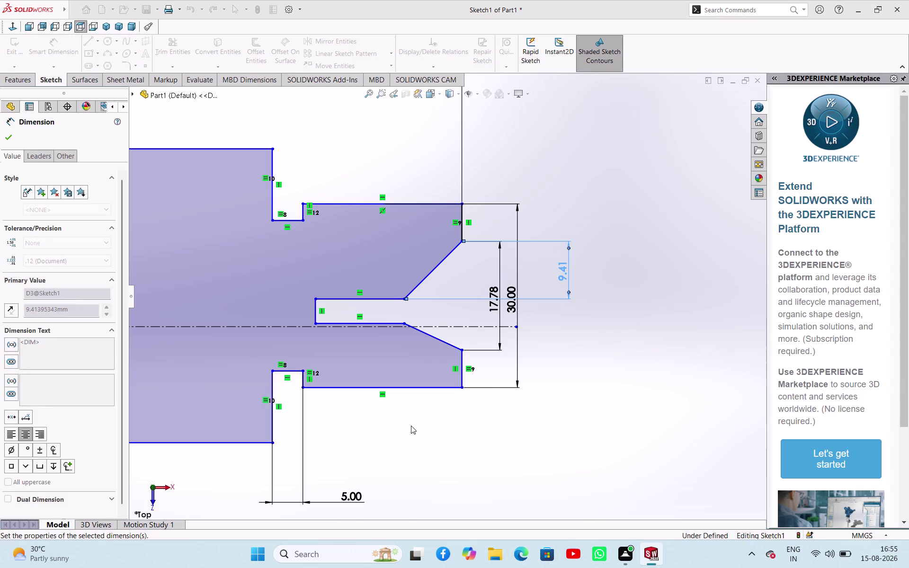
click(404, 324)
click(461, 350)
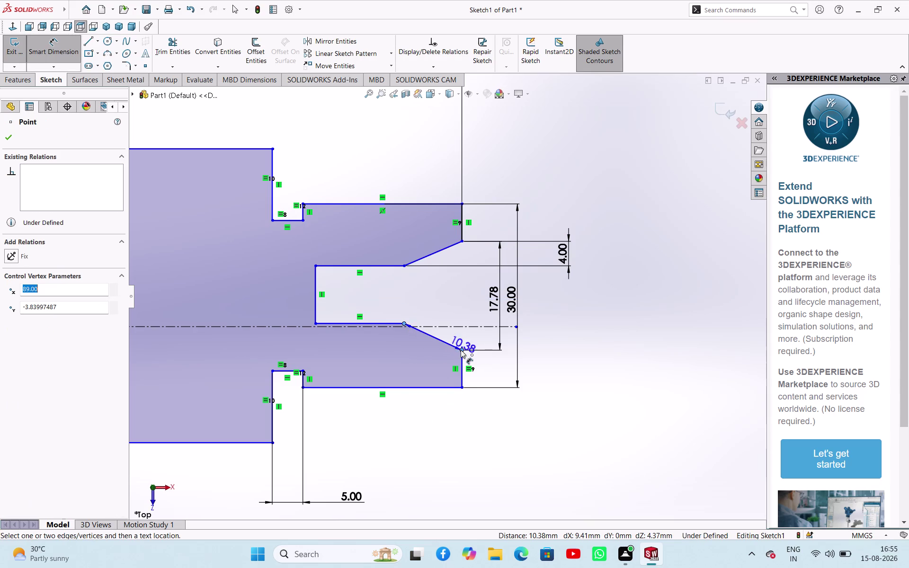
click(573, 340)
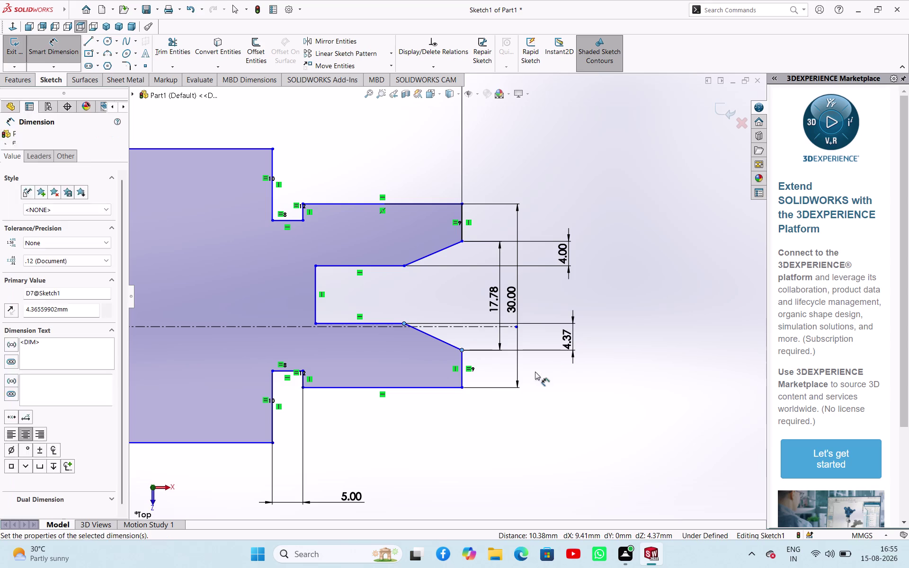
key(4)
key(Return)
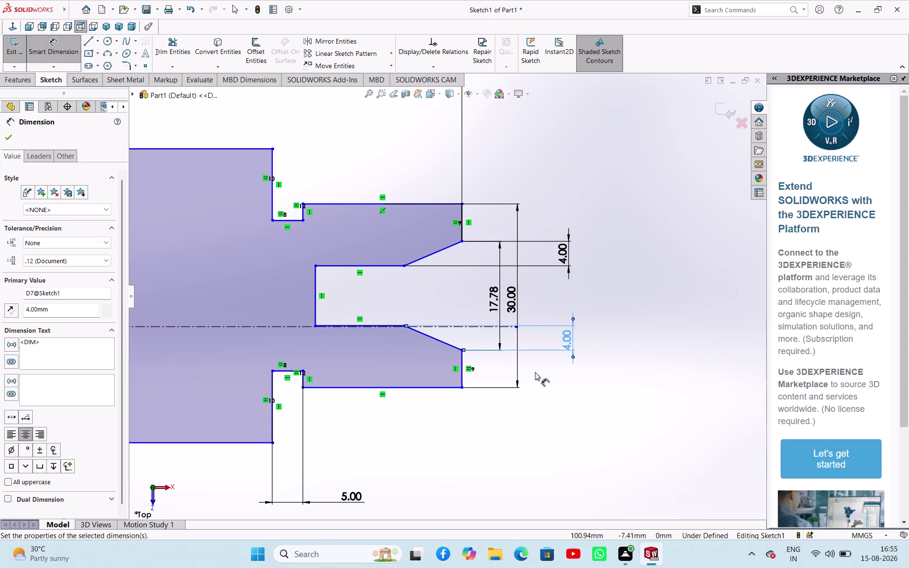
scroll(up, 3)
scroll(up, 3)
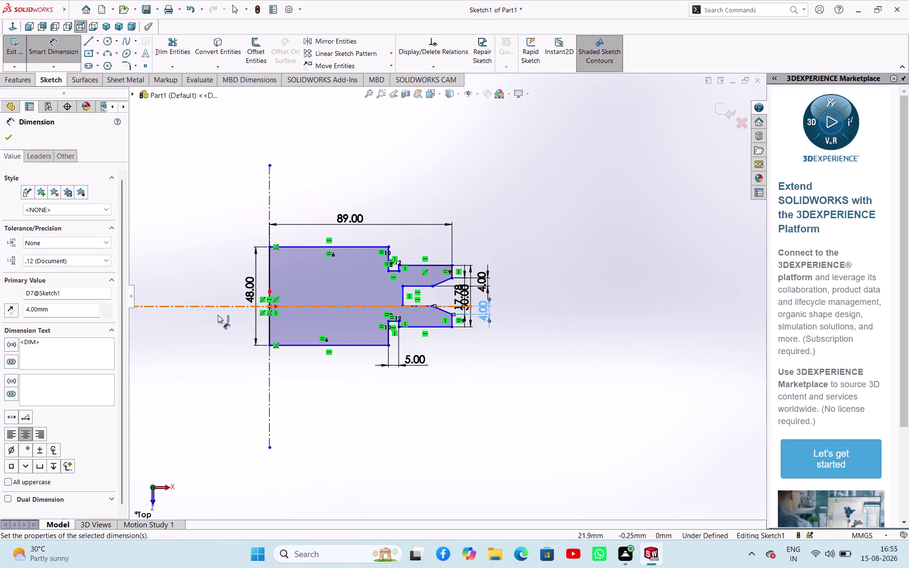
scroll(down, 3)
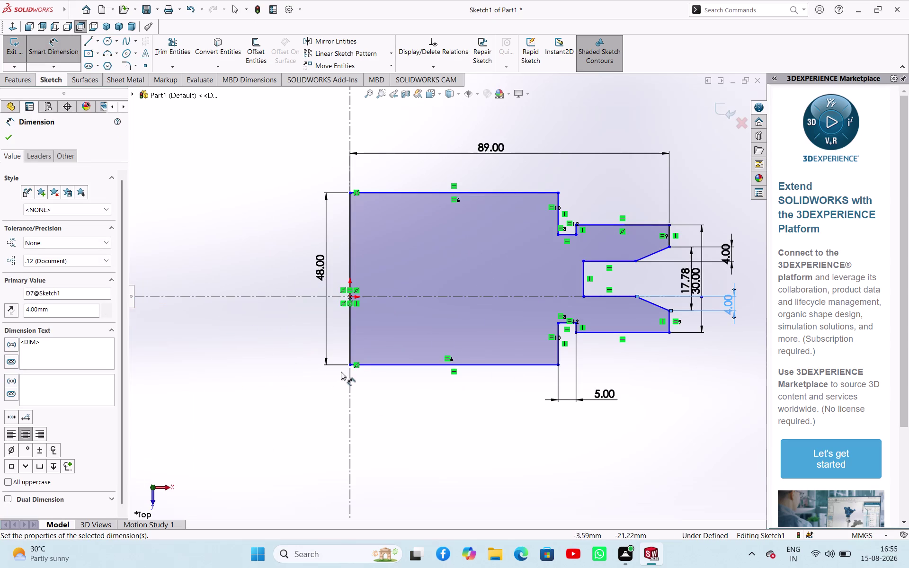
click(351, 363)
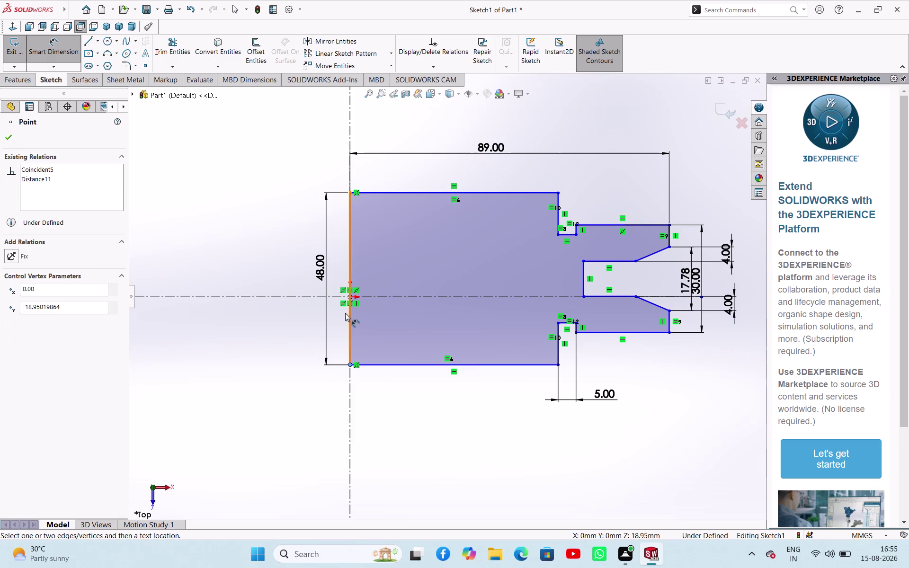
Dimension the block's bottom-left corner 24 mm below the horizontal centerline.
click(335, 297)
click(302, 344)
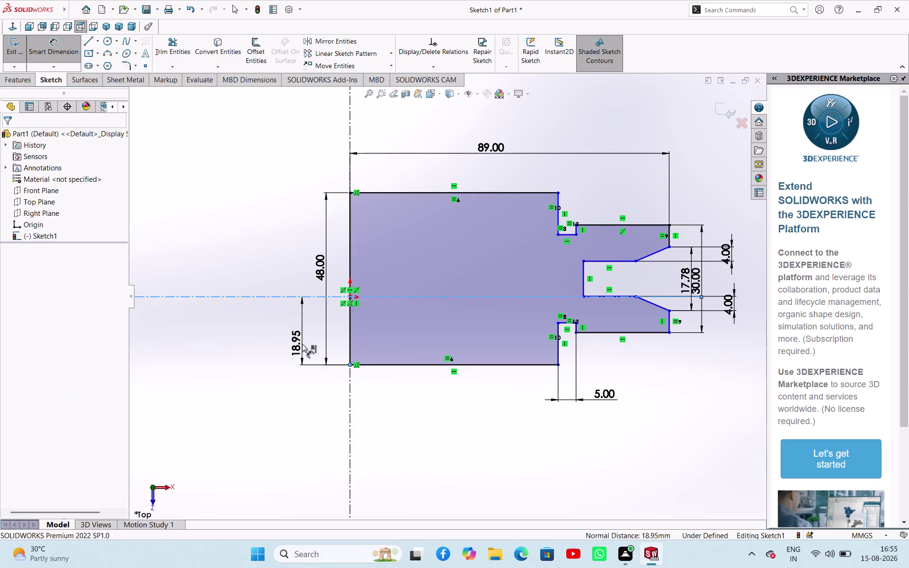
text(24)
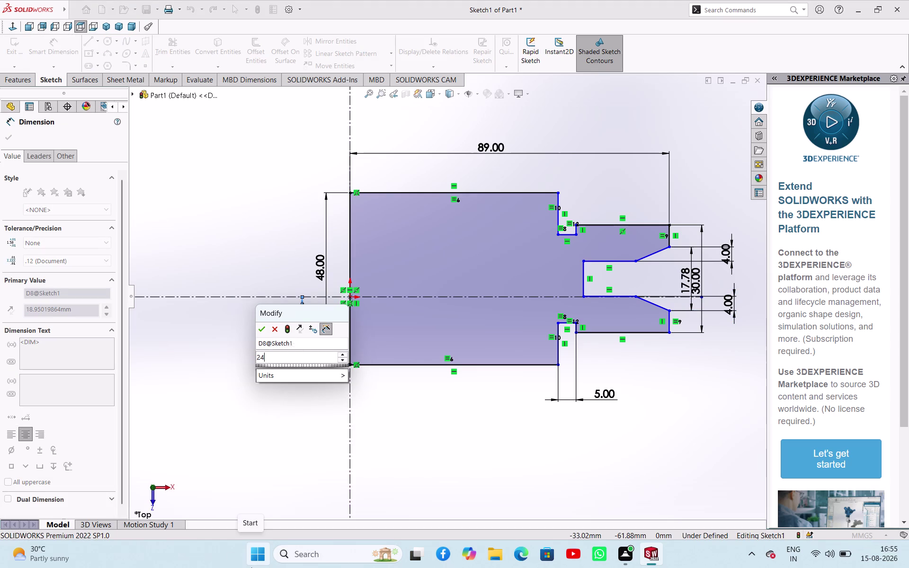
key(Return)
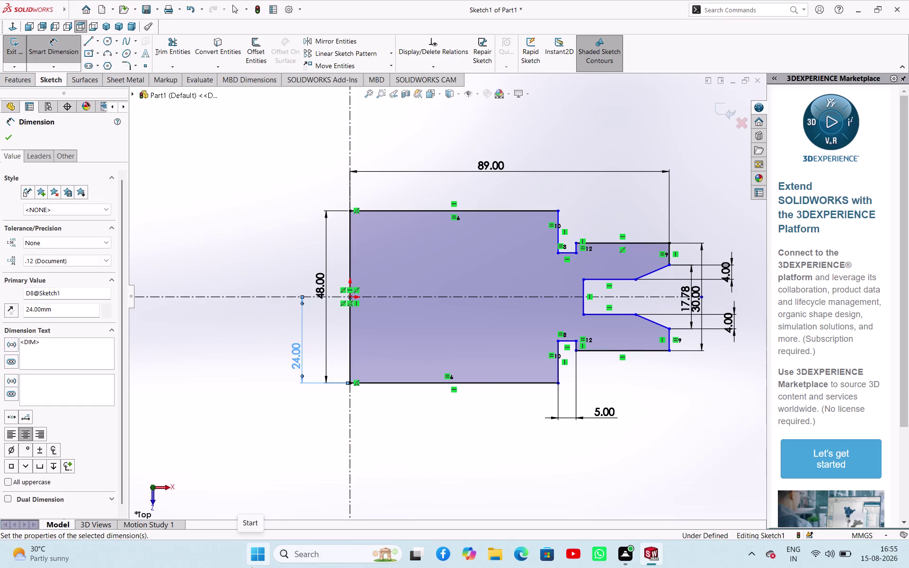
scroll(up, 3)
scroll(down, 3)
scroll(up, 3)
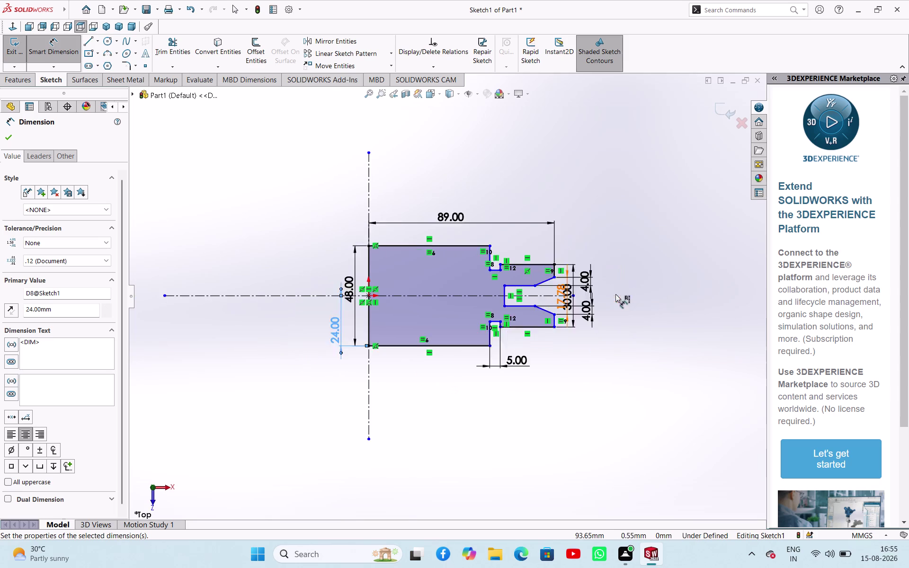
scroll(down, 3)
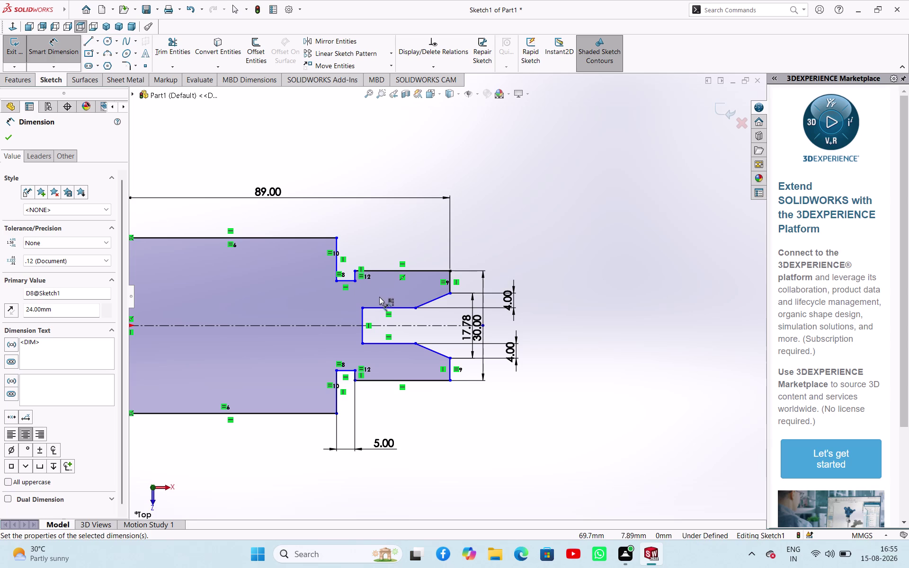
Add an 11 mm dimension from the notch line to the profile's right end.
click(352, 277)
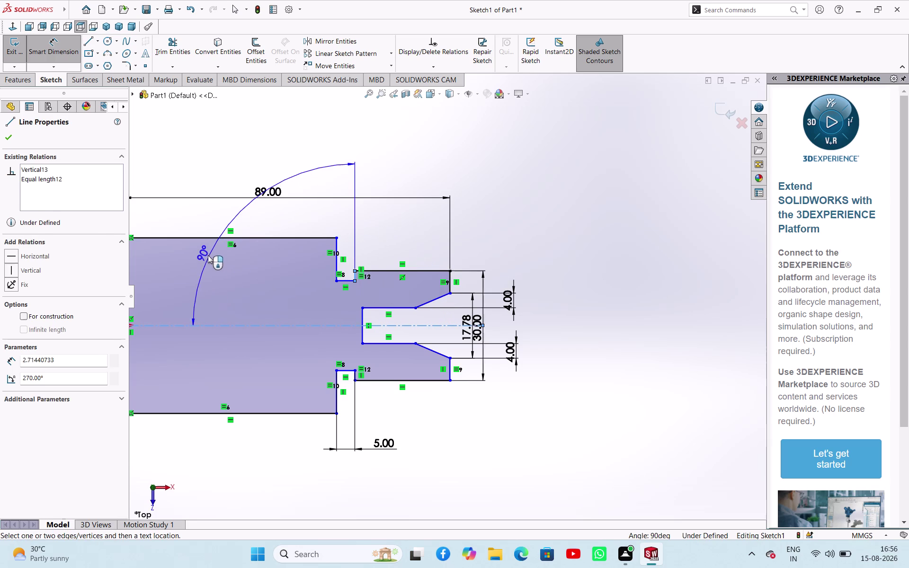
key(Escape)
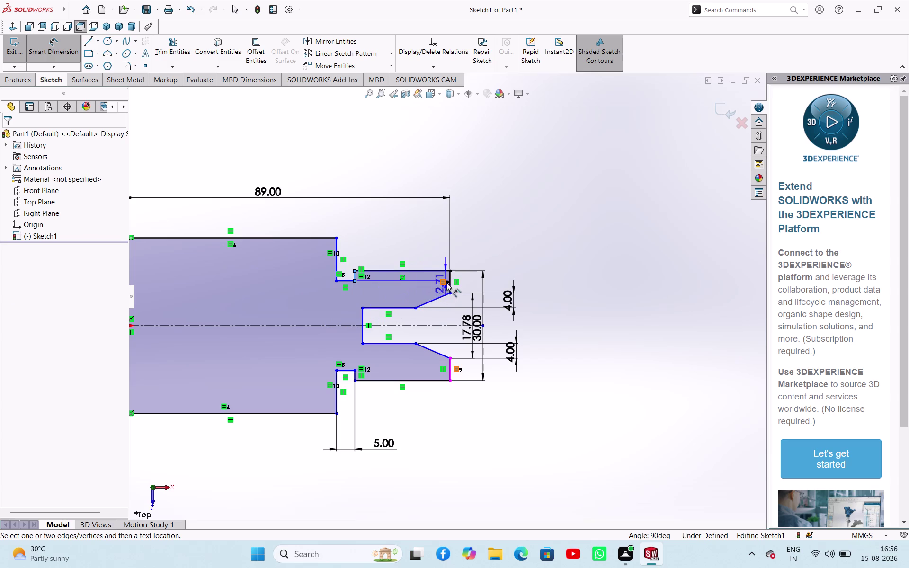
click(450, 280)
click(405, 223)
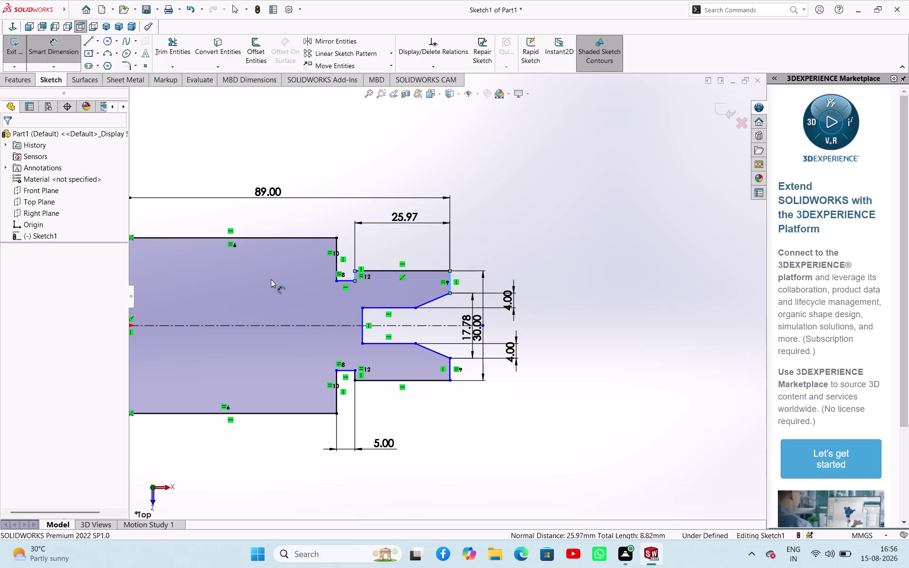
text(11)
key(Return)
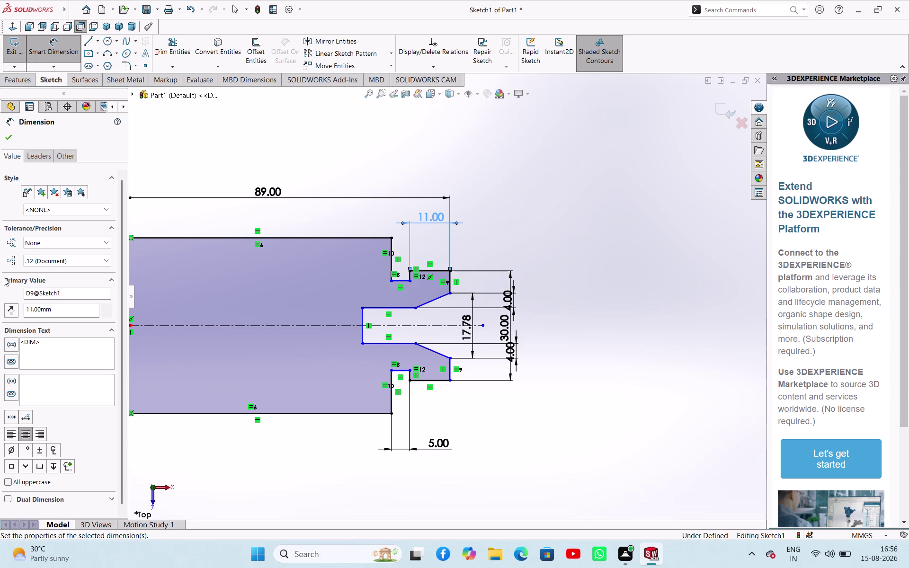
click(10, 135)
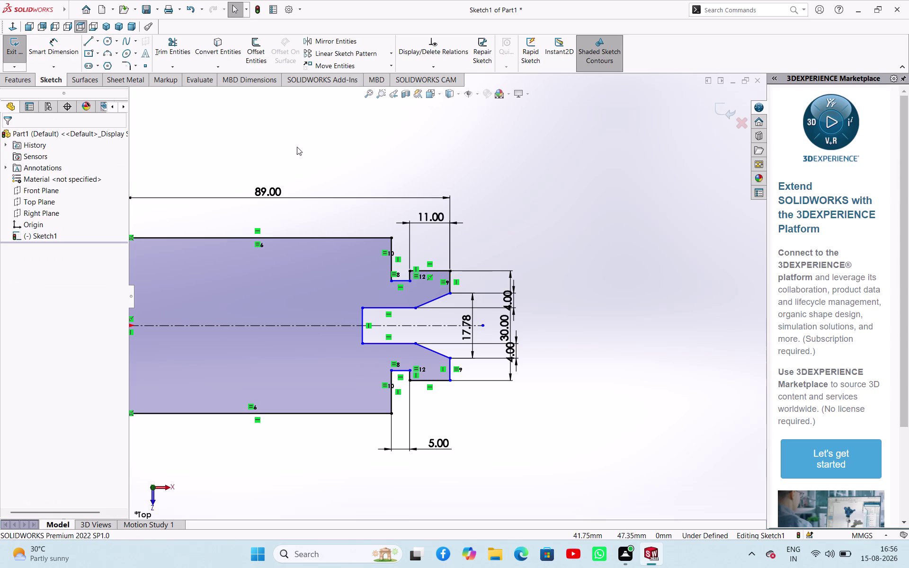
click(299, 145)
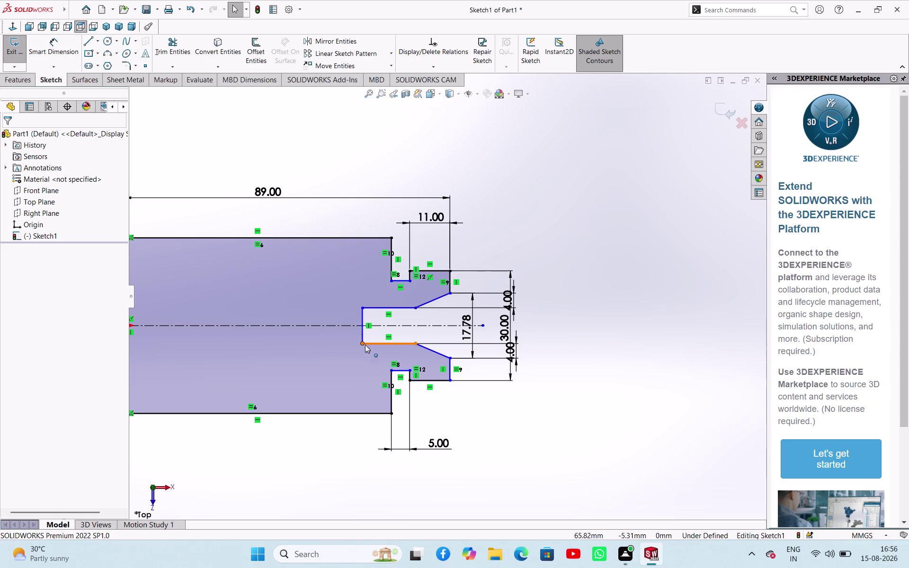
Add equal and perpendicular relations to the slot edge and notch line, then delete the conflicting relations.
click(363, 335)
click(390, 260)
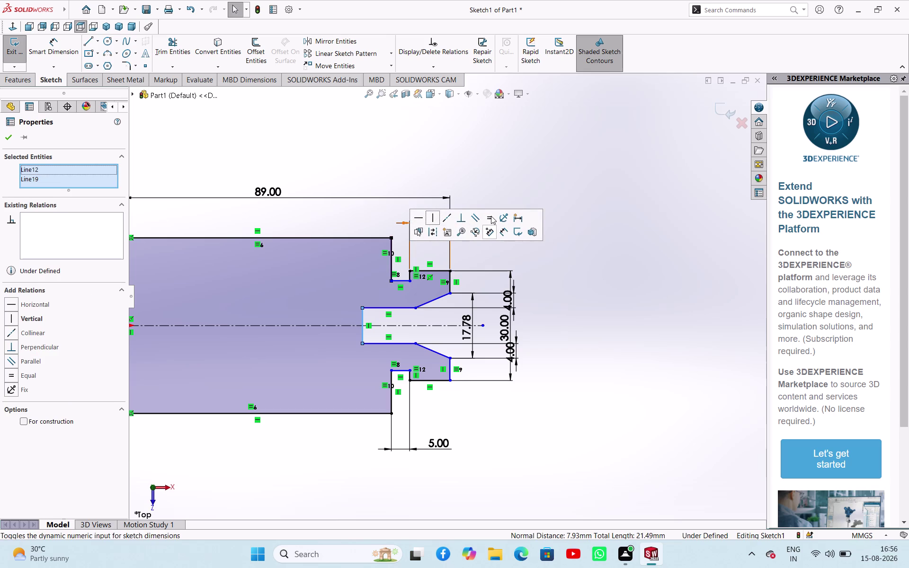
click(491, 216)
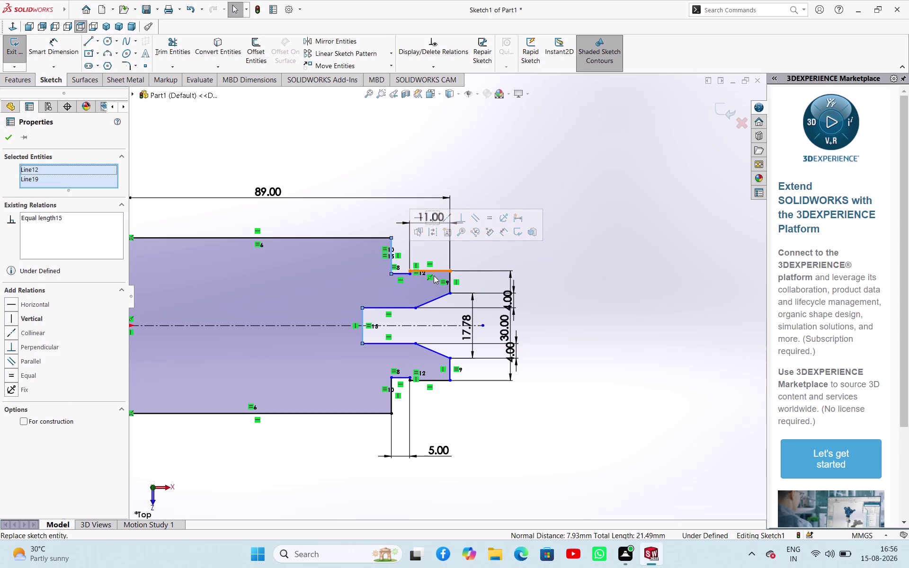
click(461, 221)
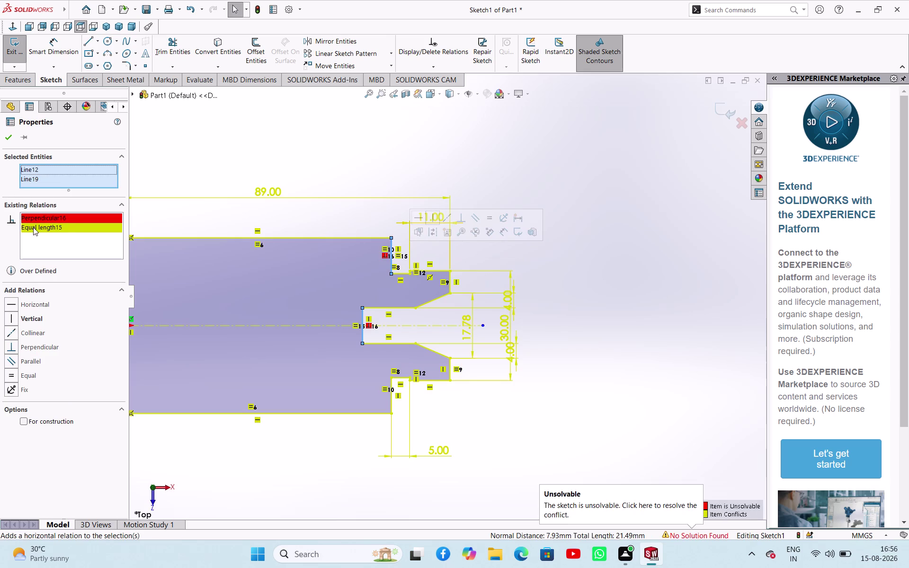
right_click(64, 218)
click(77, 224)
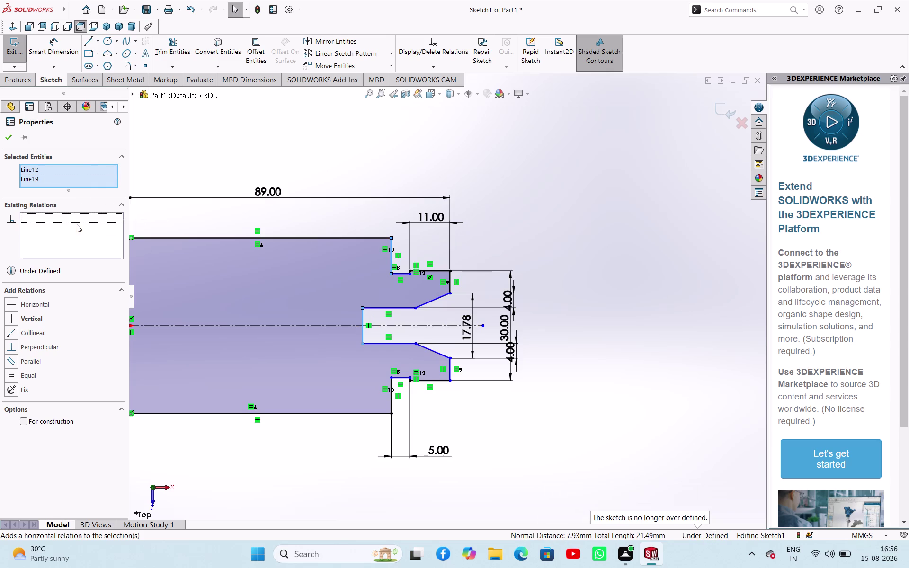
click(521, 155)
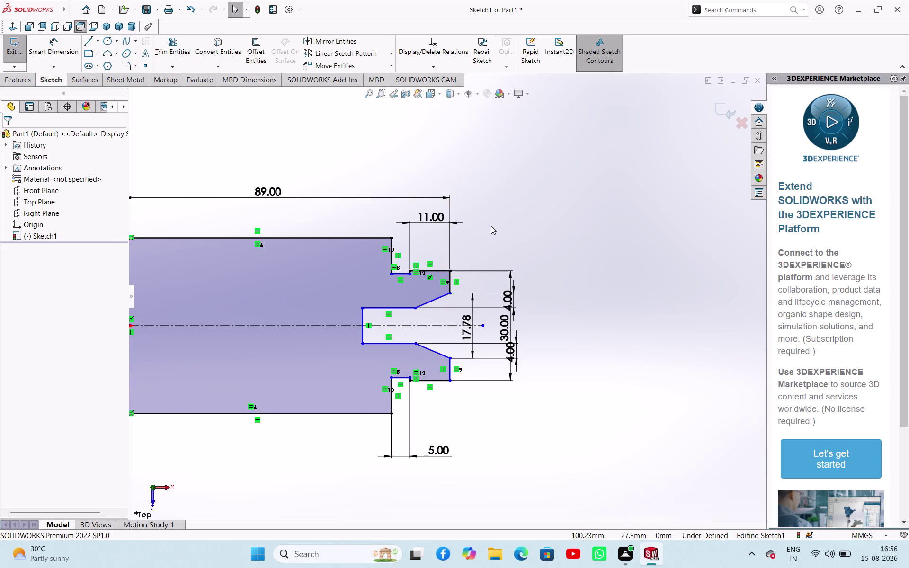
Dimension between the slot's two vertical edges across the stepped end, entering 11 mm.
scroll(up, 3)
scroll(down, 3)
scroll(up, 3)
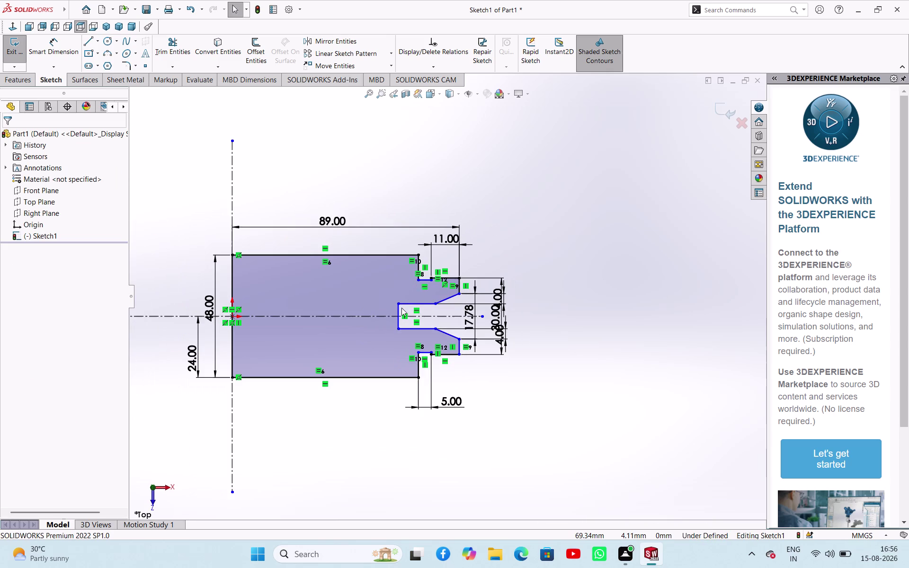
scroll(down, 3)
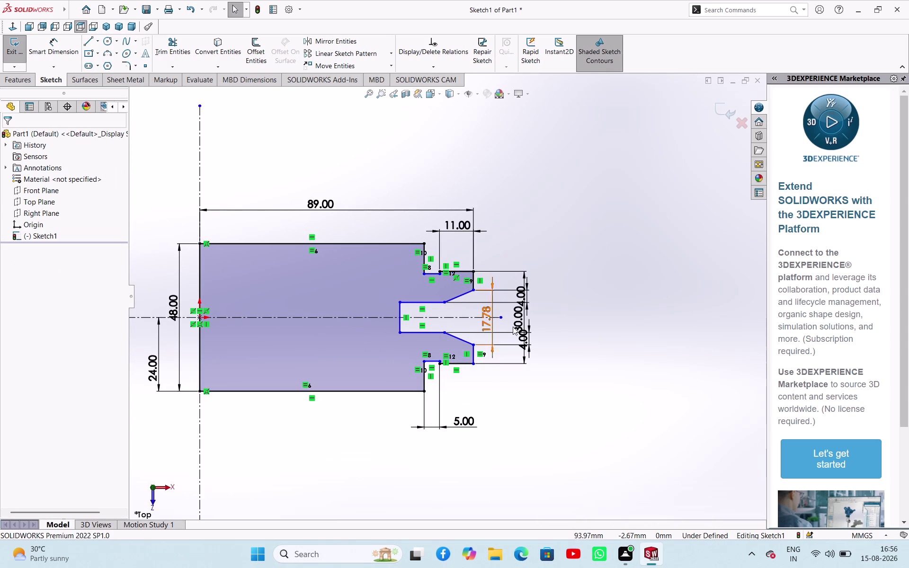
right_drag(595, 290, 601, 172)
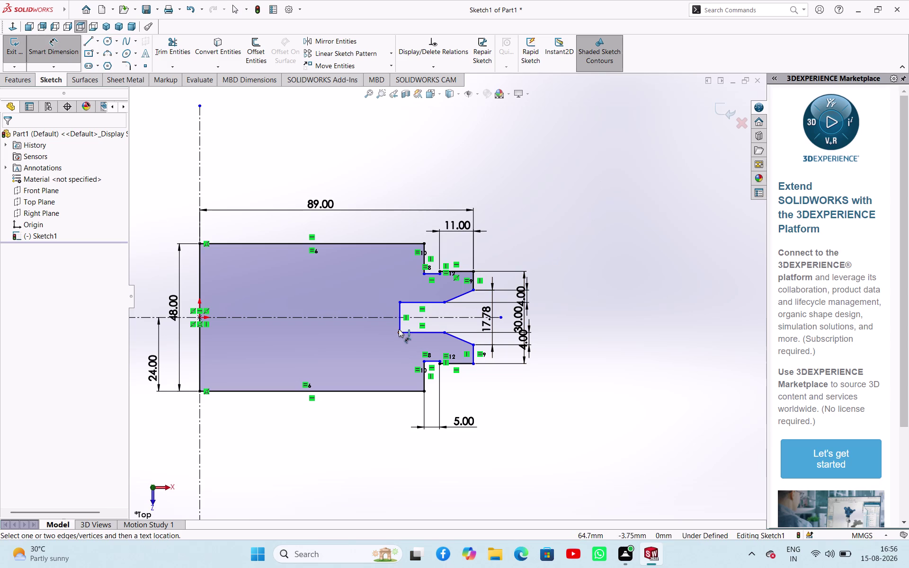
click(399, 324)
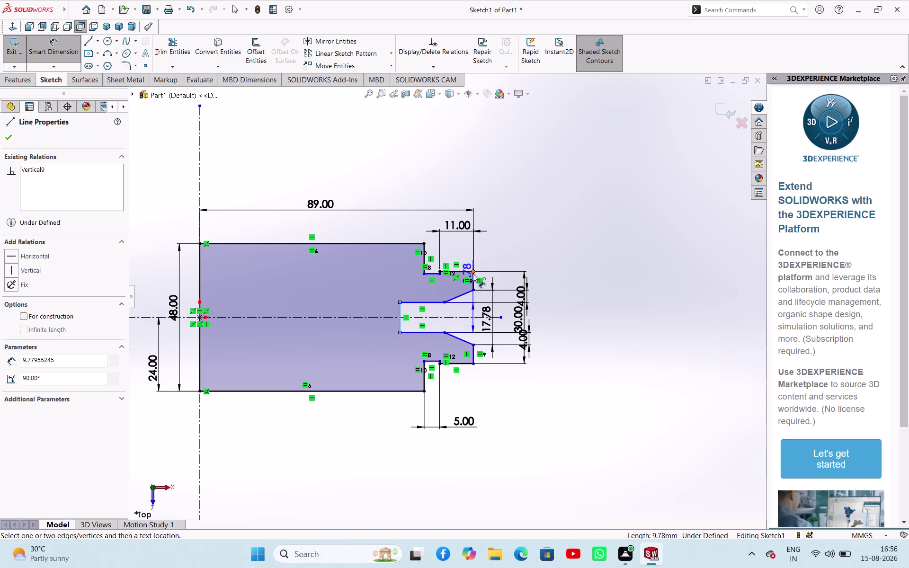
click(473, 276)
click(525, 185)
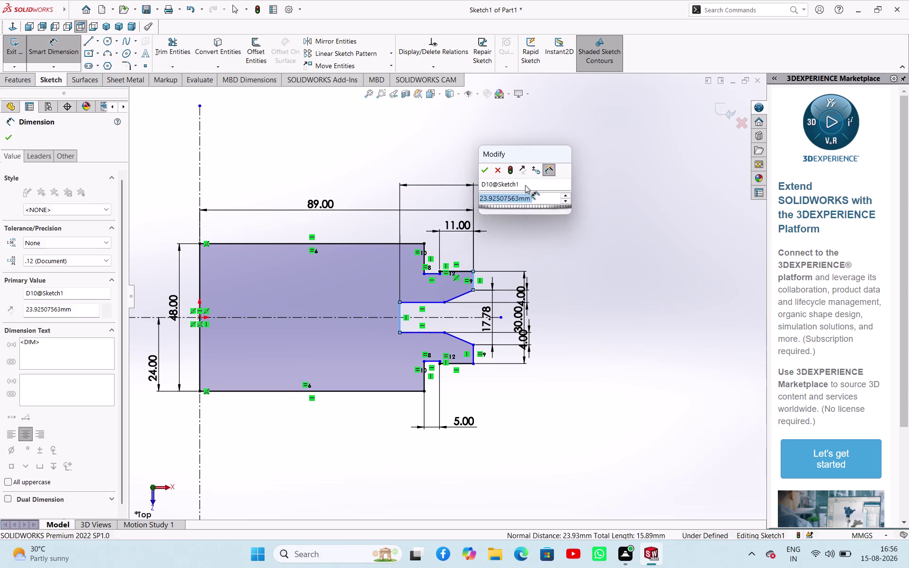
text(11)
key(Return)
Change the new horizontal dimension from 11 to 16 mm.
scroll(down, 3)
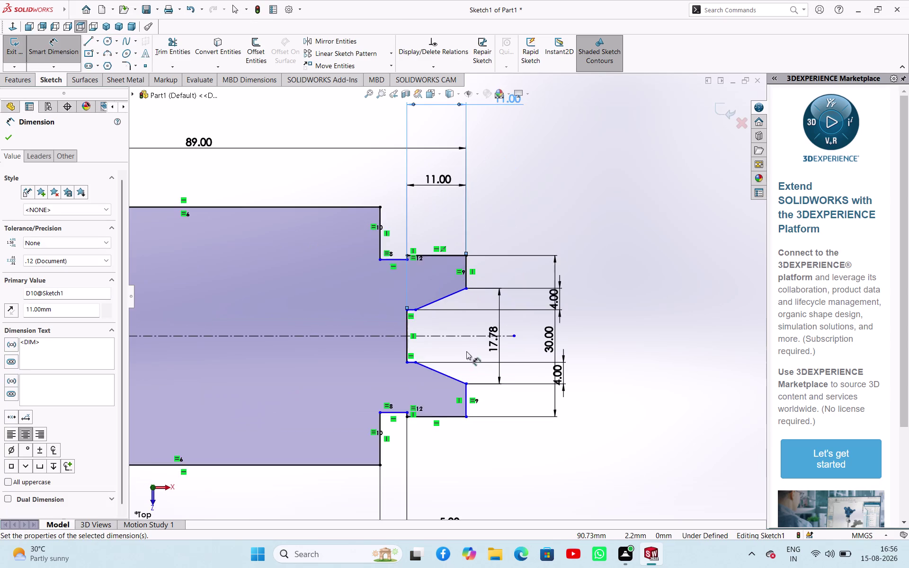
scroll(up, 3)
scroll(down, 3)
scroll(down, 3)
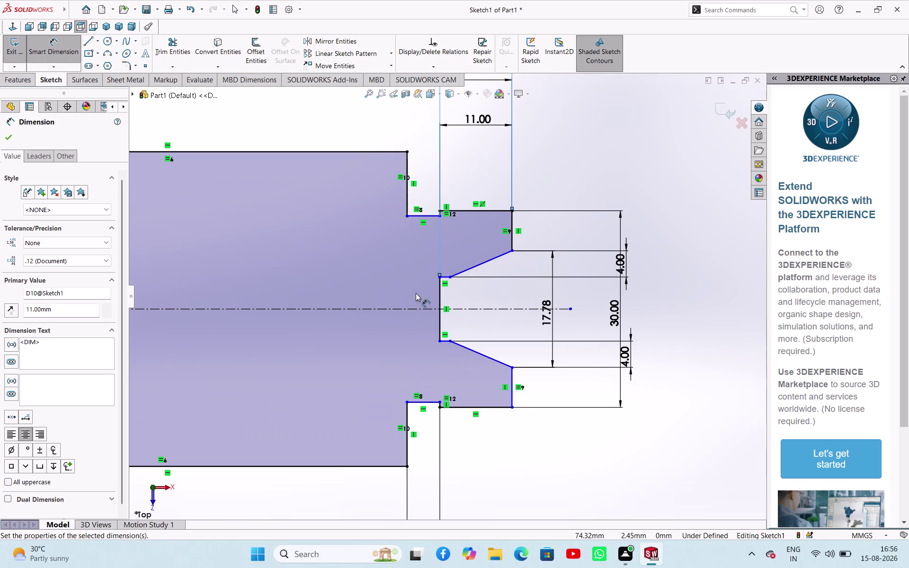
scroll(up, 3)
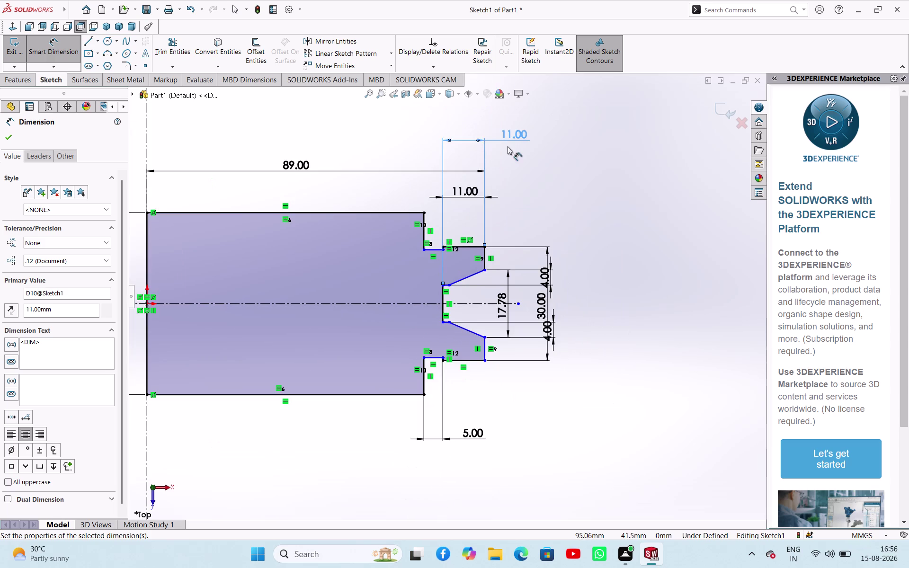
scroll(up, 3)
double_click(506, 162)
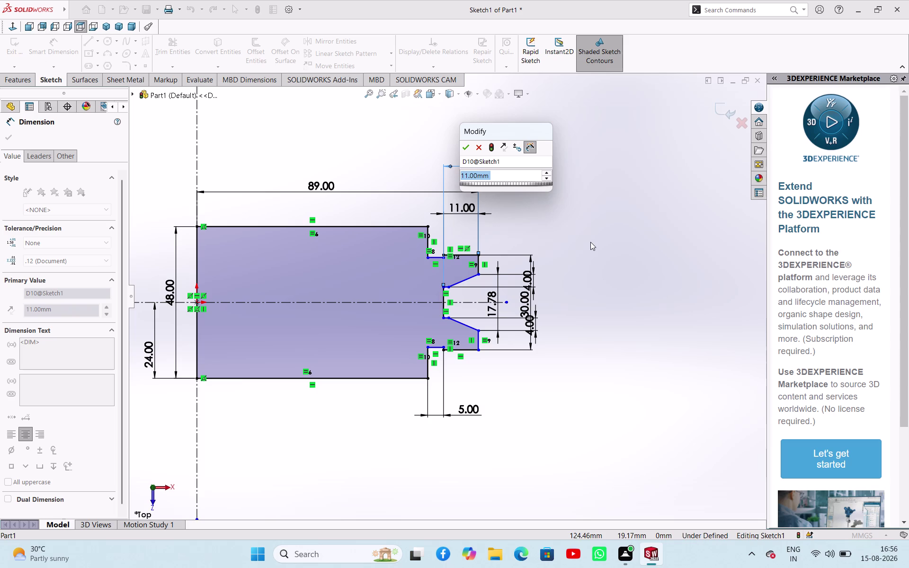
text(16)
key(Return)
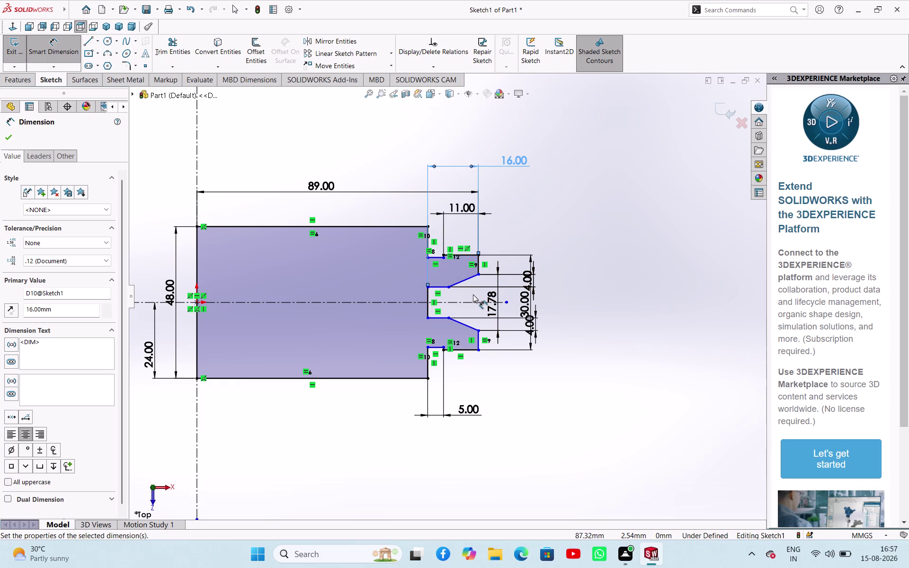
Open the 17.78 mm slot width dimension for editing.
scroll(down, 3)
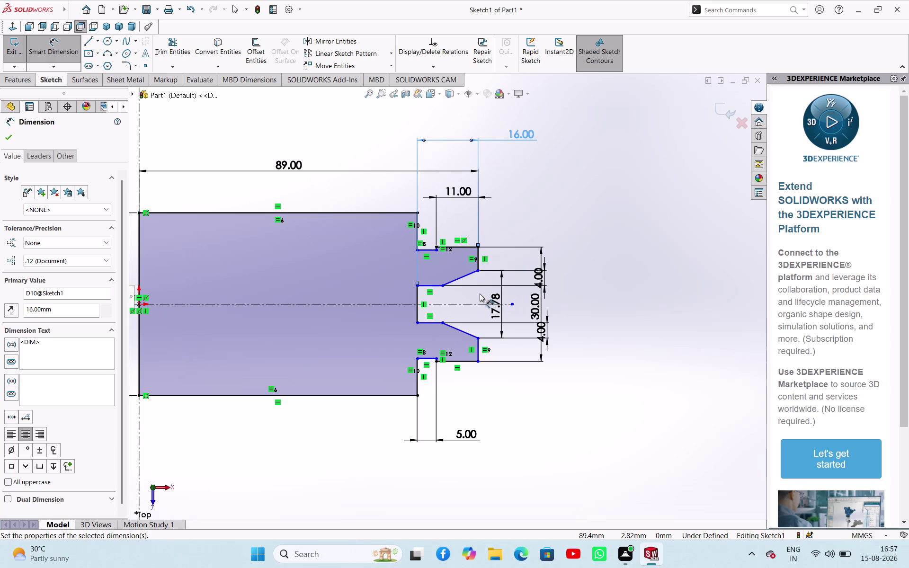
scroll(up, 3)
scroll(down, 3)
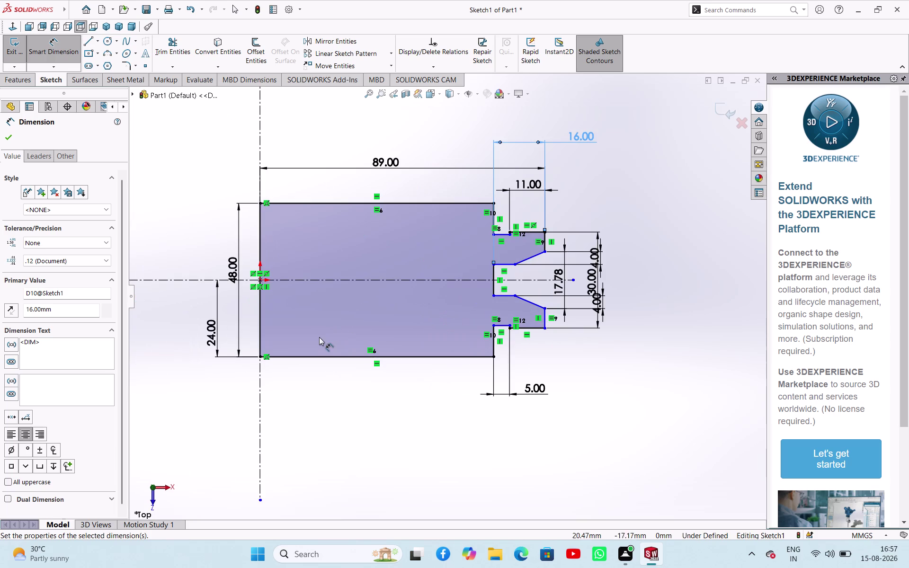
scroll(down, 3)
scroll(down, 3)
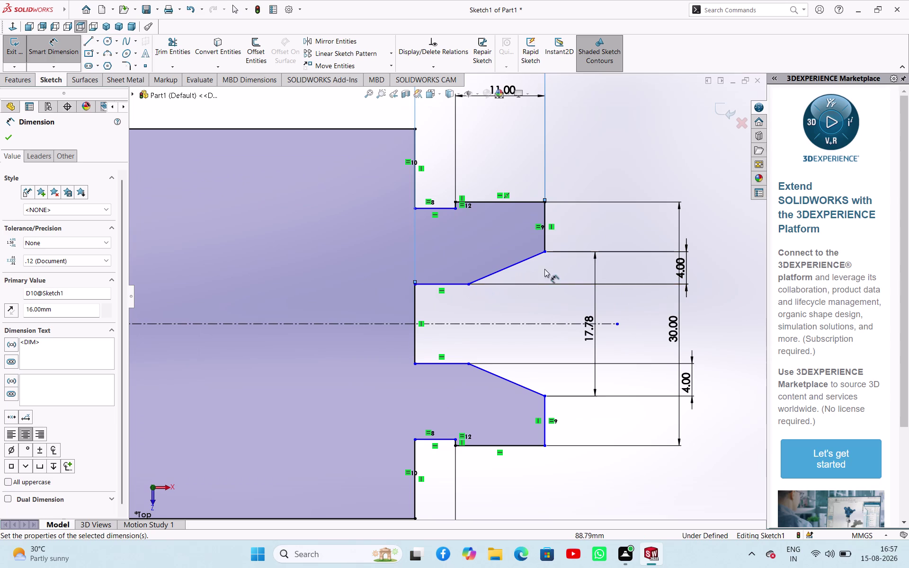
double_click(588, 334)
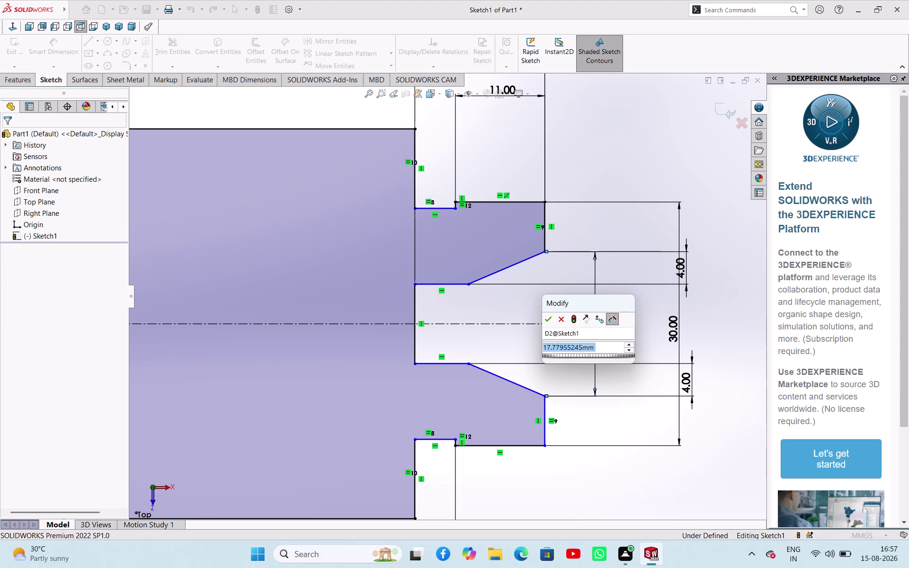
text(27)
key(Return)
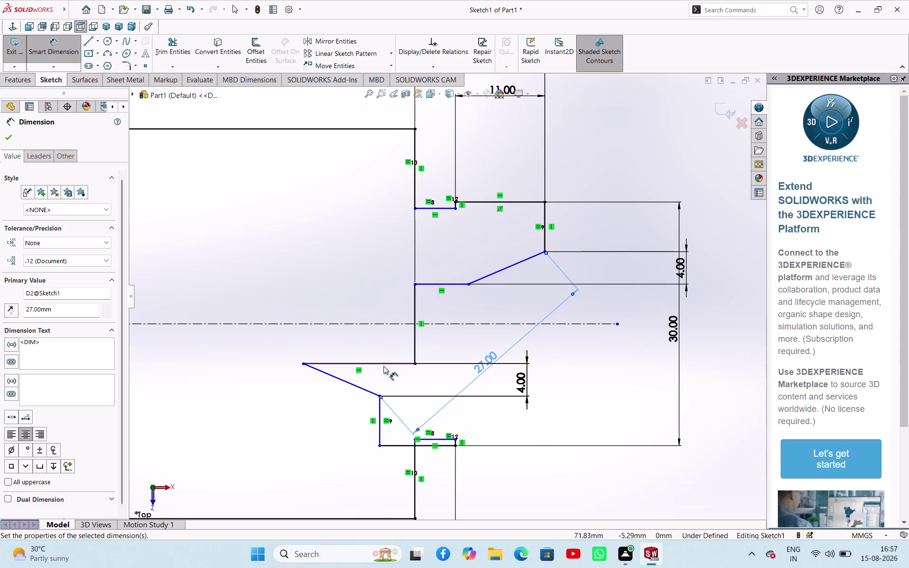
right_click(648, 139)
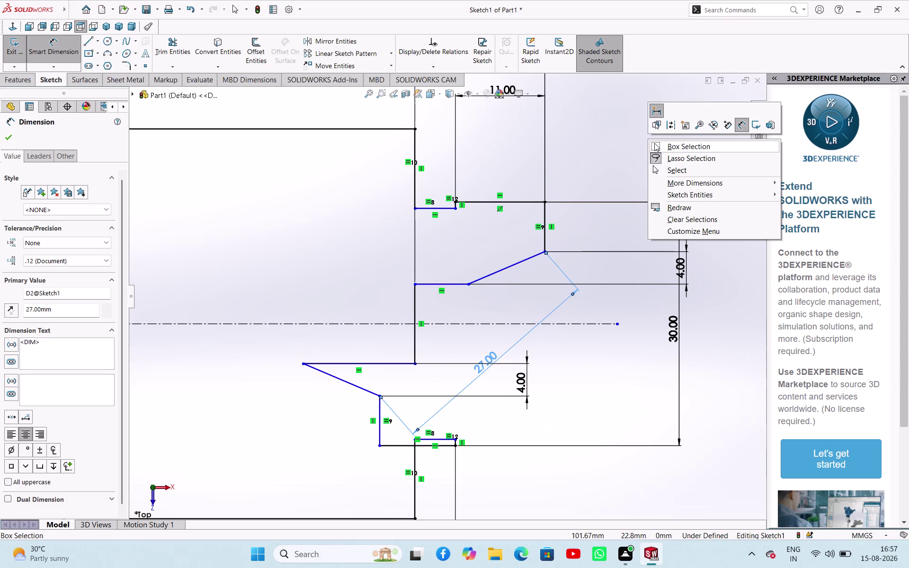
click(664, 170)
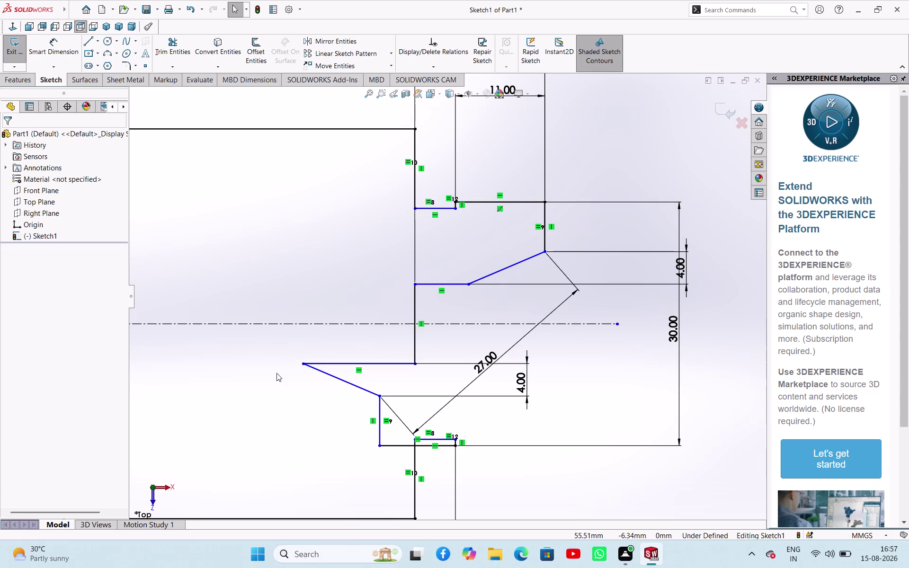
drag(303, 364, 429, 382)
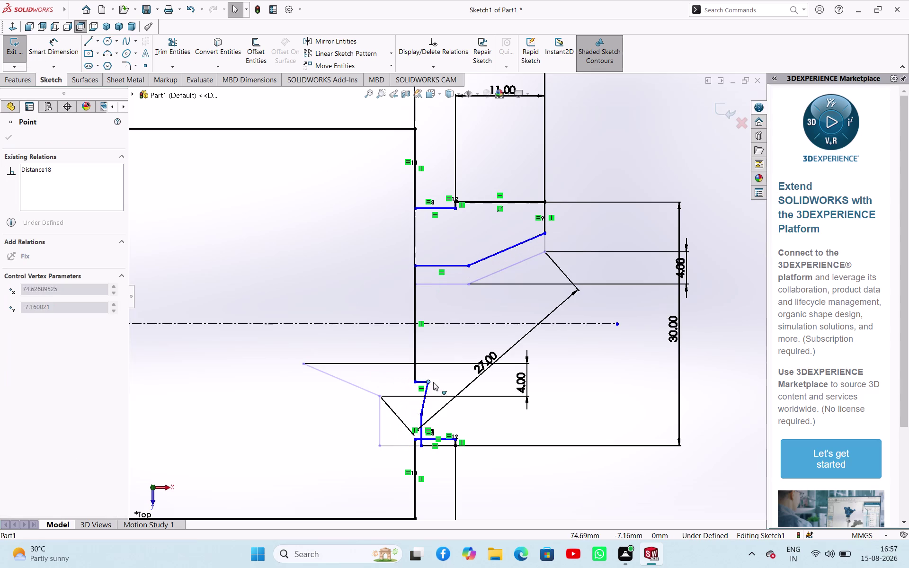
drag(430, 382, 468, 349)
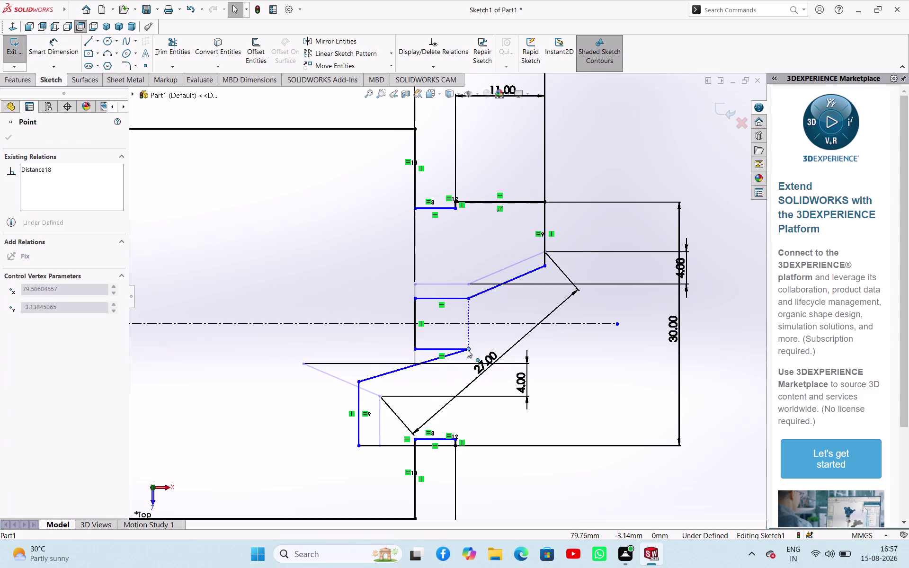
drag(468, 350, 453, 406)
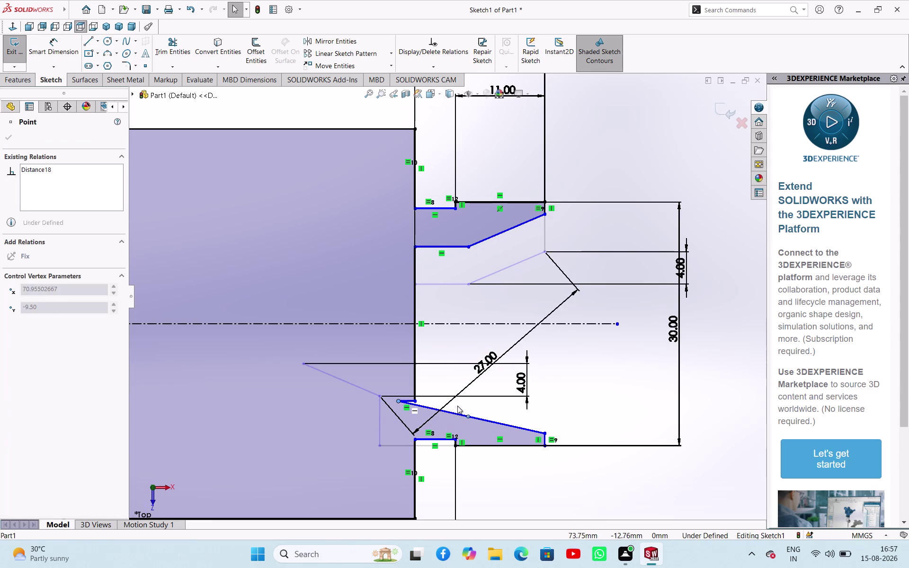
drag(453, 406, 494, 384)
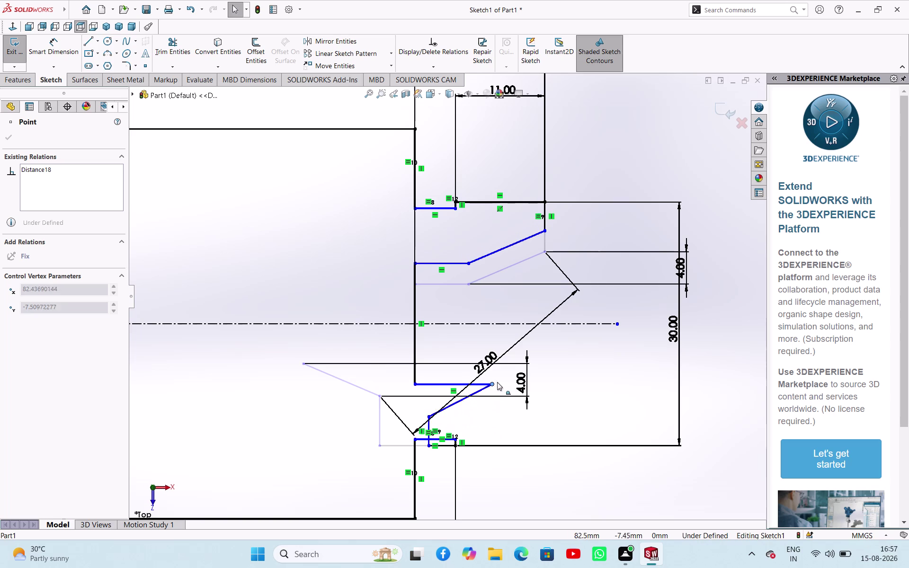
drag(494, 384, 527, 339)
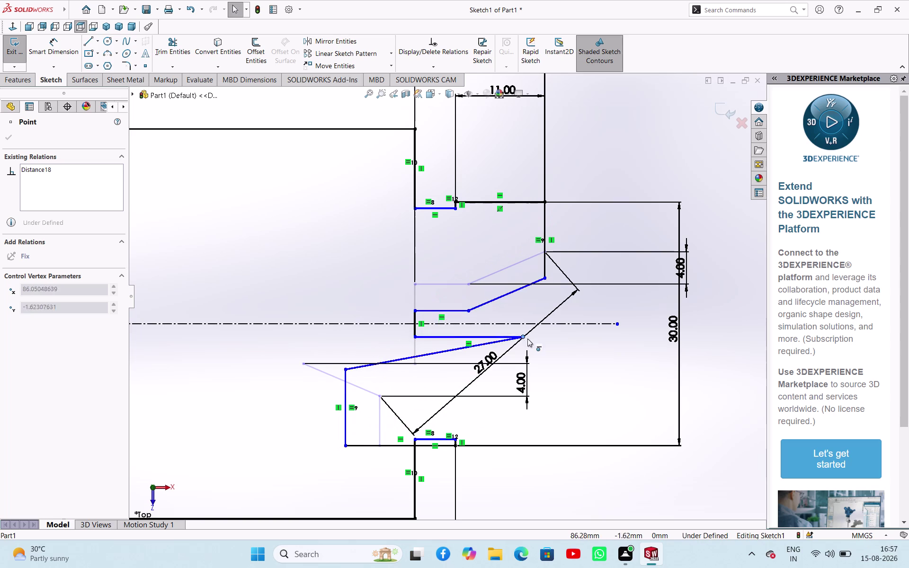
drag(527, 338, 614, 322)
key(ctrl+z)
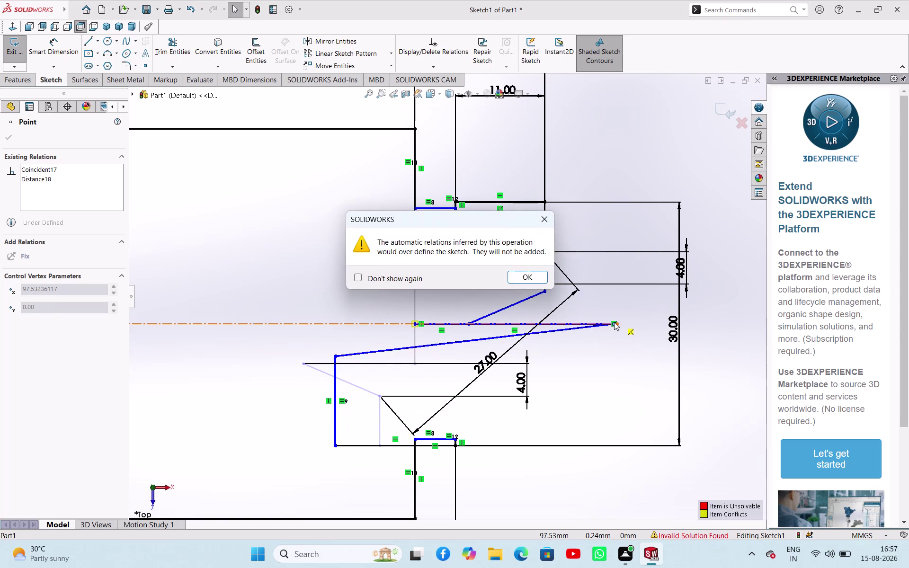
click(549, 212)
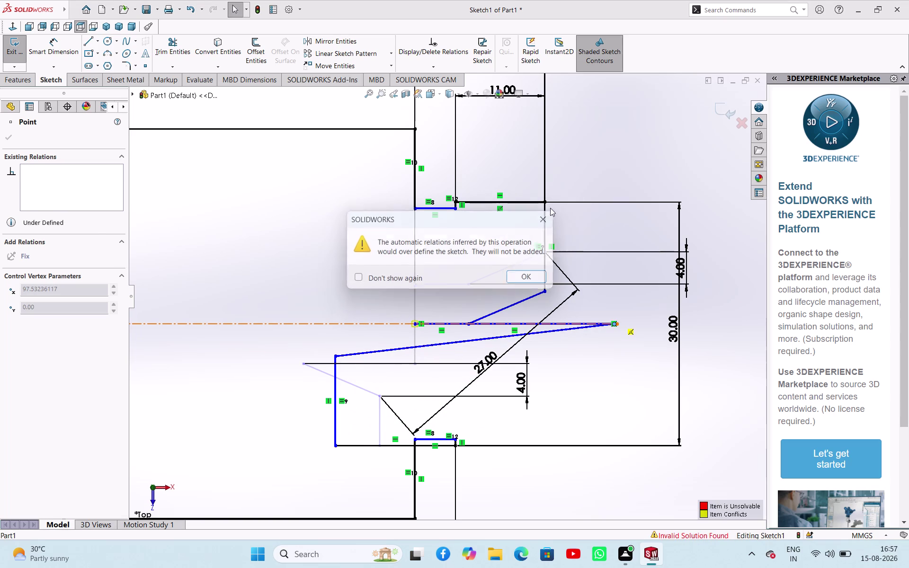
key(ctrl+z)
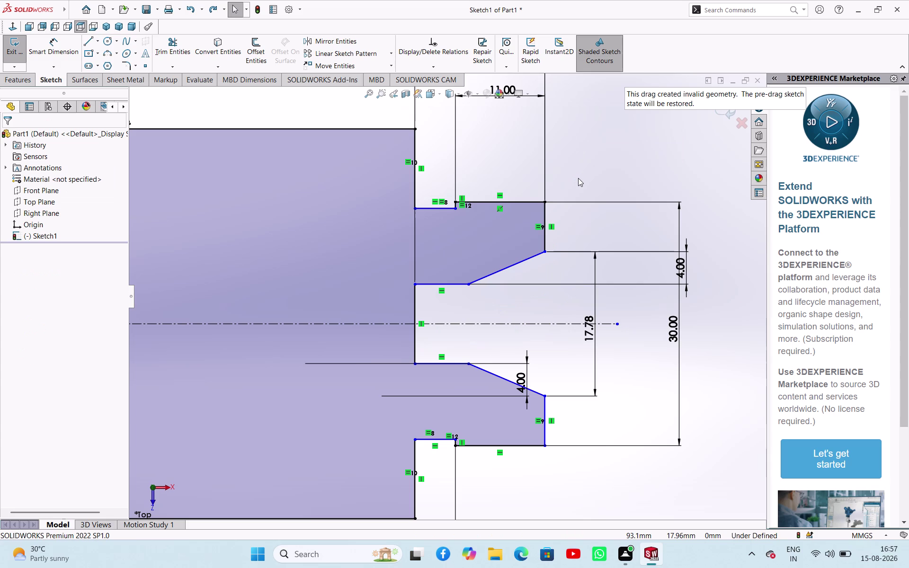
Zoom in on the slot and open the 30.00 mm height dimension's Modify box.
scroll(up, 3)
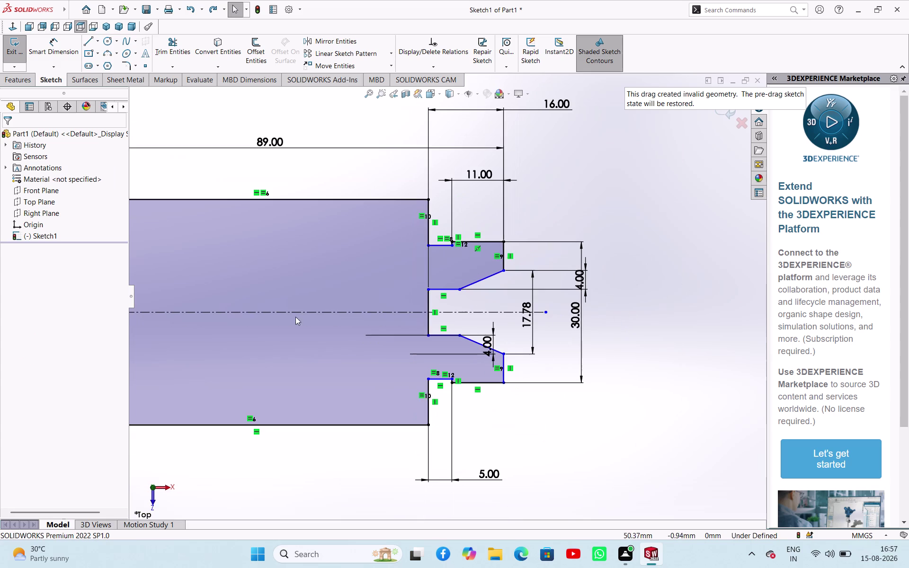
scroll(down, 3)
scroll(up, 3)
scroll(up, 3)
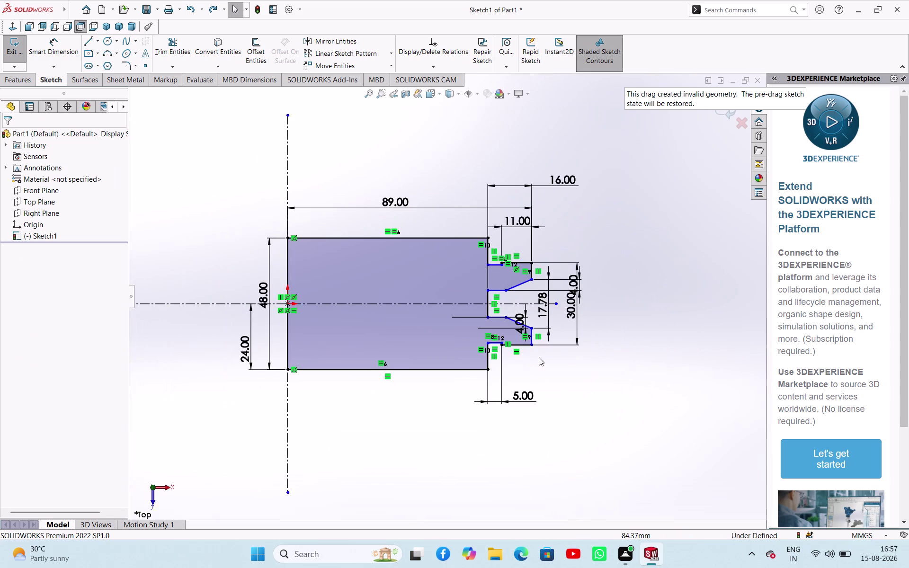
scroll(down, 3)
scroll(down, 3)
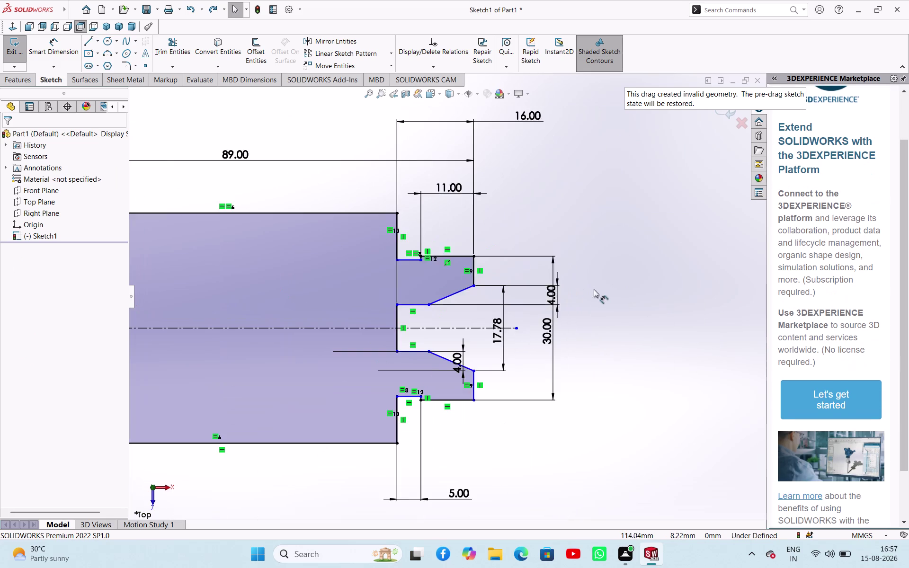
scroll(up, 3)
scroll(down, 3)
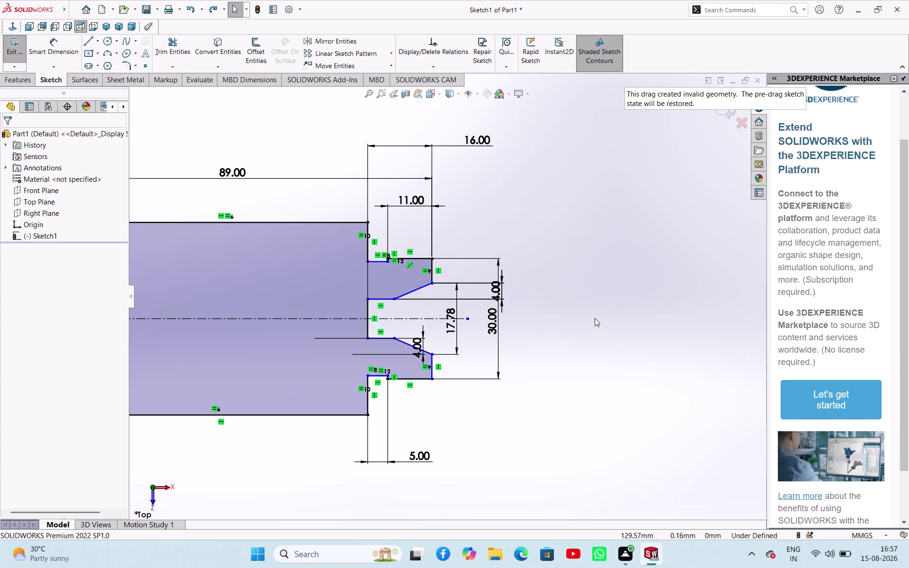
scroll(down, 3)
double_click(486, 325)
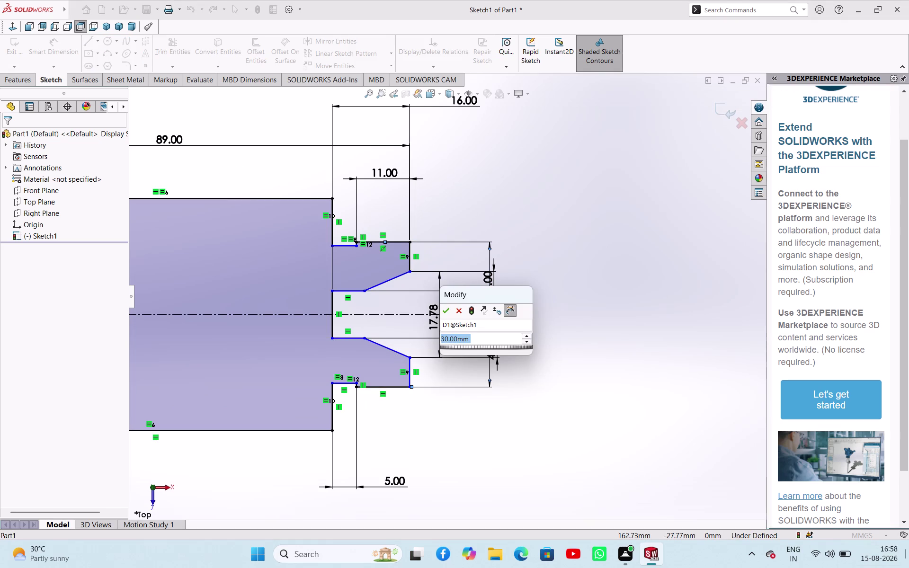
Set the overall height to 33 mm and change the 17.78 dimension to 27 mm.
text(33)
key(Return)
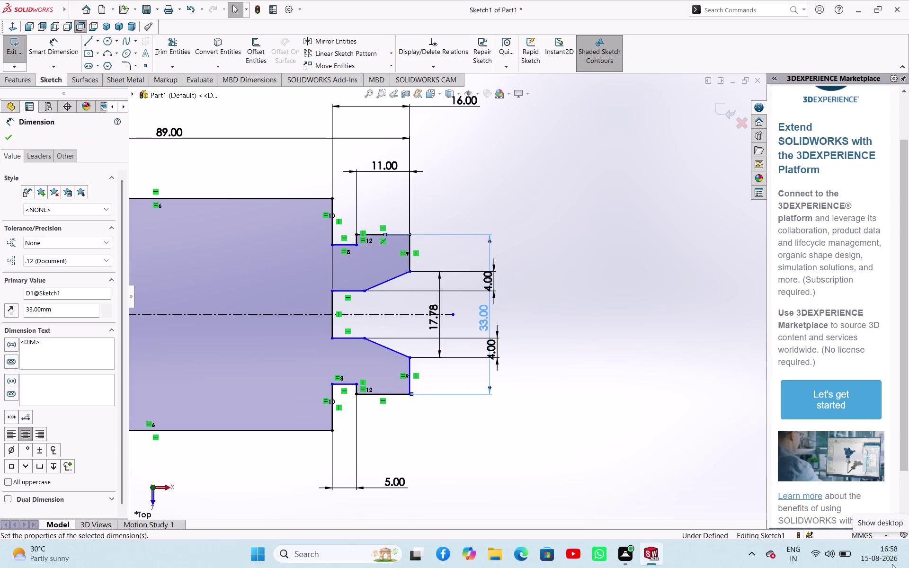
double_click(429, 320)
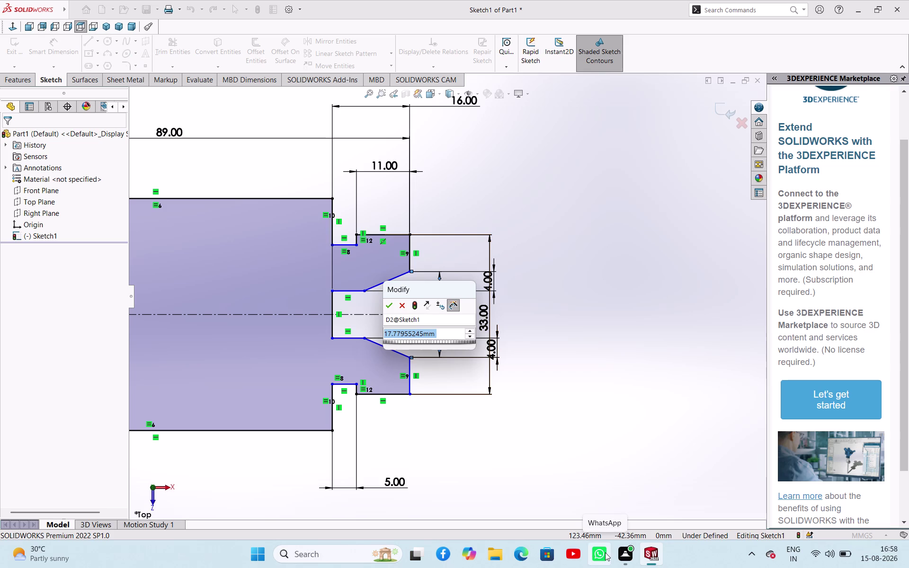
text(2)
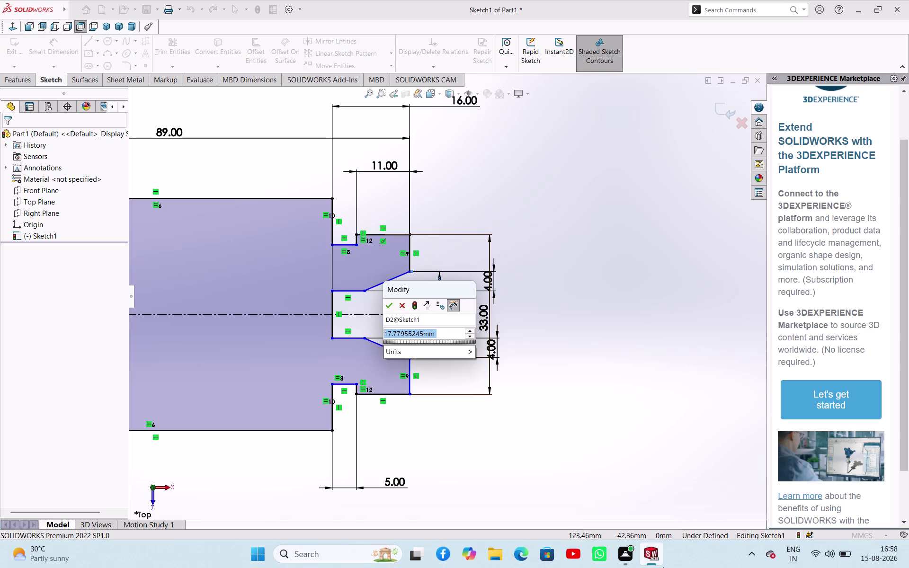
text(7)
key(Return)
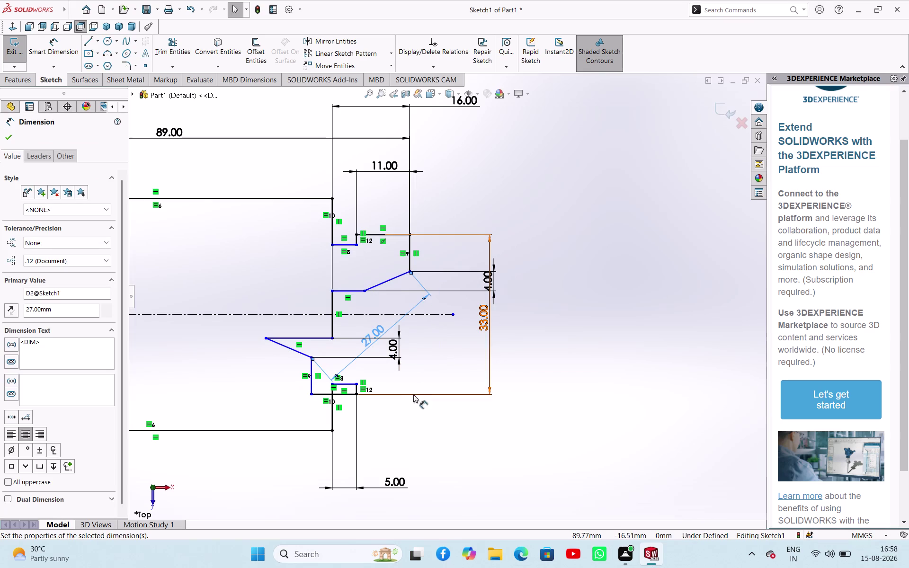
right_click(561, 285)
click(533, 178)
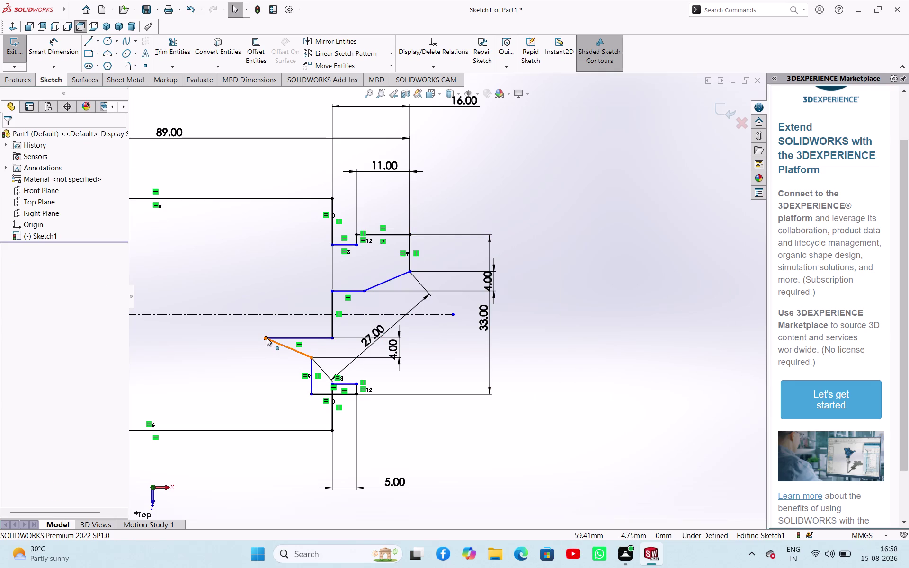
Drag the crossed tapered-line endpoints back into a clean symmetric slot profile.
drag(266, 337, 378, 339)
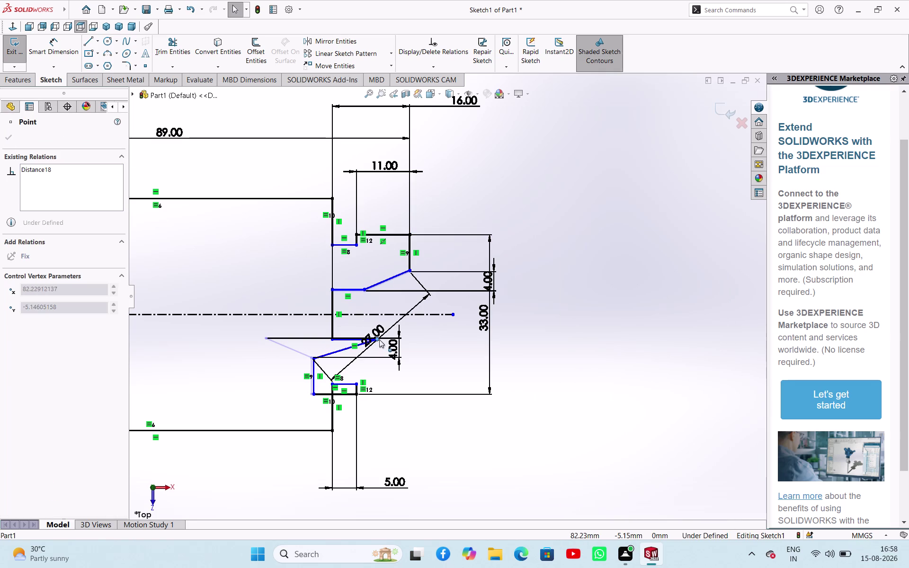
drag(378, 339, 428, 339)
drag(313, 374, 374, 376)
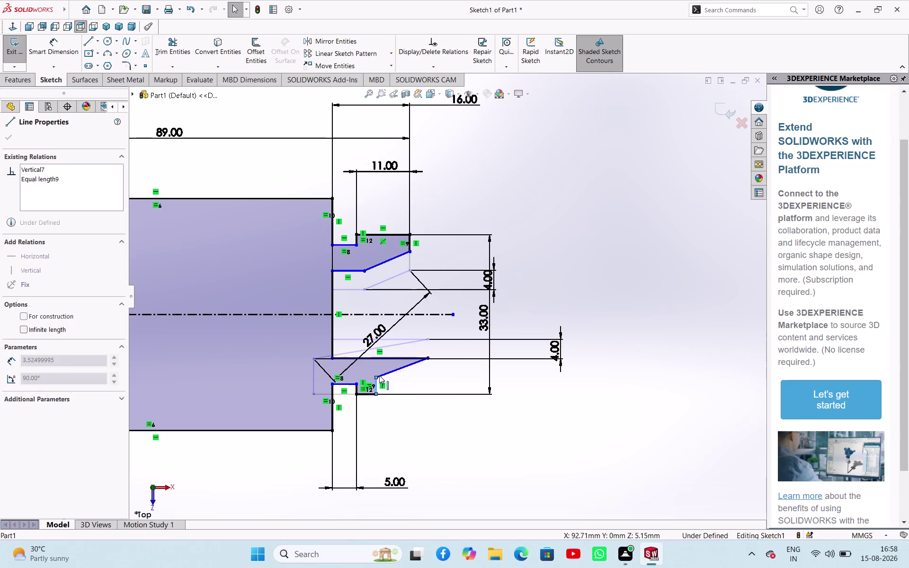
drag(375, 375, 408, 366)
drag(428, 360, 396, 357)
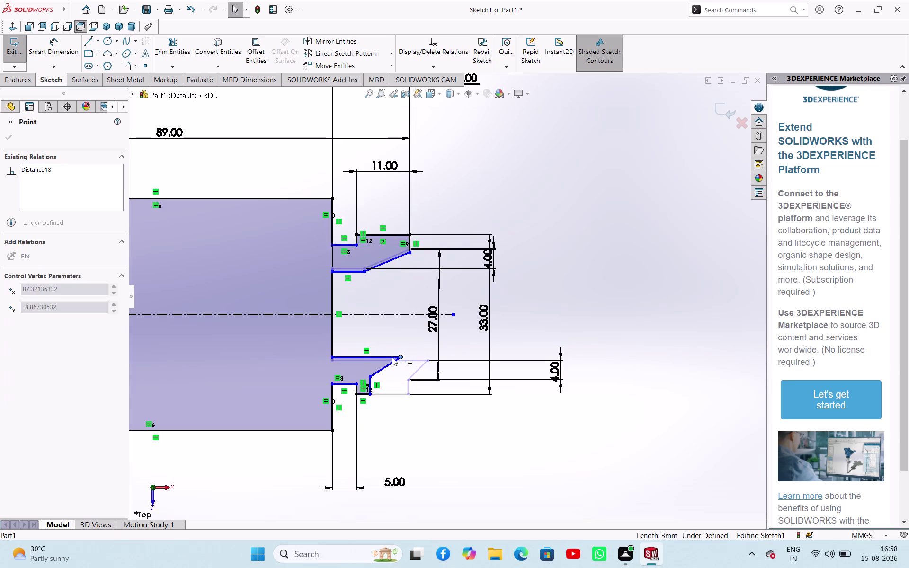
drag(396, 358, 360, 361)
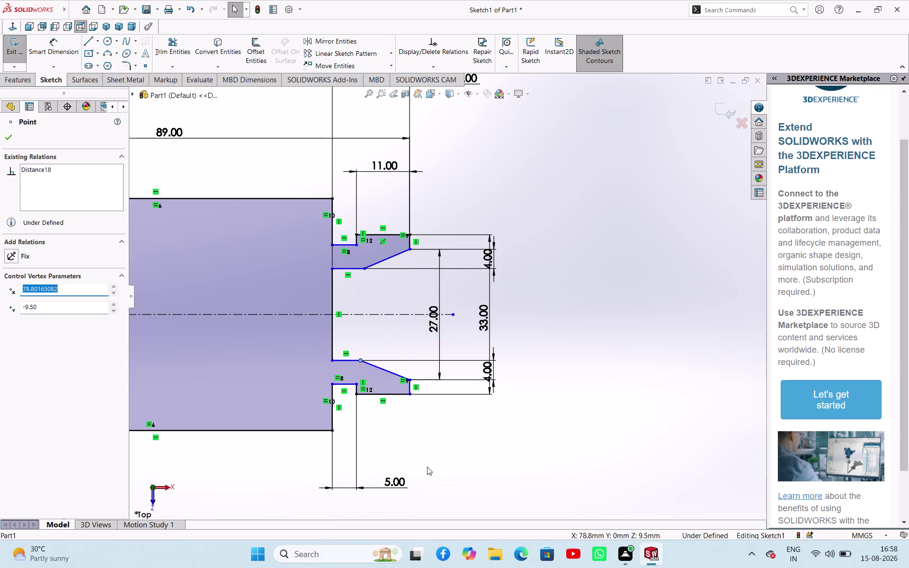
click(447, 483)
scroll(up, 3)
scroll(down, 3)
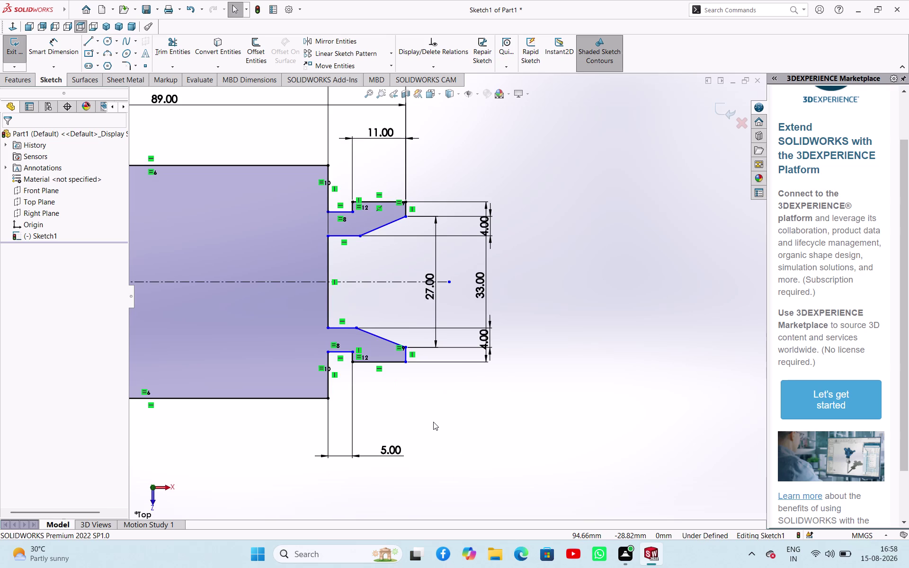
right_drag(496, 433, 510, 364)
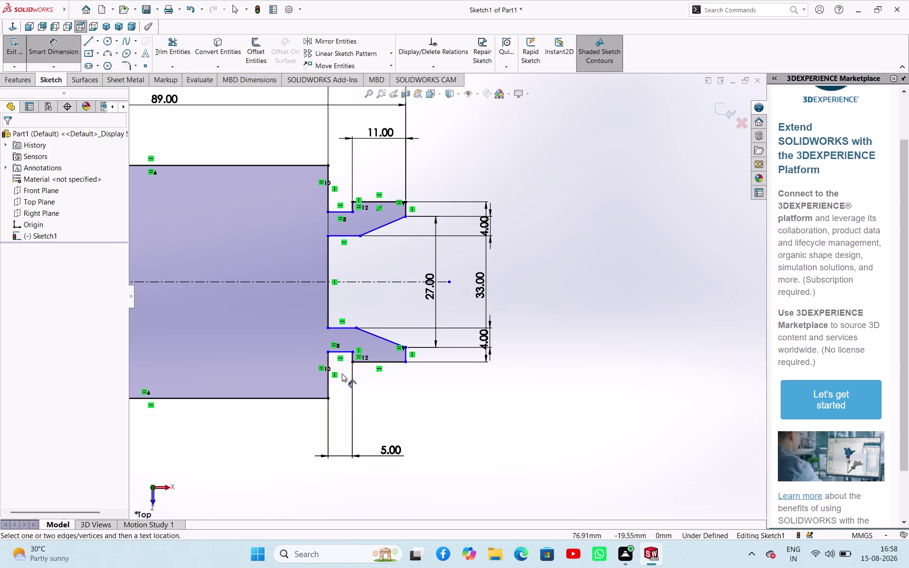
click(340, 351)
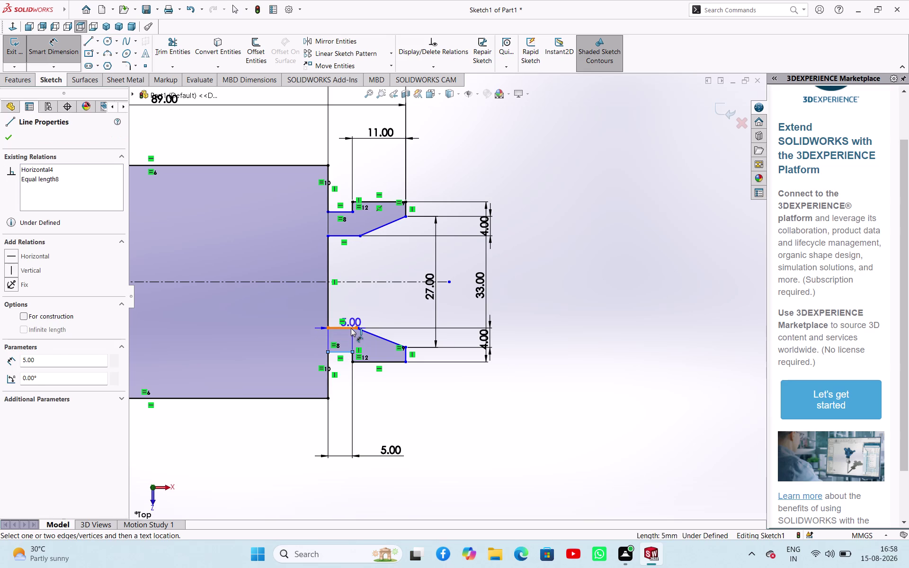
click(350, 328)
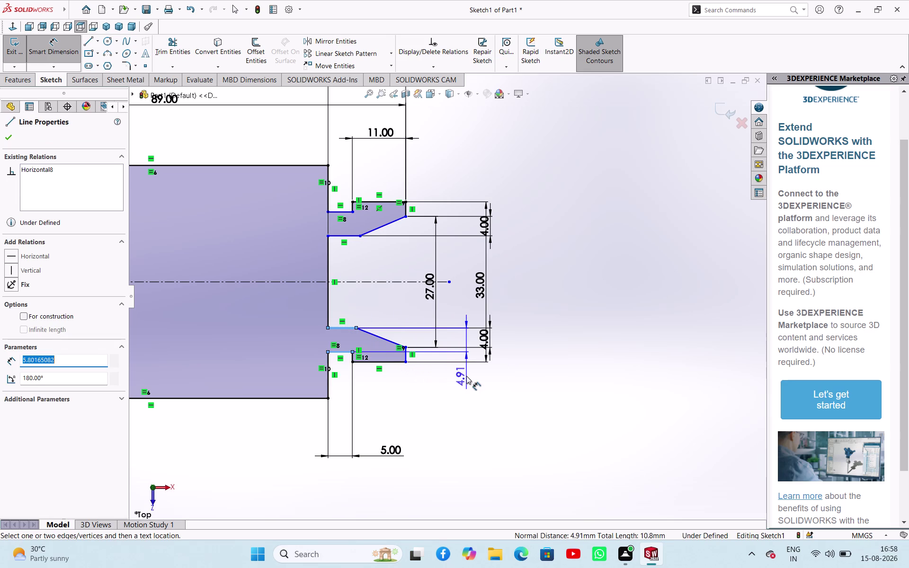
key(Escape)
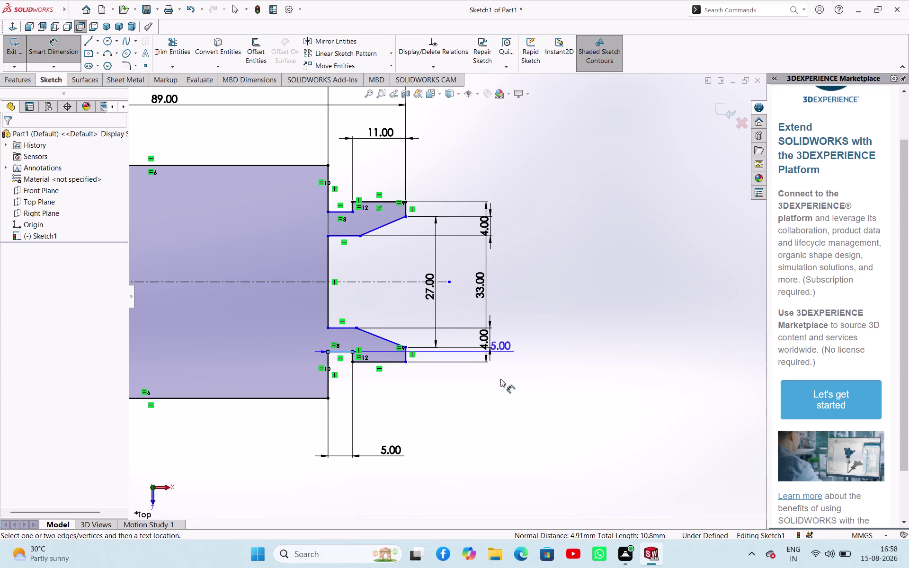
key(Escape)
key(Escape)
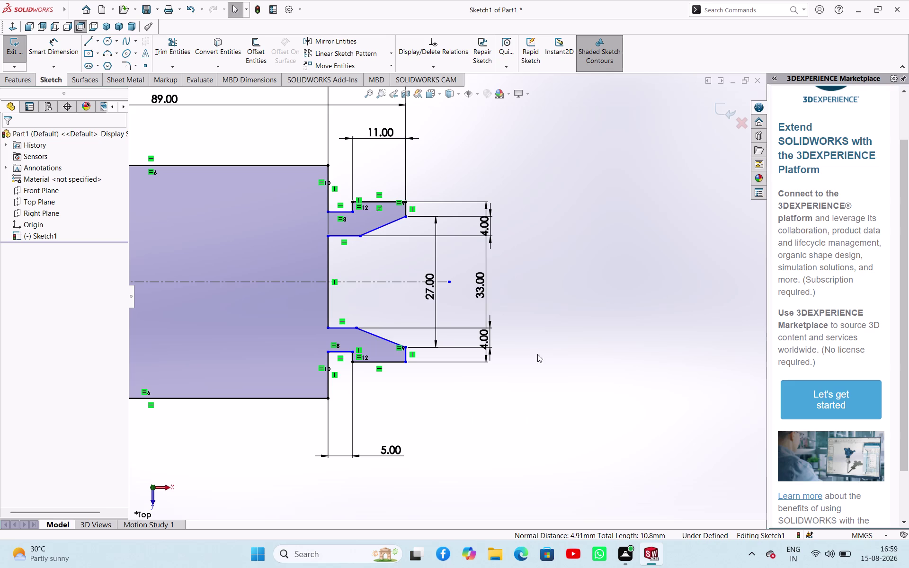
Delete the lower 4.00 dimension and dimension the inner horizontal slot lines 4 mm apart.
click(492, 334)
key(Delete)
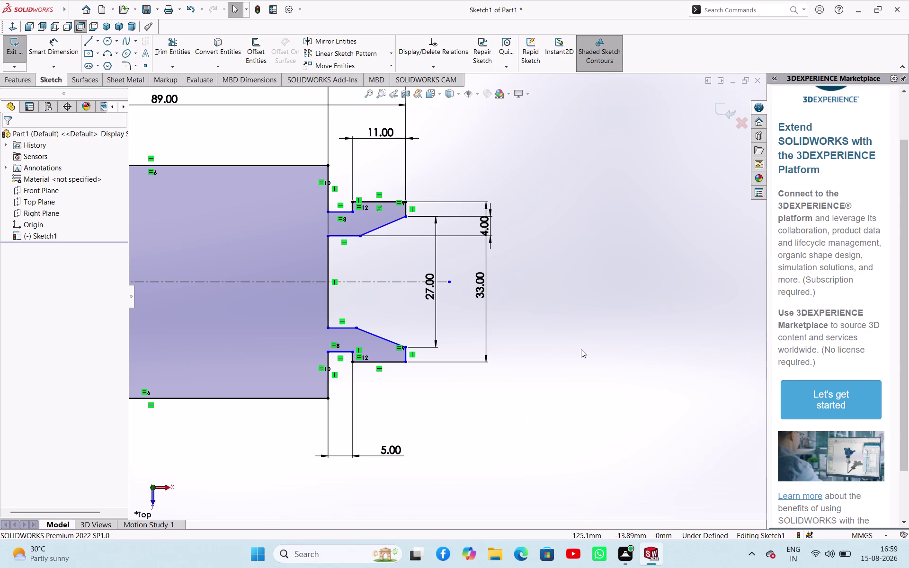
right_drag(581, 349, 577, 189)
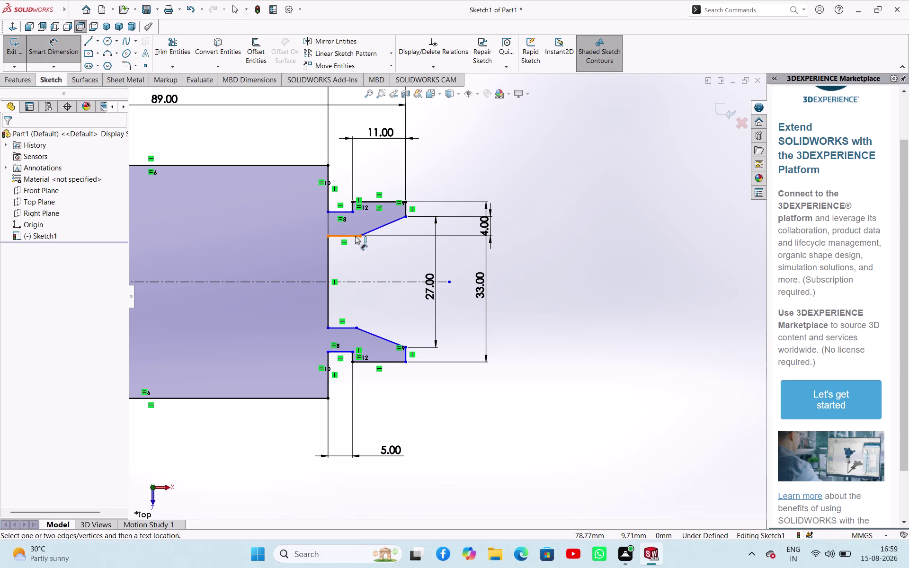
click(355, 236)
click(345, 326)
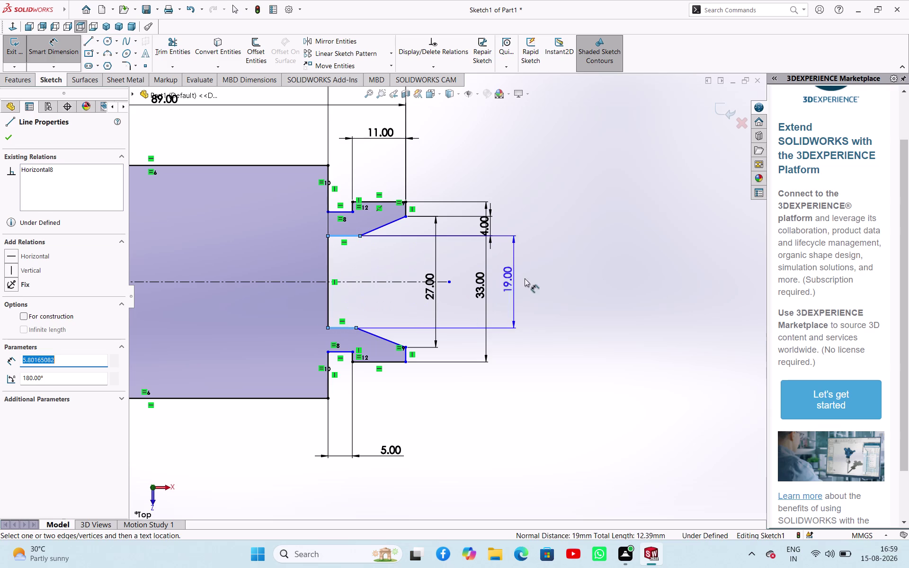
click(555, 280)
key(4)
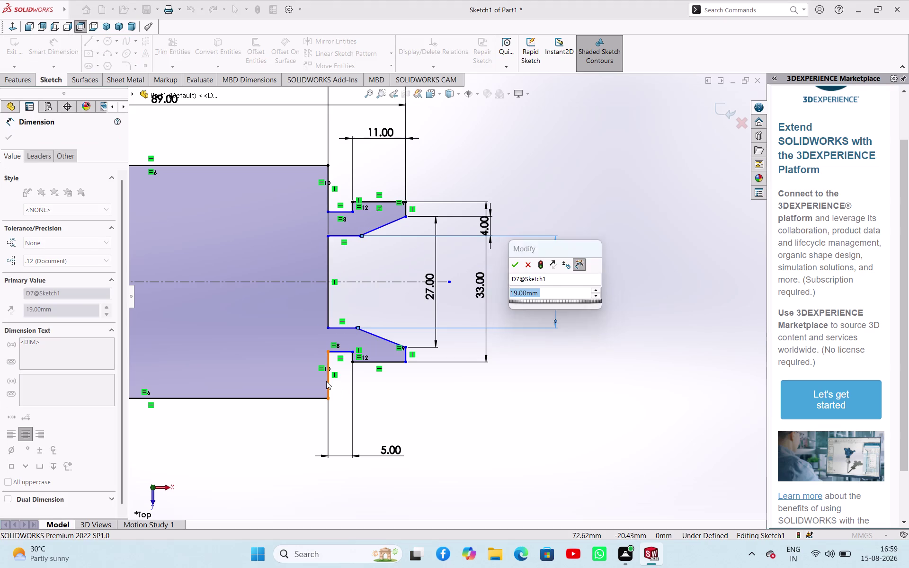
key(Return)
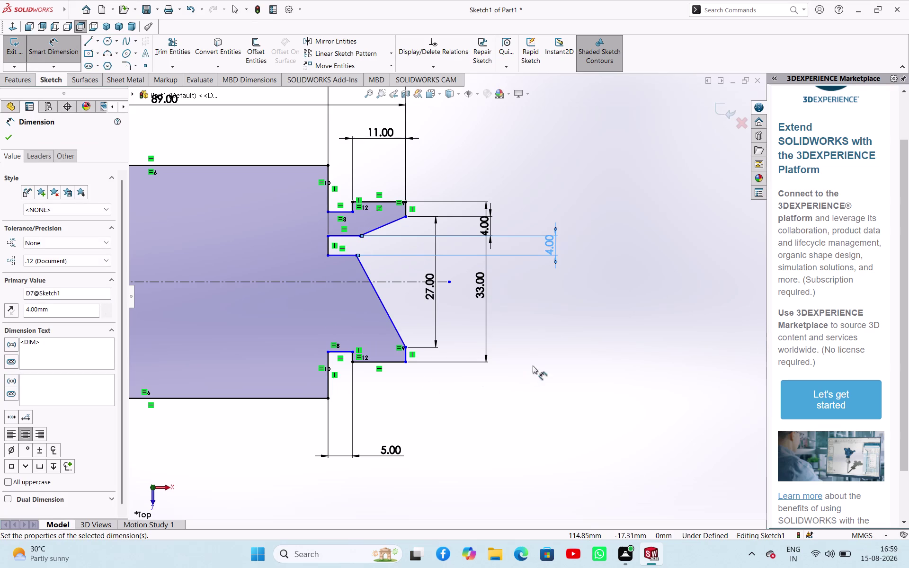
right_drag(598, 357, 615, 299)
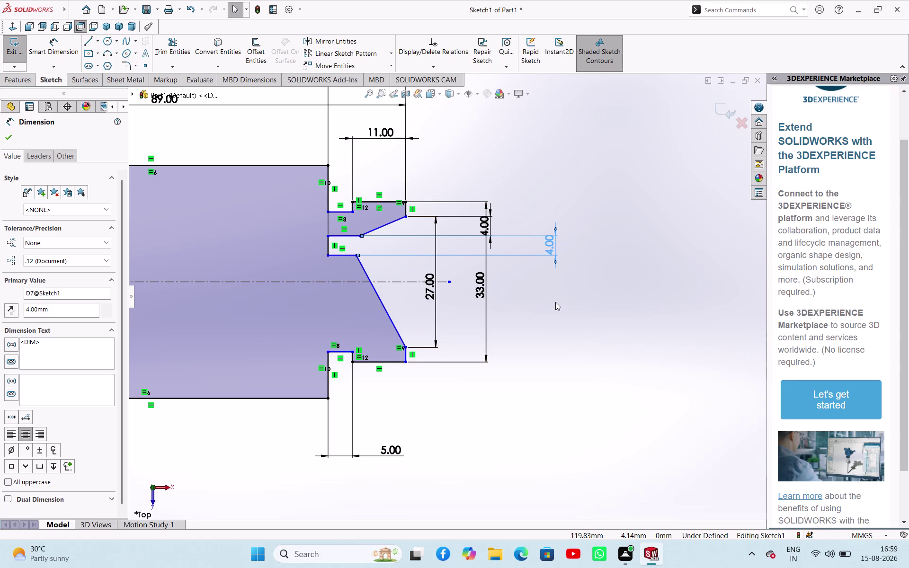
click(13, 138)
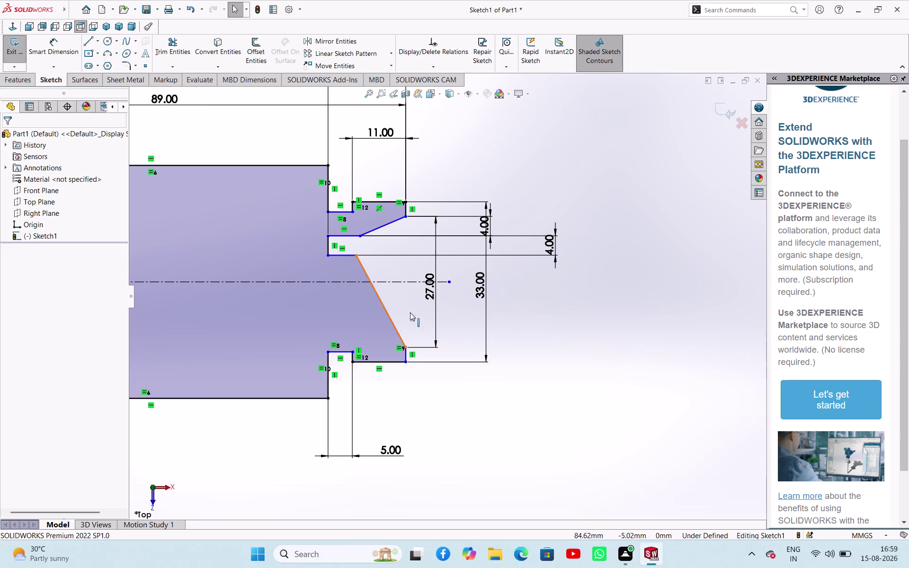
scroll(down, 3)
scroll(down, 3)
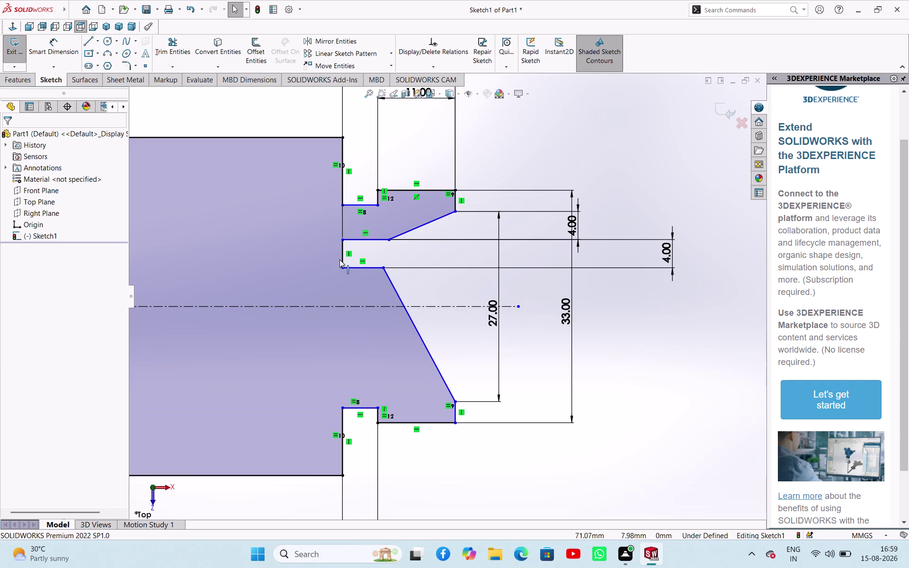
Make the centerline coincident with the midpoint of the slot's vertical end.
scroll(down, 3)
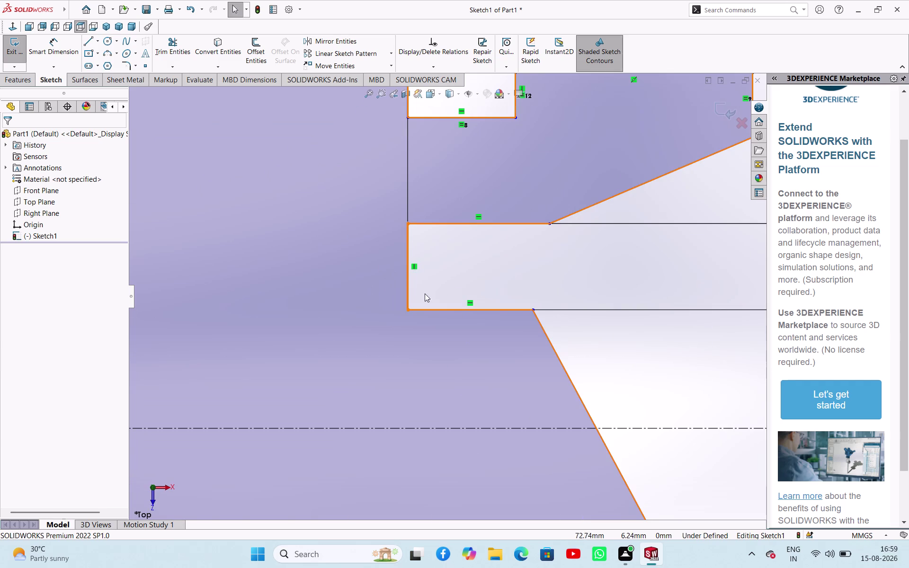
click(570, 273)
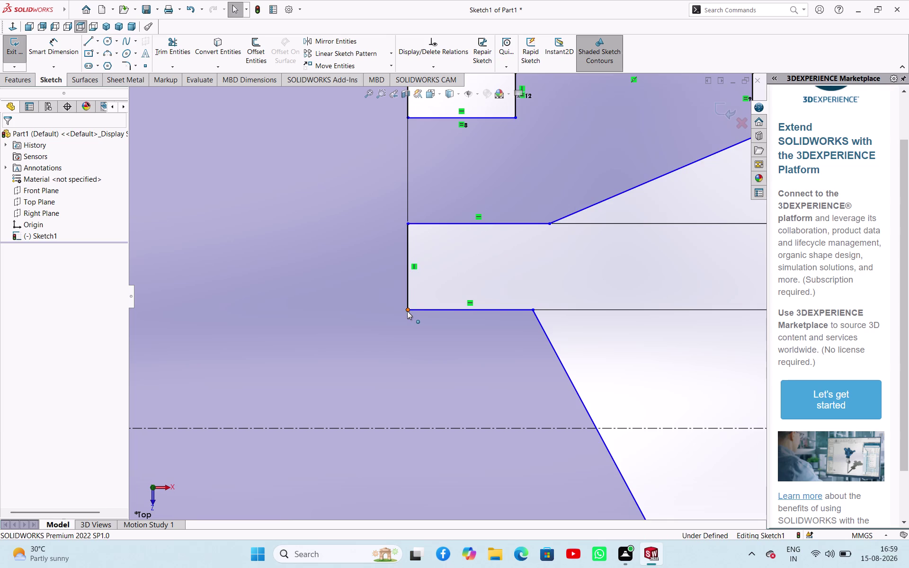
click(408, 268)
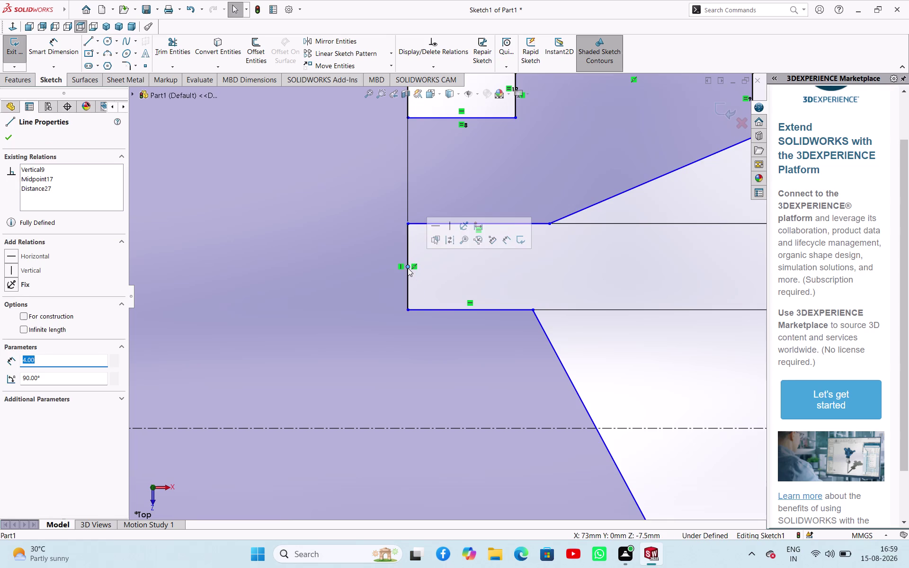
click(429, 426)
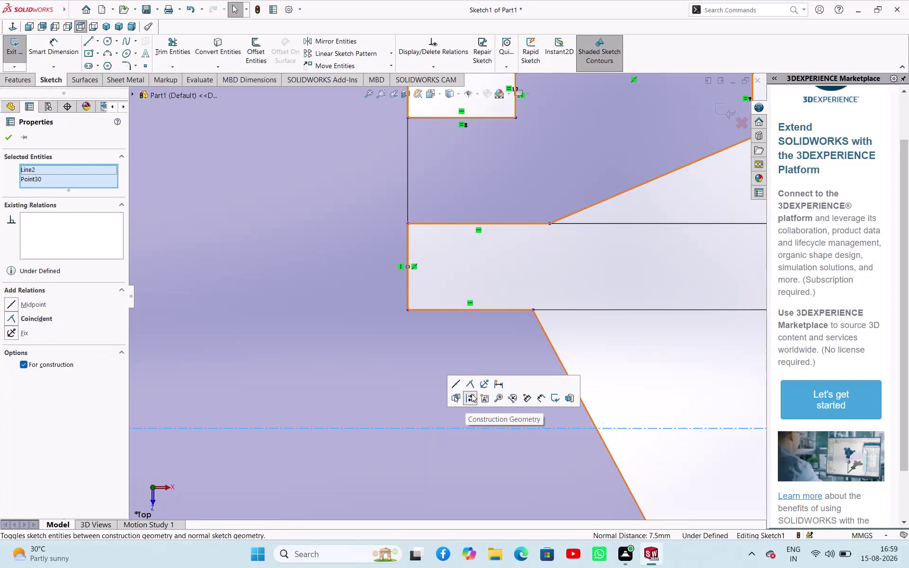
click(471, 388)
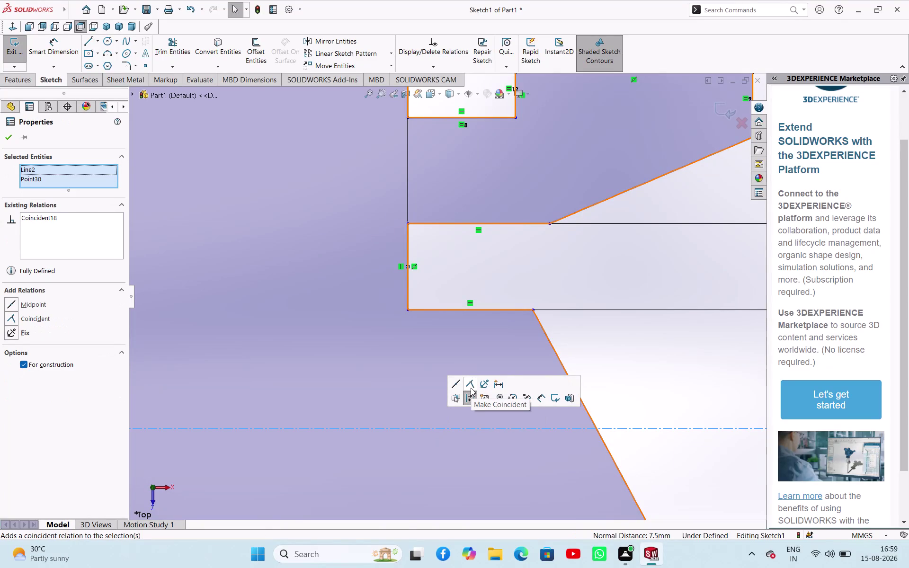
Select the lower vertical end line and delete the selection.
scroll(up, 3)
scroll(up, 3)
scroll(up, 3)
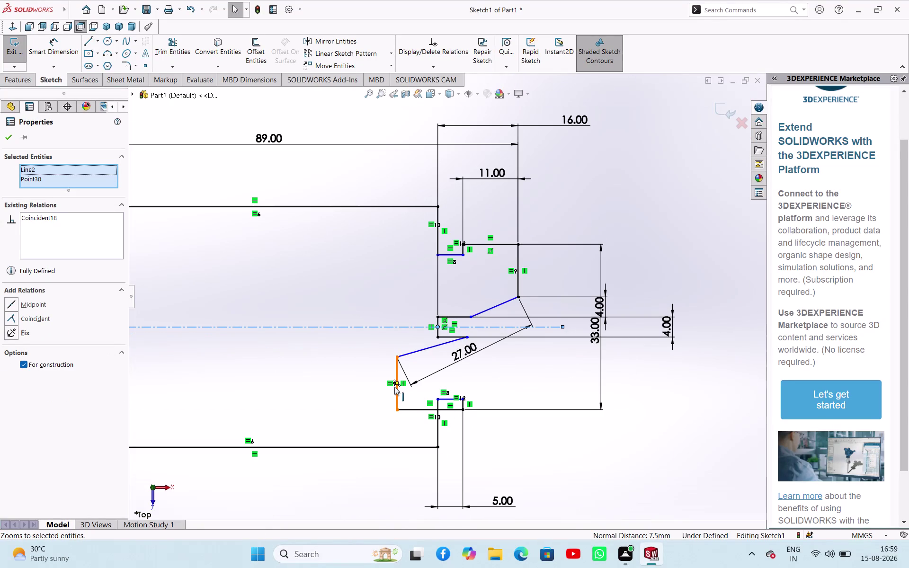
drag(394, 387, 457, 382)
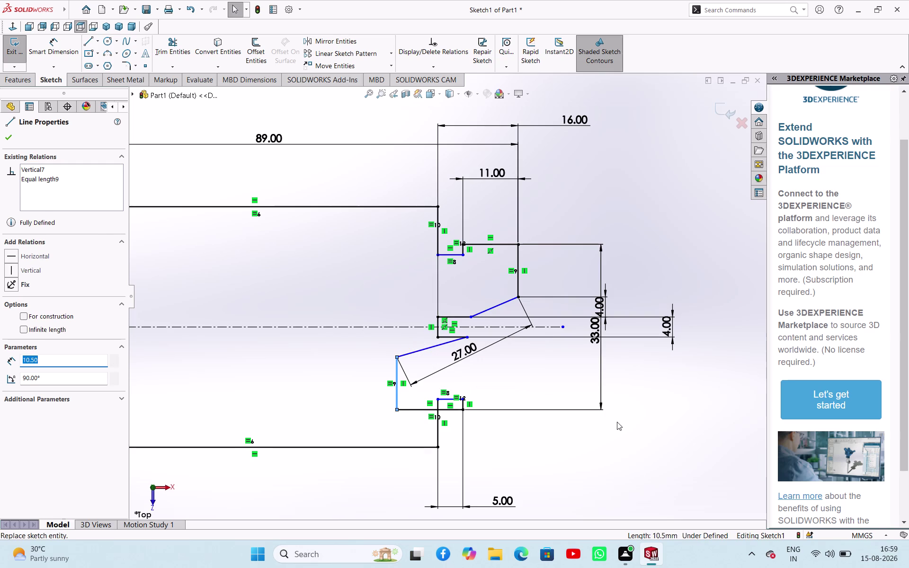
click(617, 422)
click(490, 348)
key(Delete)
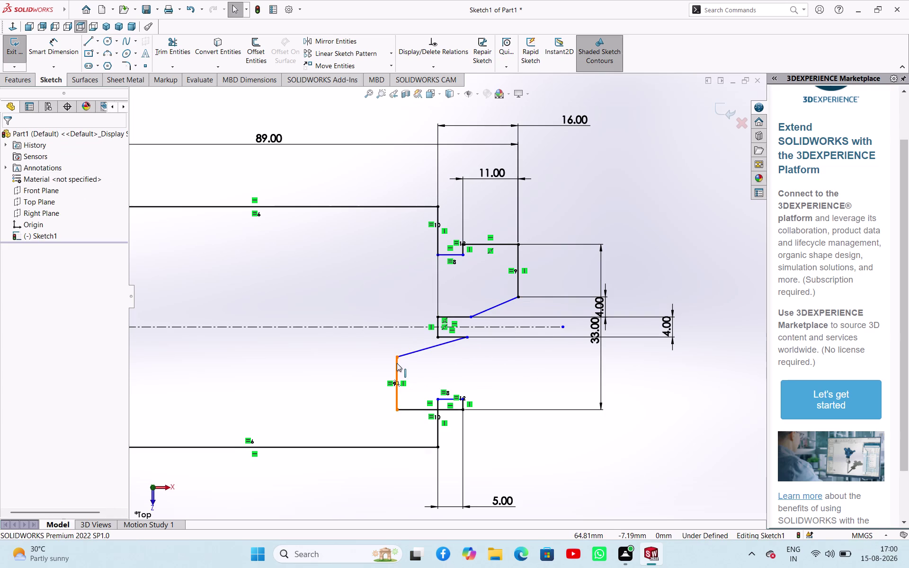
drag(397, 363, 535, 367)
scroll(up, 3)
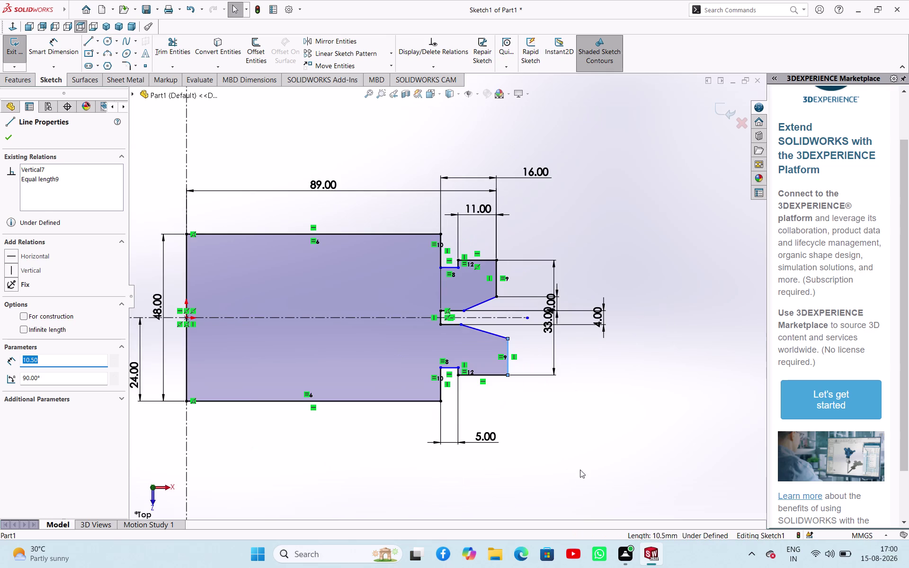
scroll(down, 3)
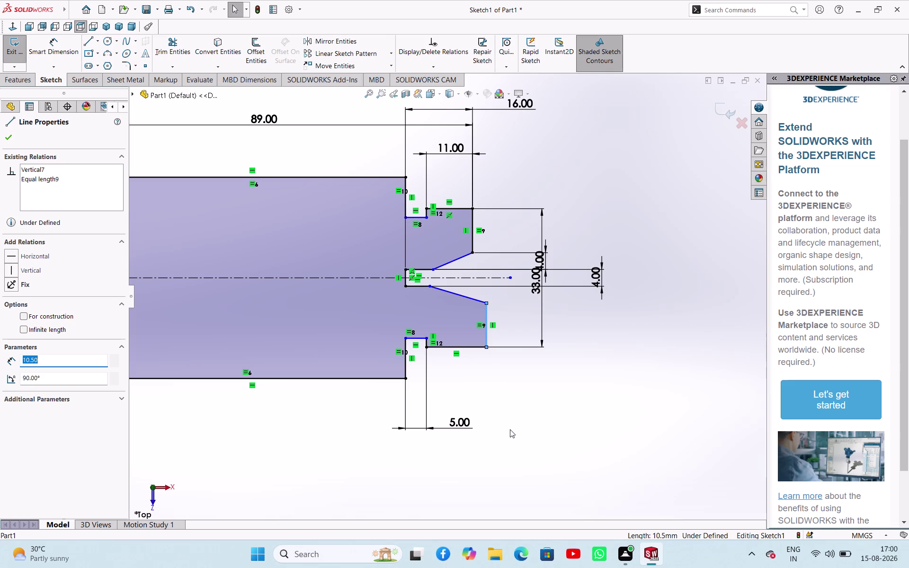
scroll(up, 3)
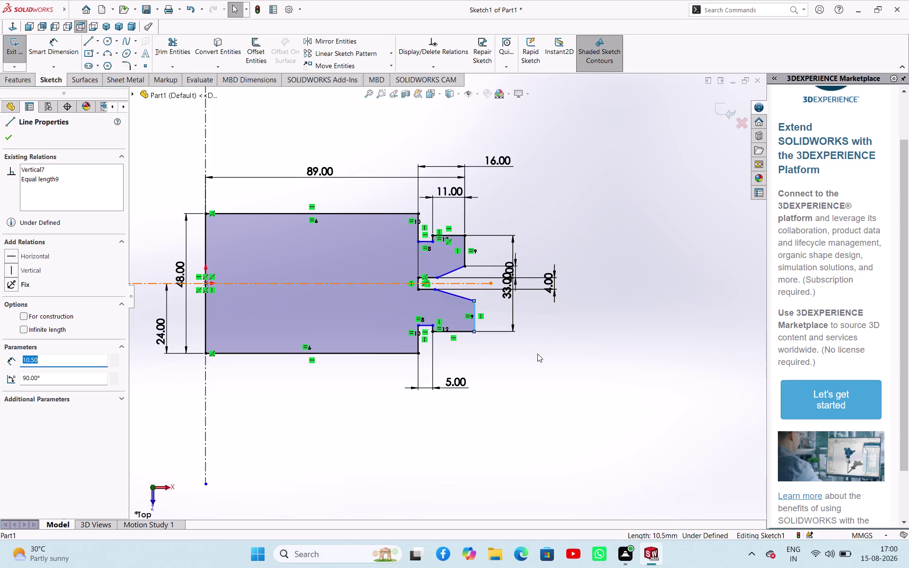
scroll(down, 3)
scroll(down, 3)
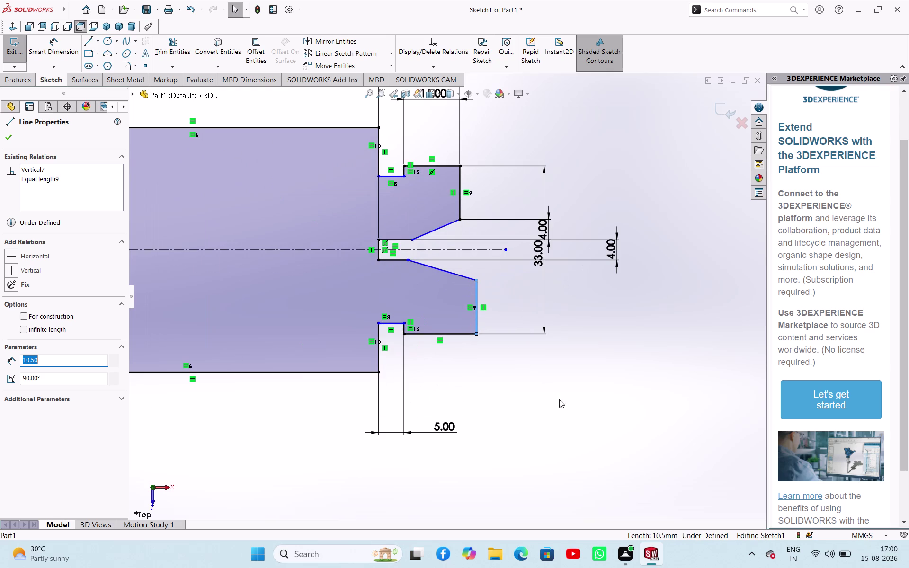
right_drag(570, 419, 580, 363)
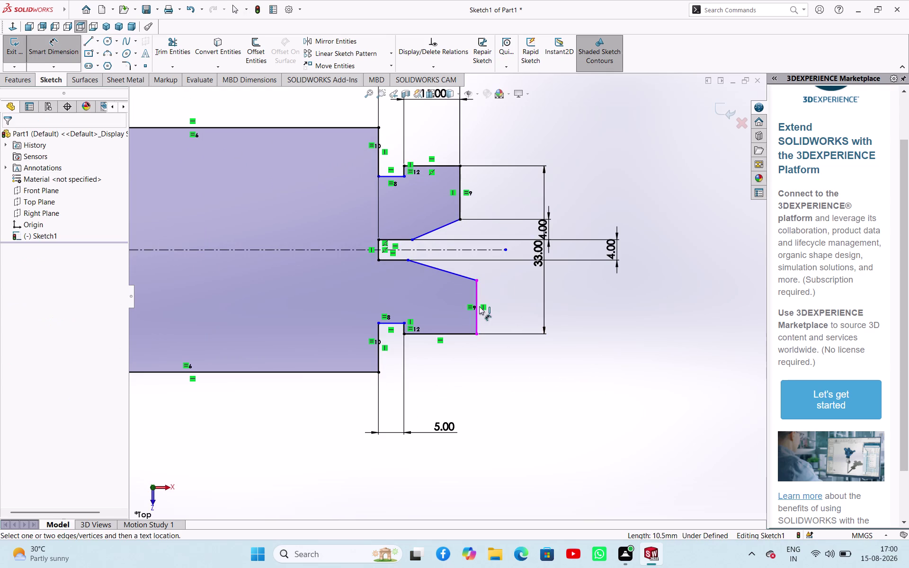
click(479, 282)
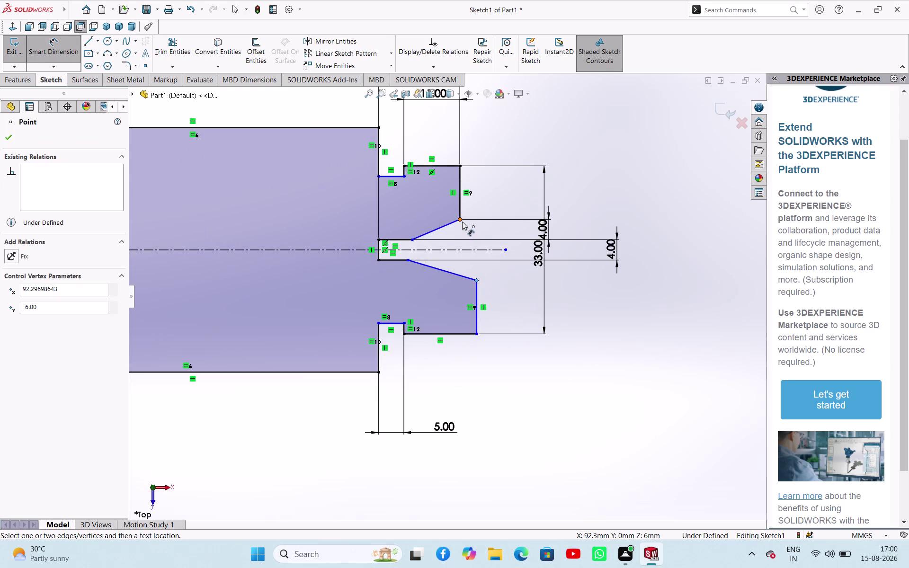
click(462, 222)
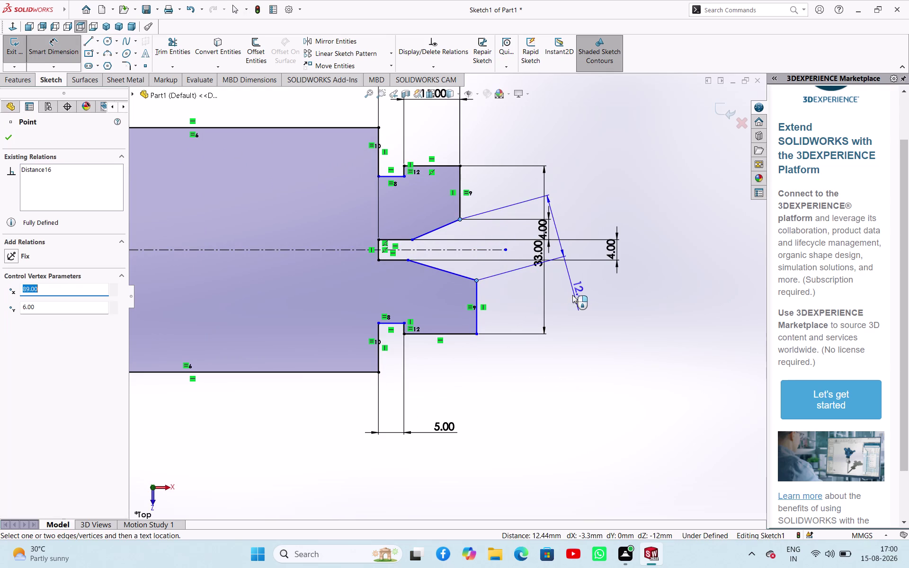
key(Escape)
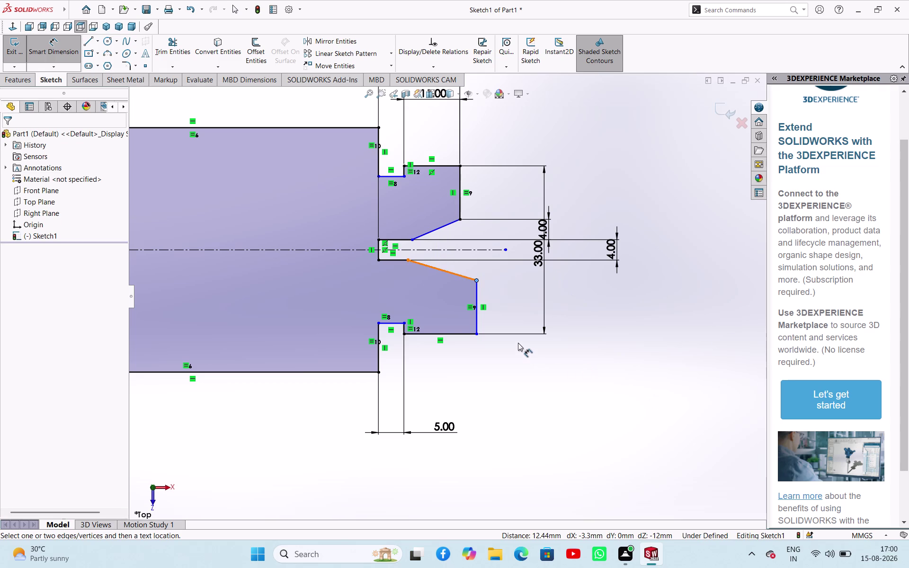
click(446, 167)
key(Escape)
key(Escape)
key(Escape)
key(Escape)
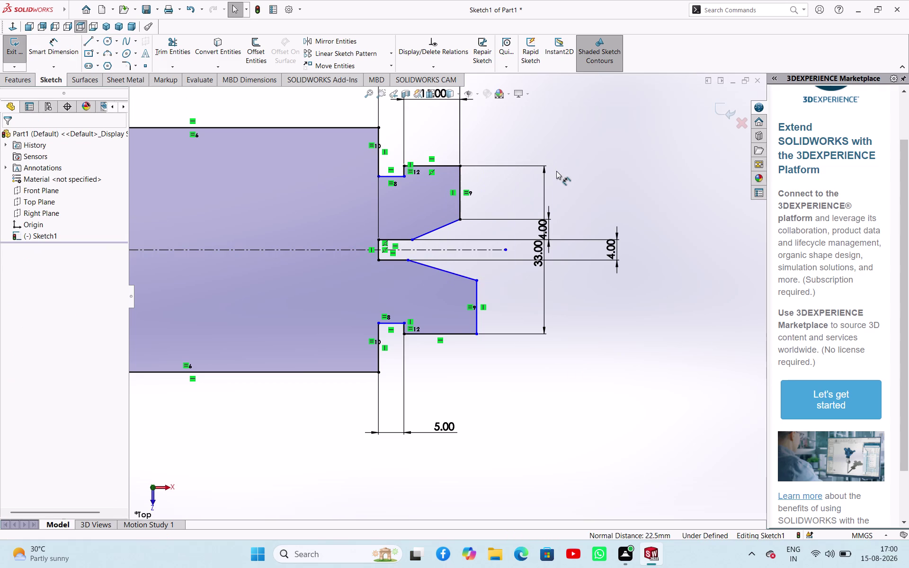
key(Escape)
Apply an Equal relation to the upper and lower tabs' short horizontal edges.
click(589, 173)
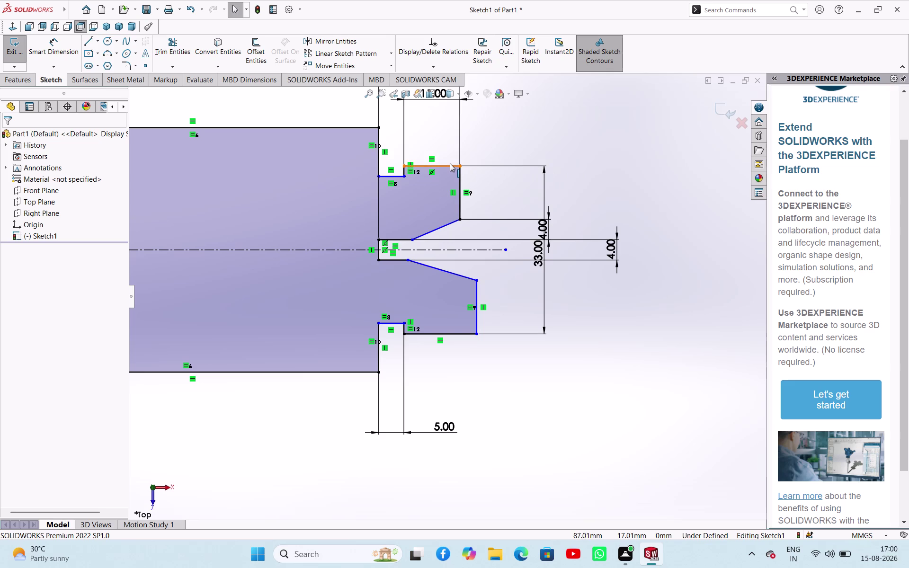
click(450, 164)
click(456, 333)
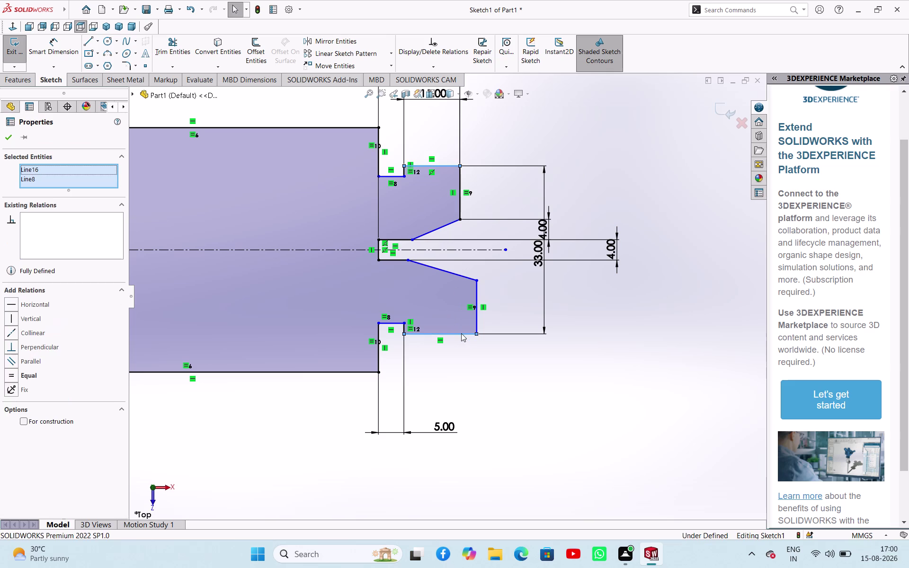
click(550, 291)
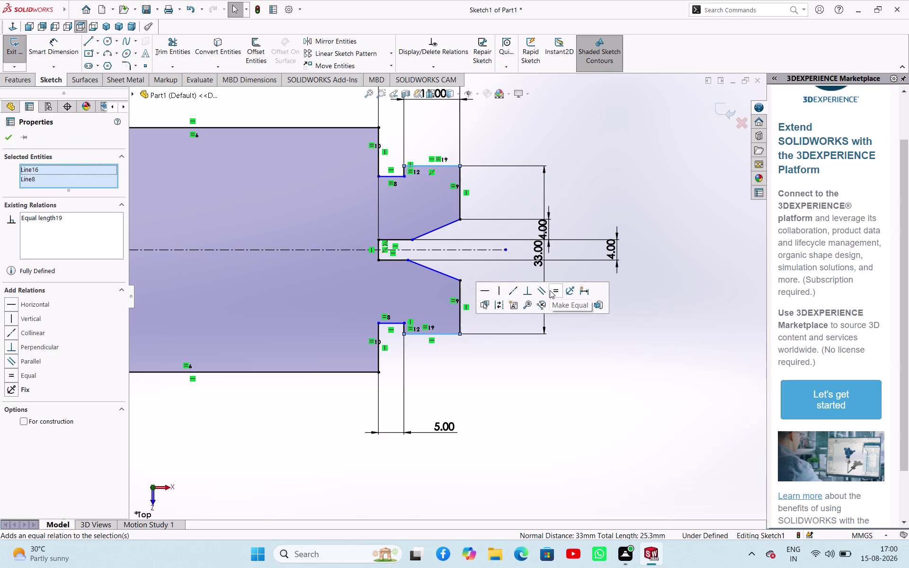
click(562, 445)
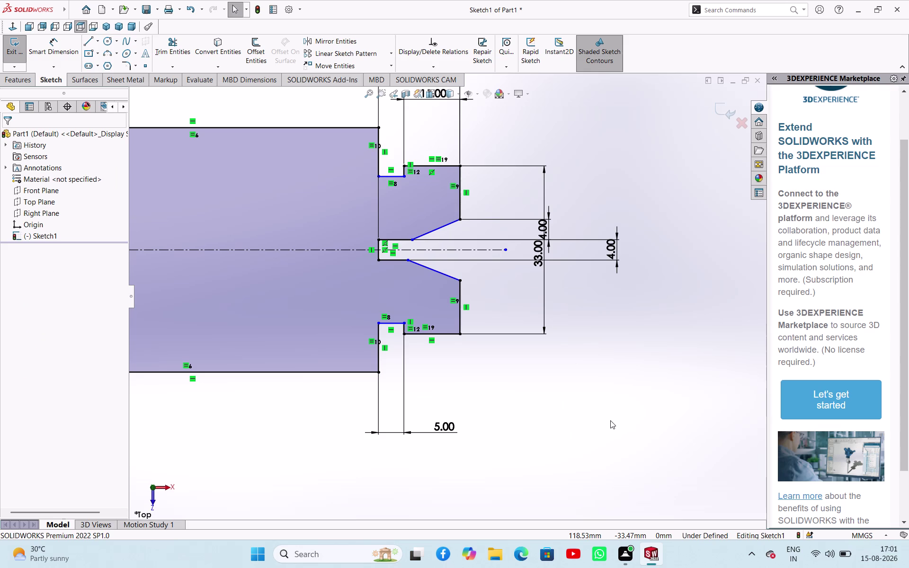
right_drag(610, 420, 628, 359)
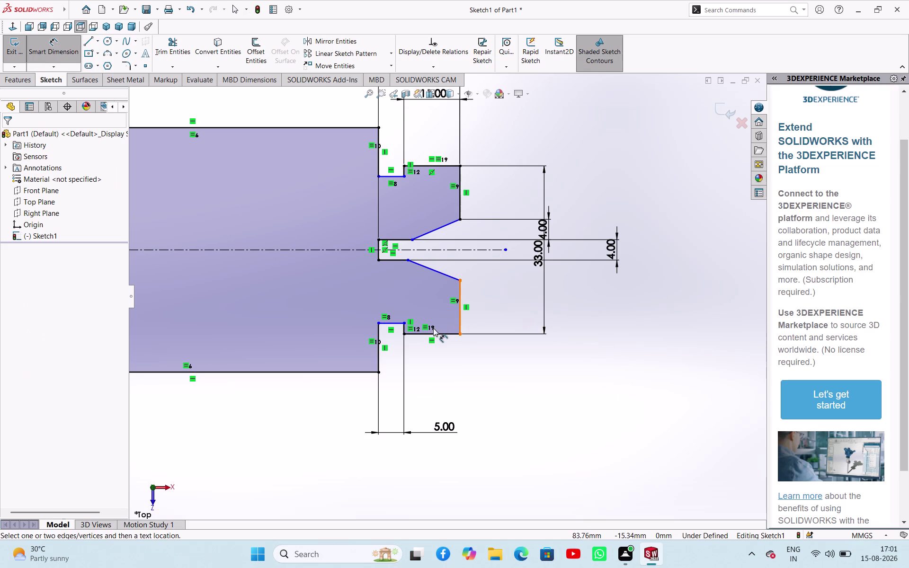
Add a 27 mm dimension between the upper and lower inner notch edges.
scroll(up, 3)
scroll(up, 3)
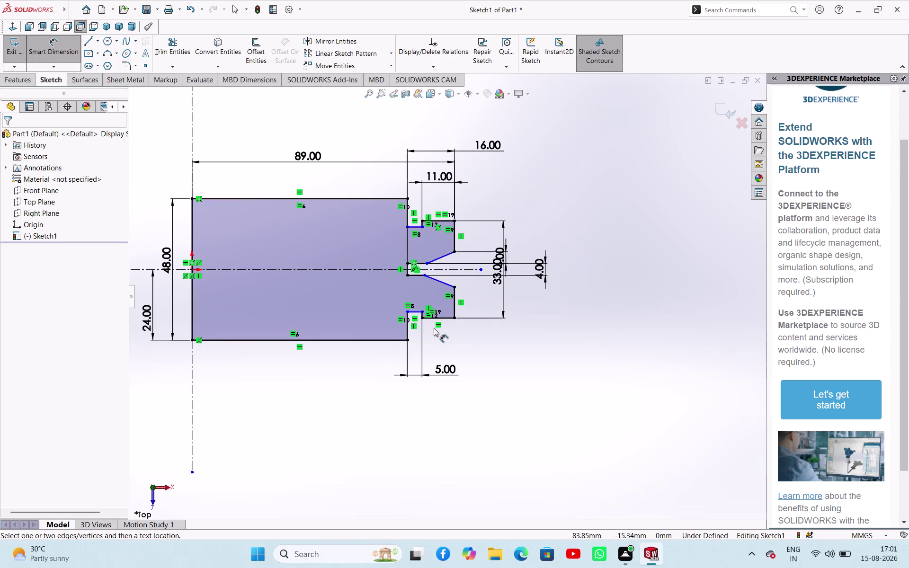
scroll(down, 3)
scroll(down, 3)
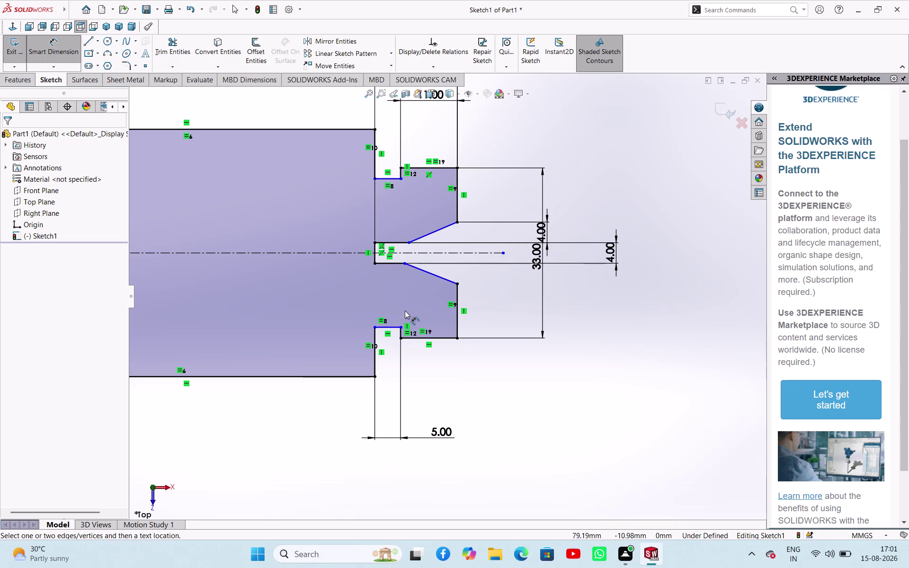
click(391, 327)
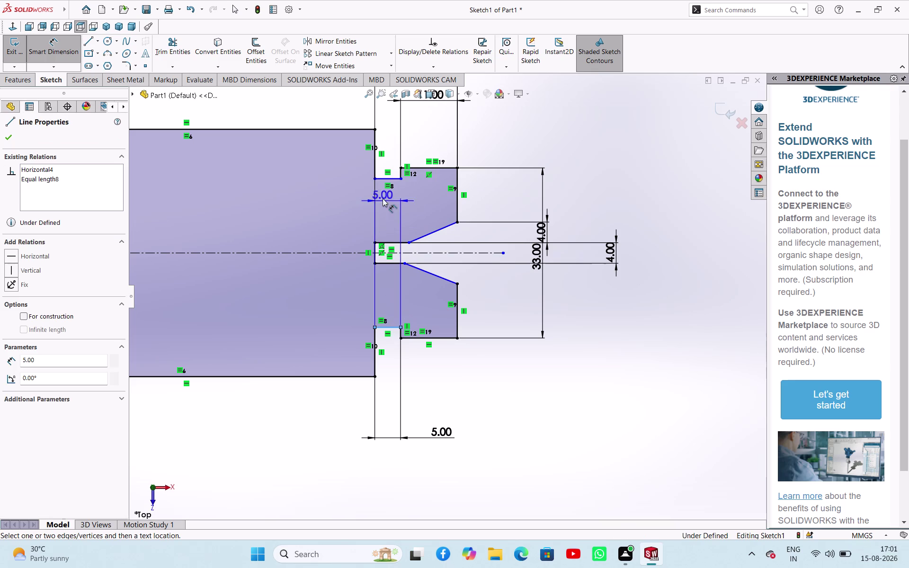
click(395, 179)
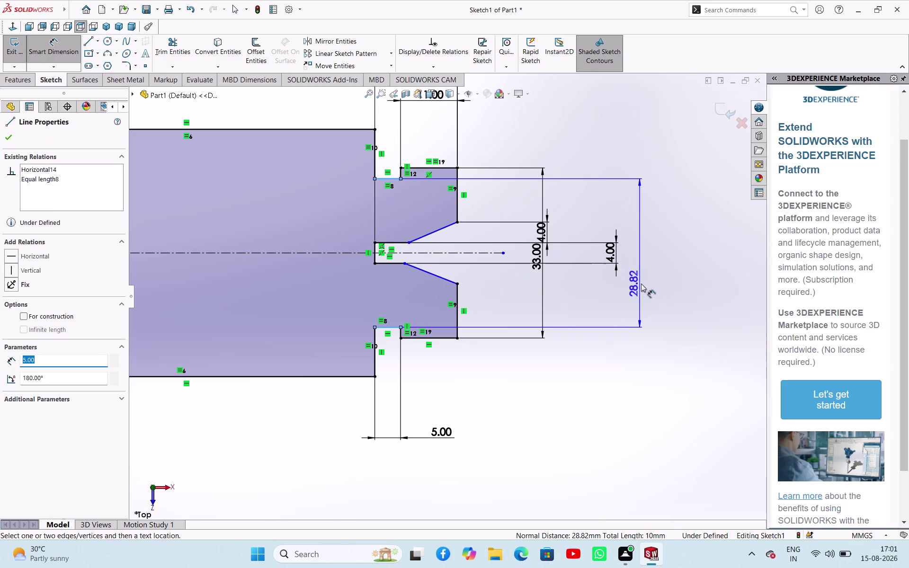
click(657, 265)
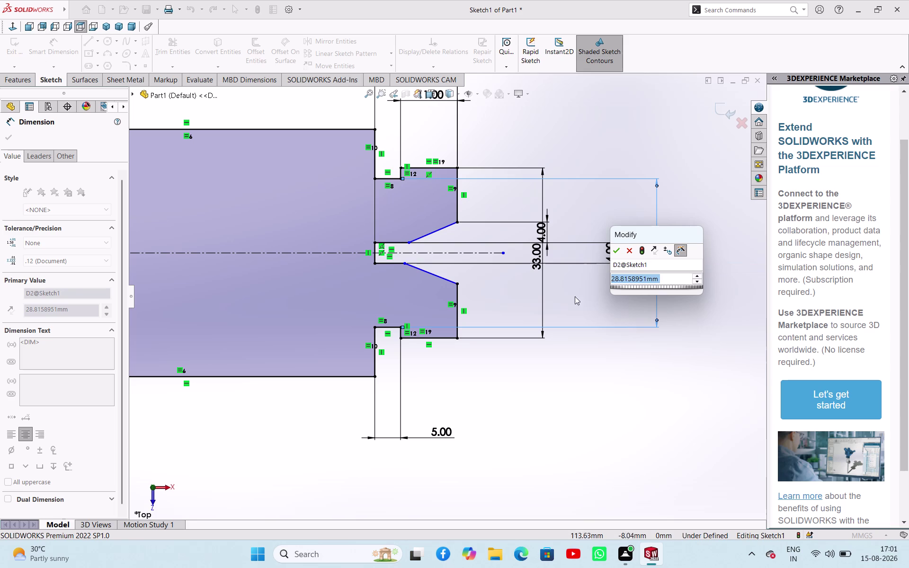
text(2)
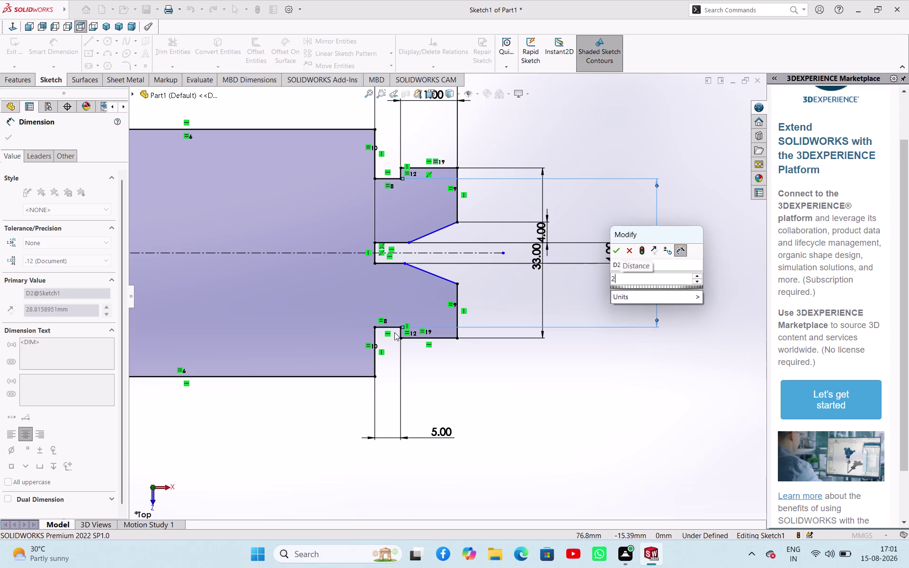
text(7)
key(Return)
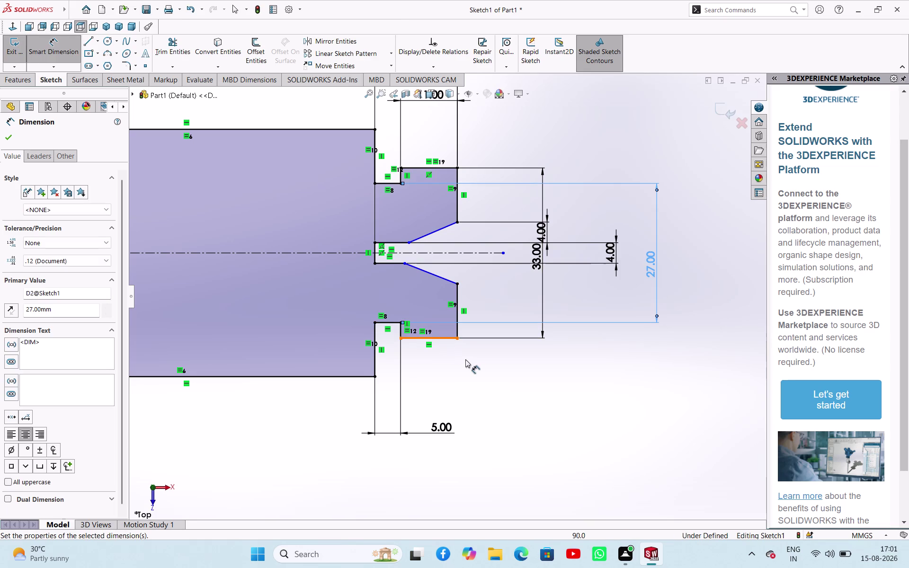
Exit dimensioning and clear the dimension selection.
right_click(530, 402)
click(552, 433)
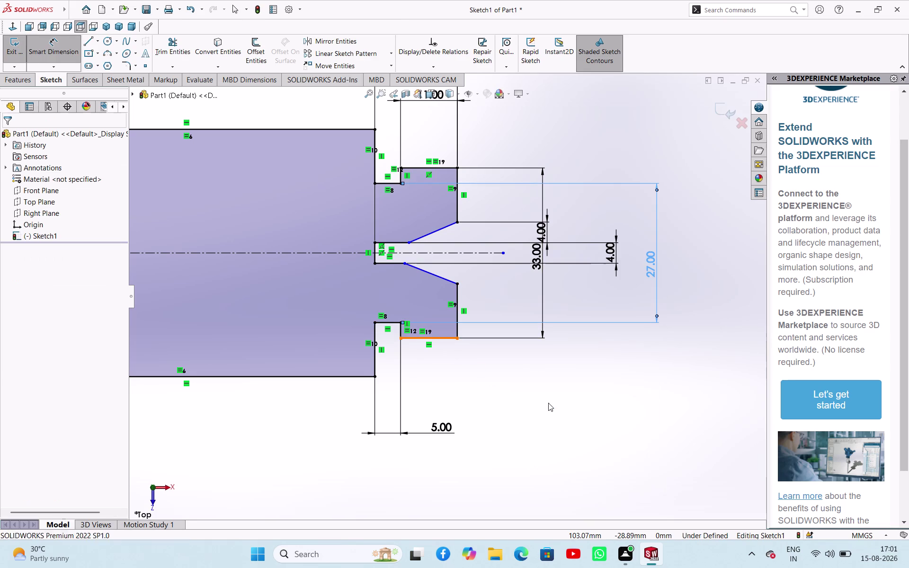
scroll(up, 3)
scroll(up, 3)
scroll(down, 3)
scroll(down, 3)
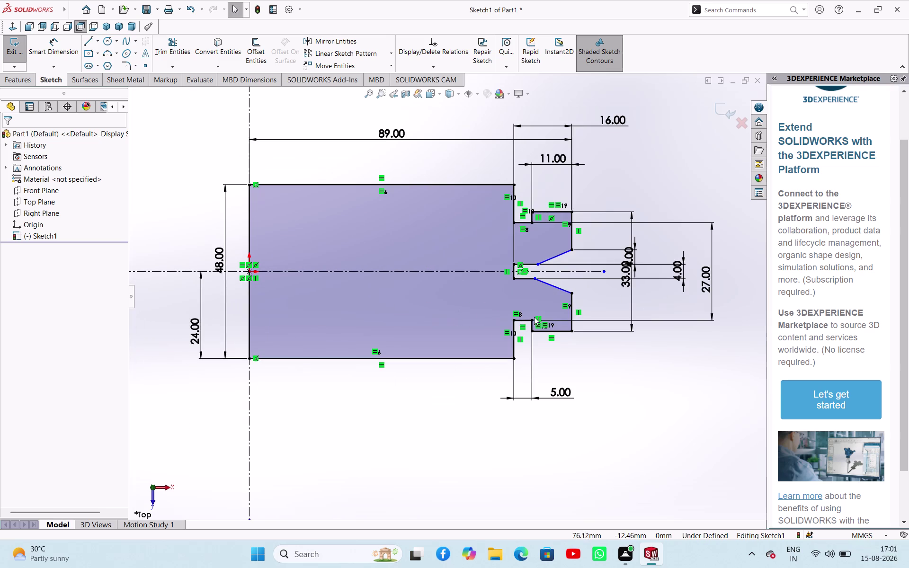
scroll(down, 3)
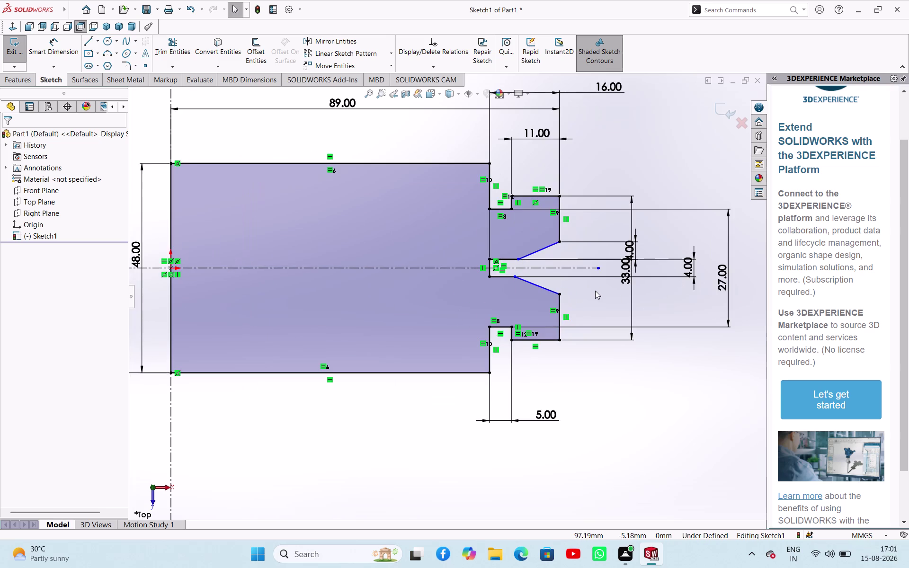
scroll(down, 3)
Add a Vertical relation between the inner endpoints of both angled slot lines.
scroll(down, 3)
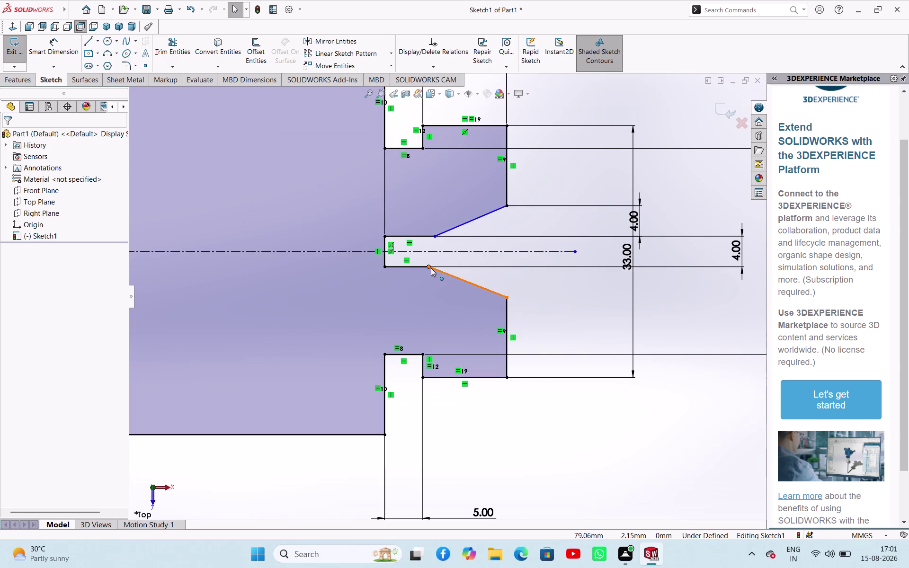
click(431, 268)
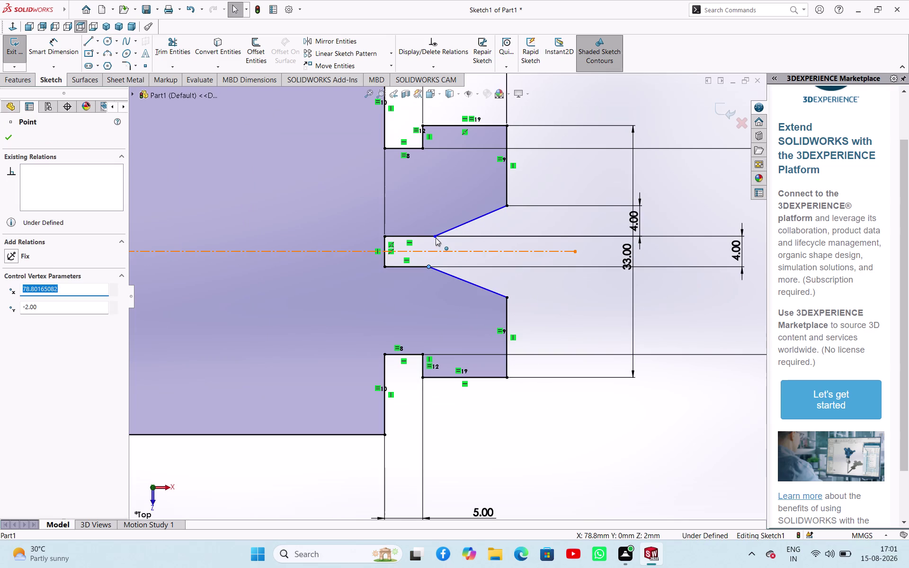
click(435, 237)
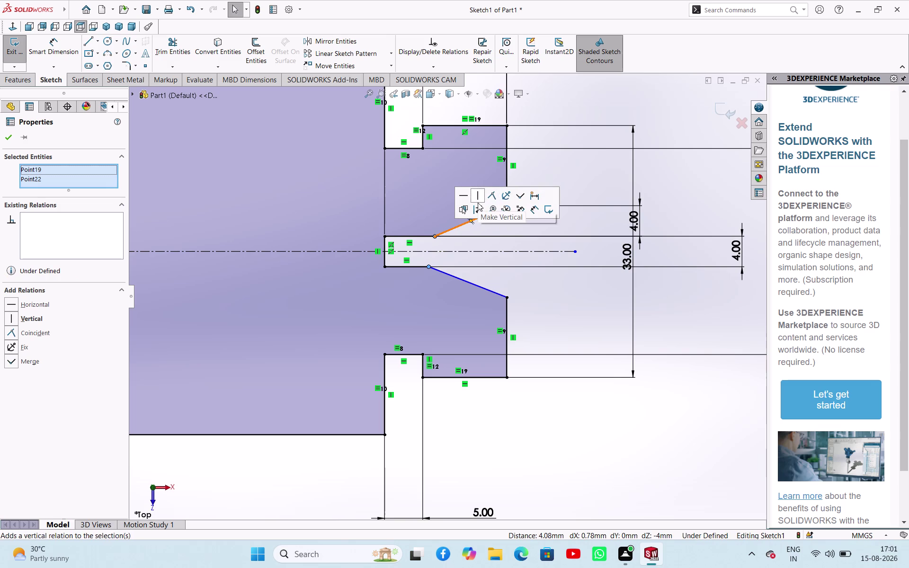
click(480, 199)
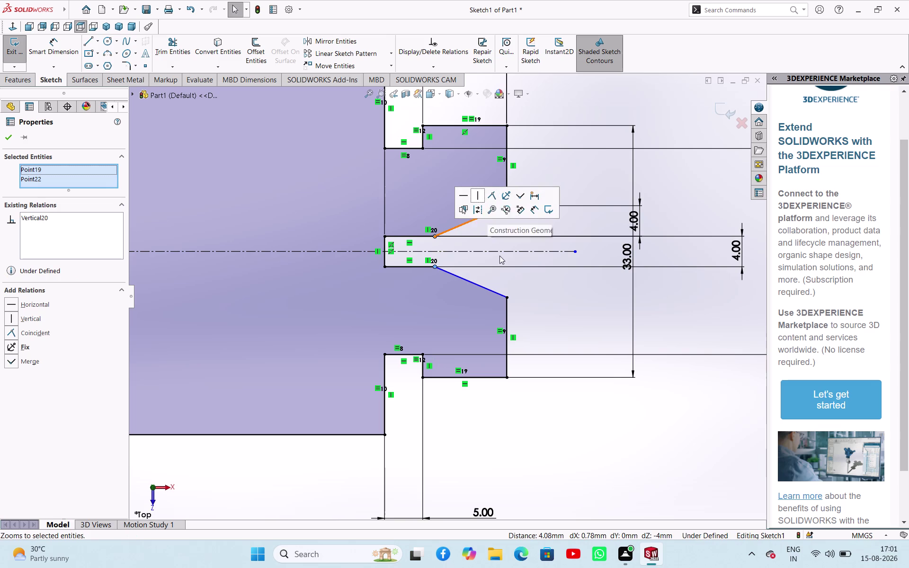
click(548, 433)
scroll(up, 3)
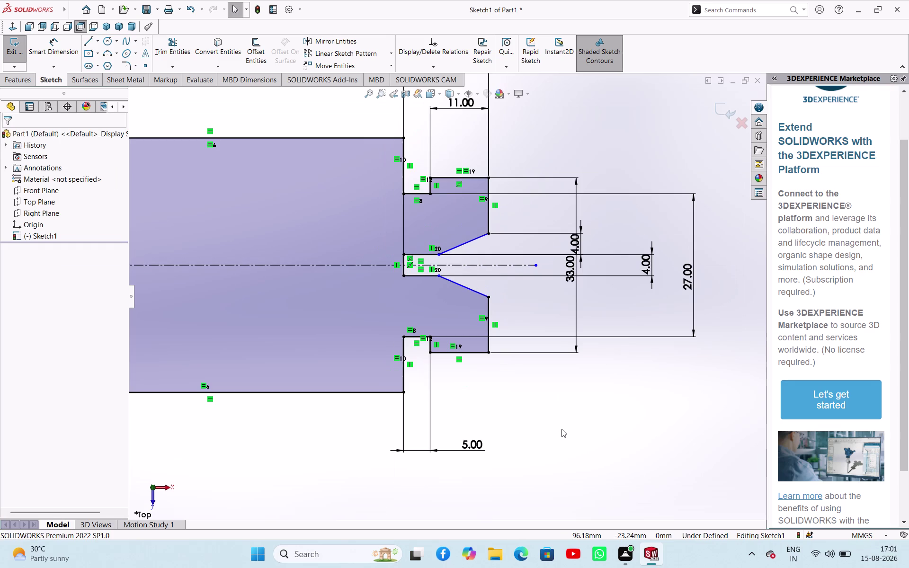
scroll(down, 3)
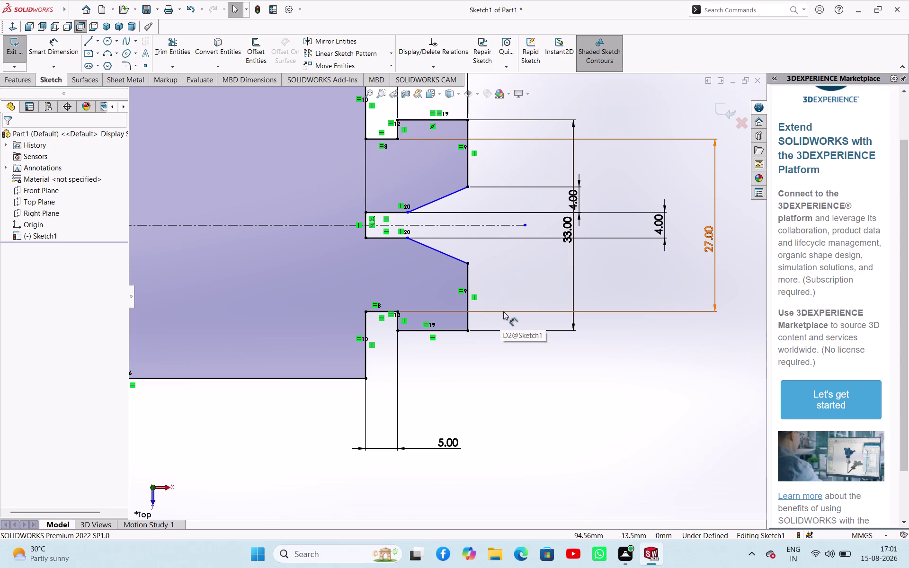
Adjust the view and restart Smart Dimension on the stepped end.
scroll(up, 3)
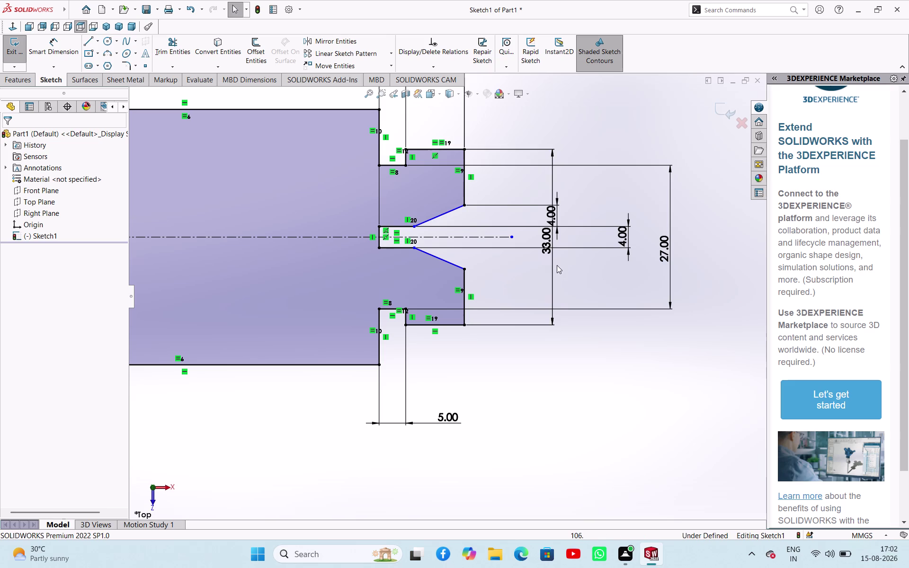
right_drag(697, 424, 701, 350)
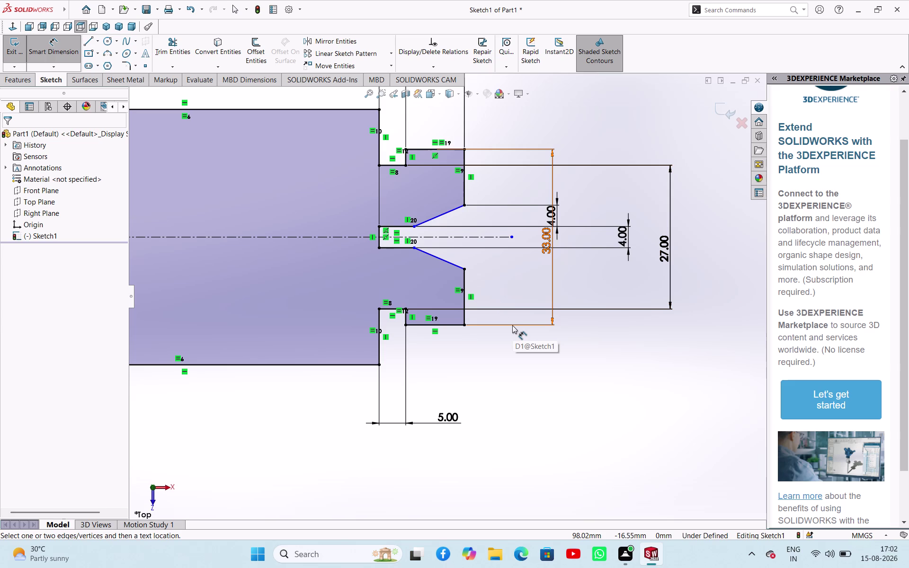
Try a 12 mm distance between the slanted line ends, then discard it.
click(466, 271)
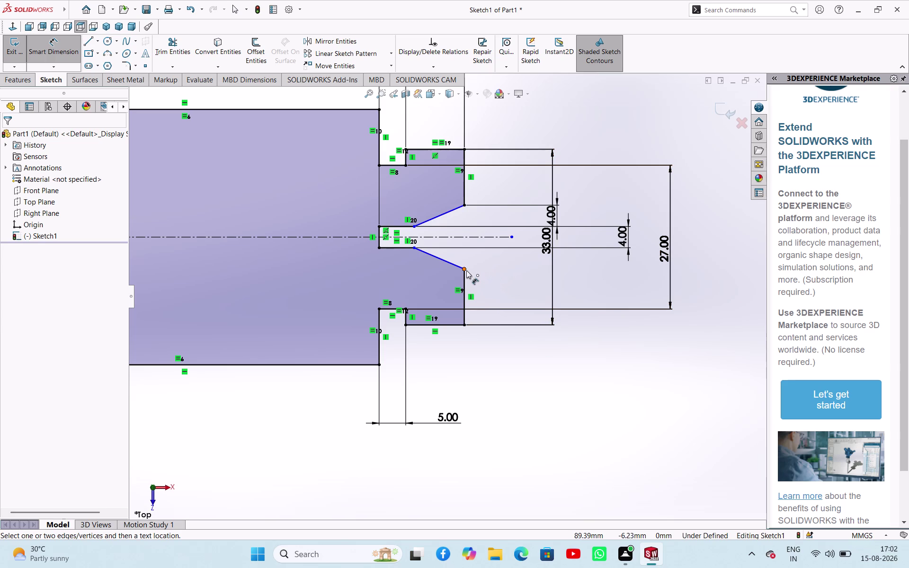
click(466, 207)
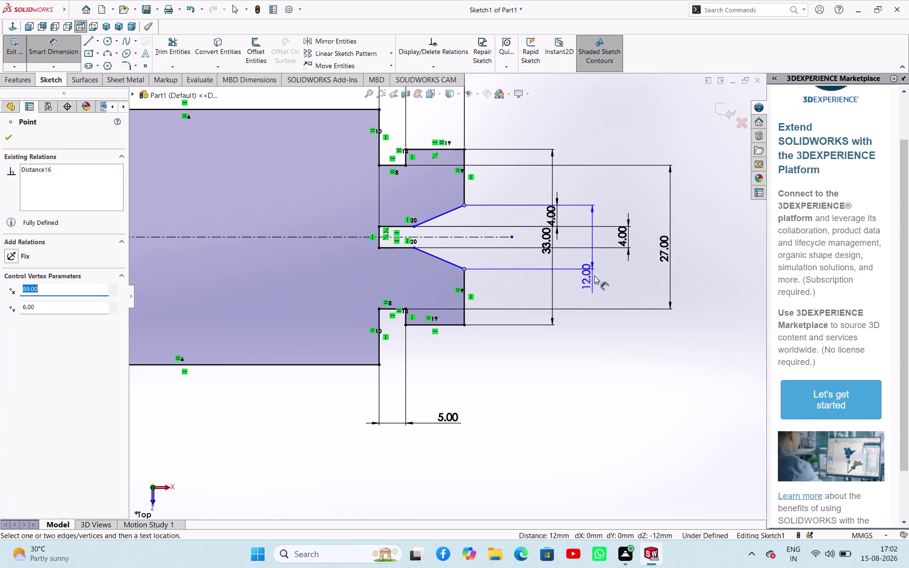
click(600, 273)
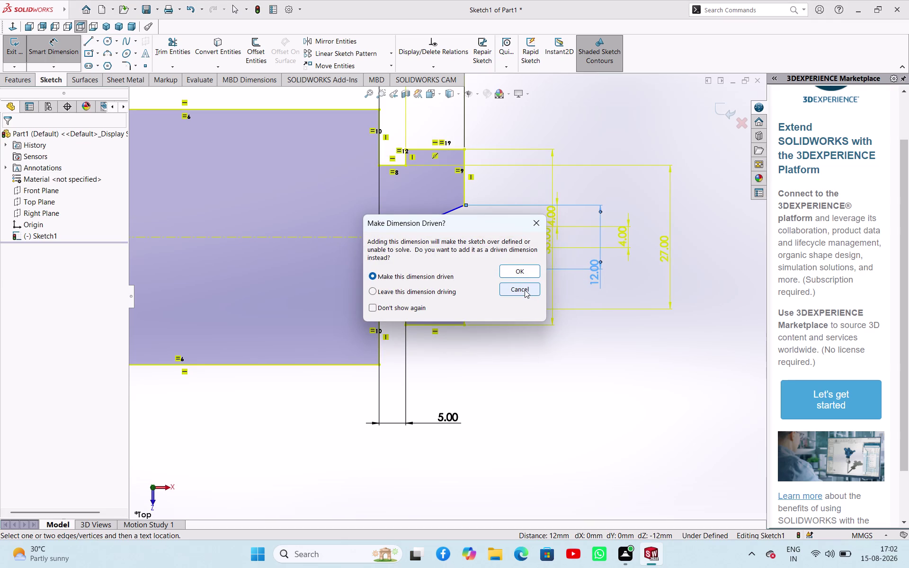
click(520, 269)
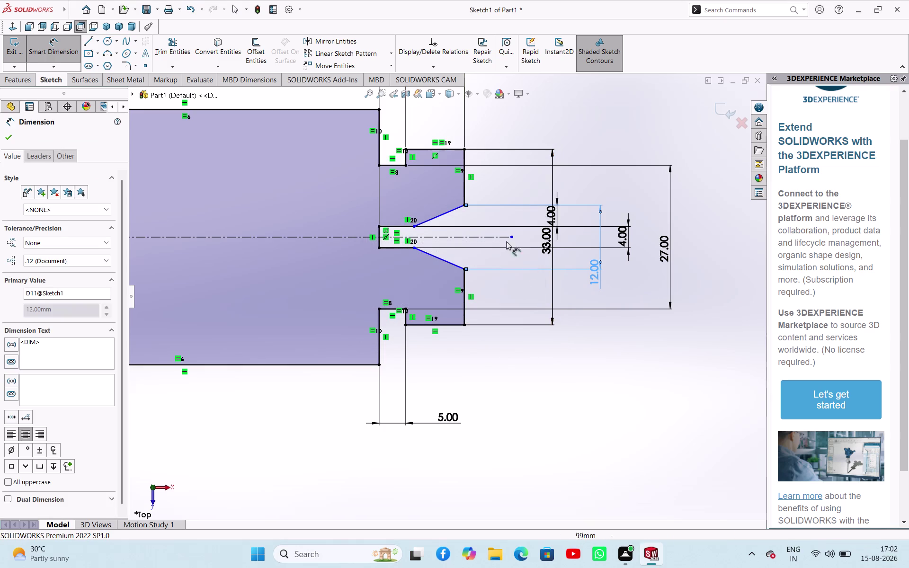
key(Escape)
key(ctrl+z)
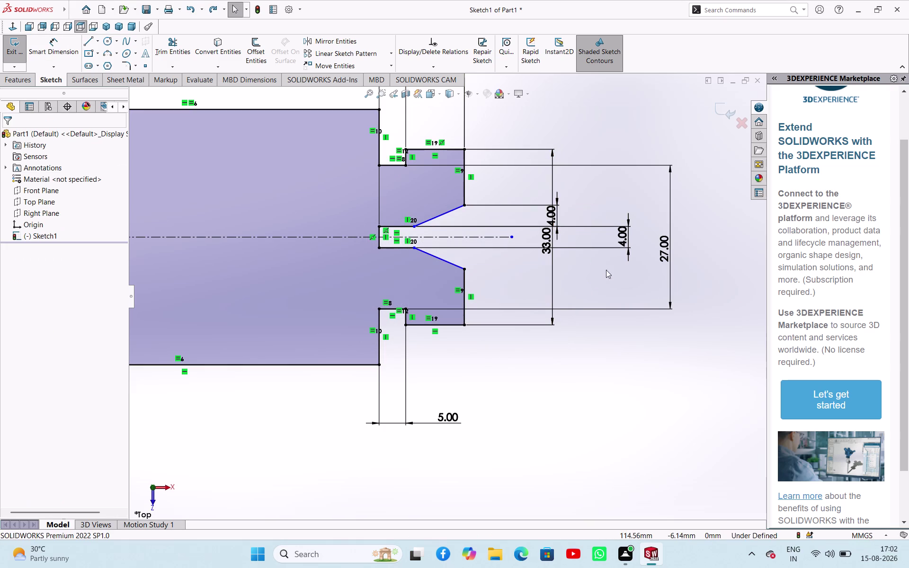
Delete the 27 mm height dimension and cancel another over-defining 12 mm attempt.
click(669, 265)
key(Delete)
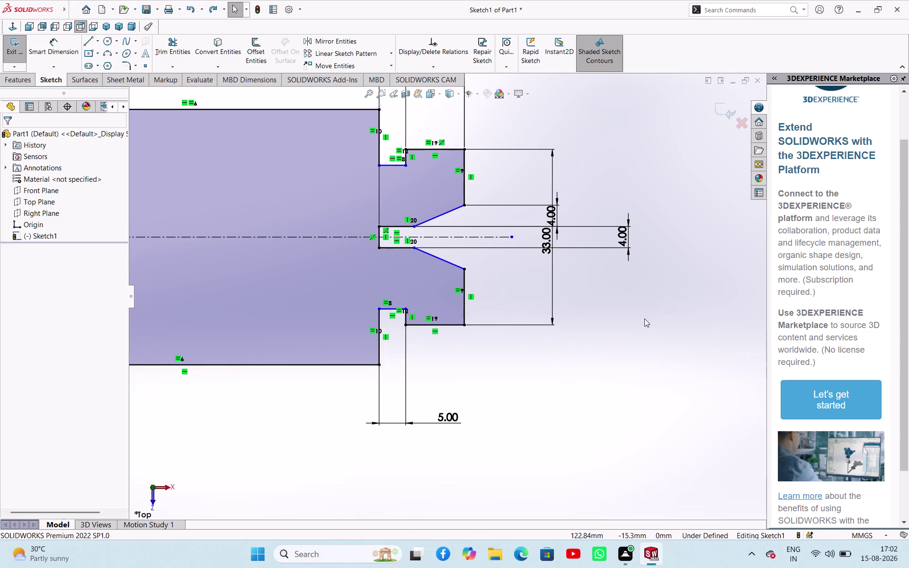
right_drag(629, 349, 654, 255)
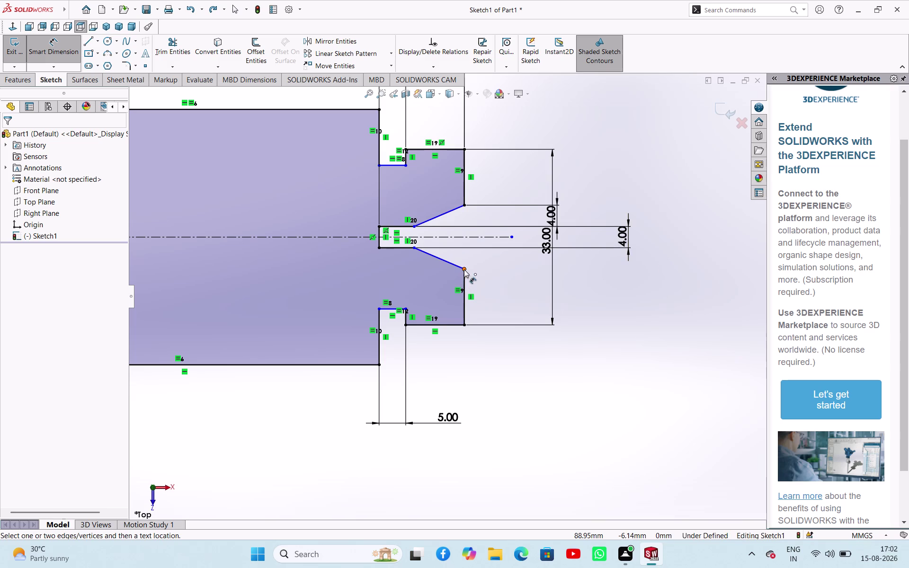
click(464, 270)
click(466, 207)
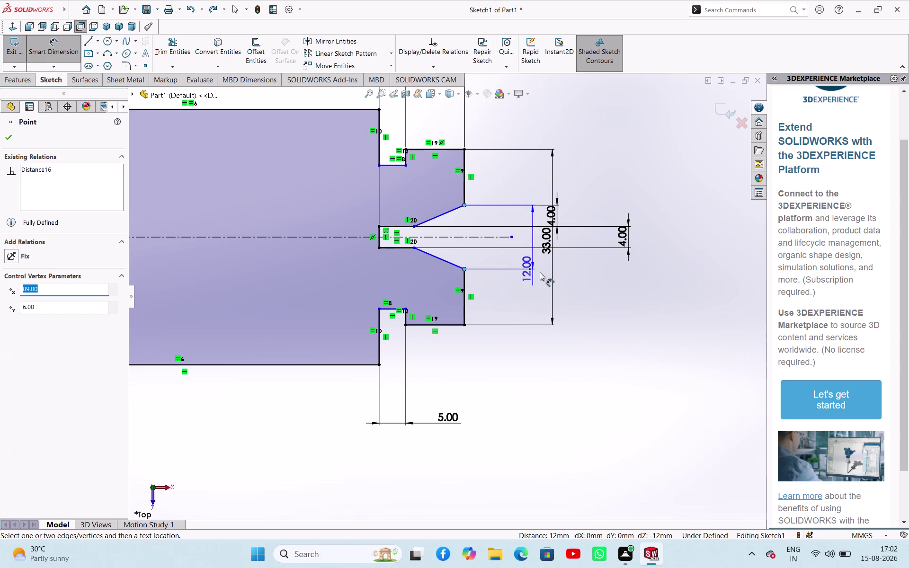
click(673, 336)
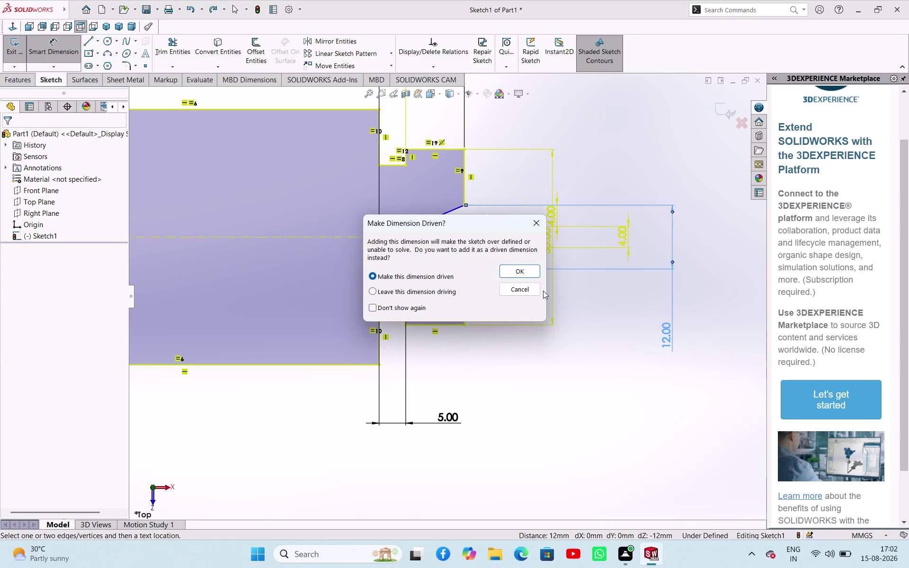
click(529, 291)
click(587, 349)
scroll(up, 3)
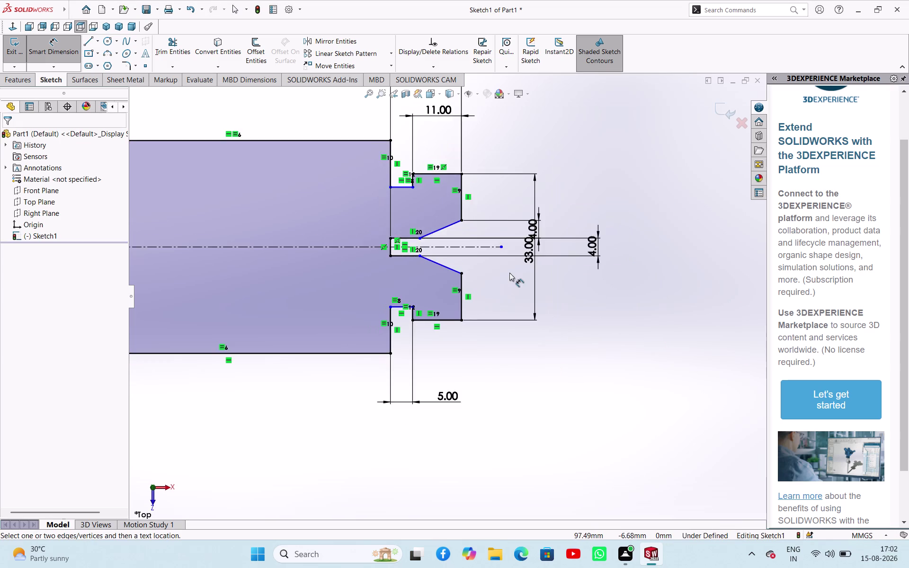
scroll(down, 3)
scroll(up, 3)
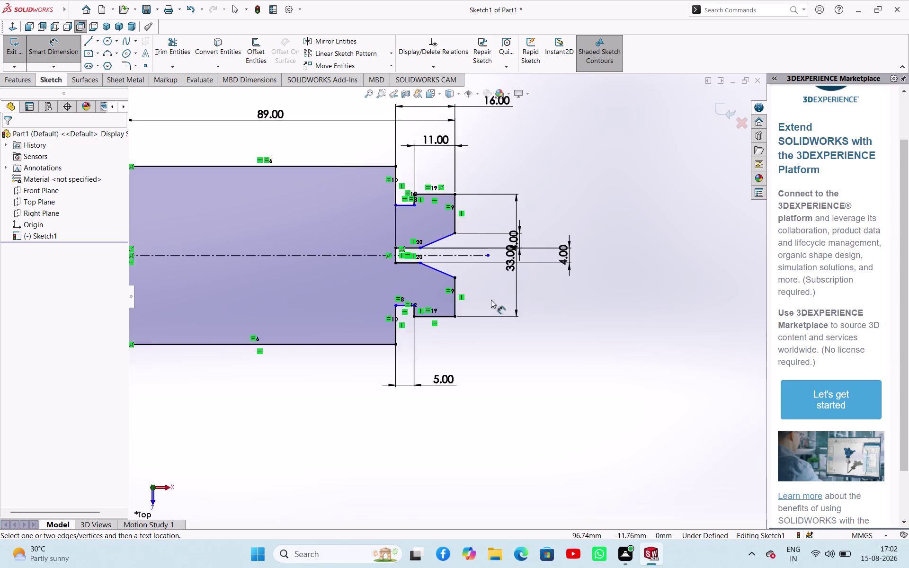
scroll(up, 3)
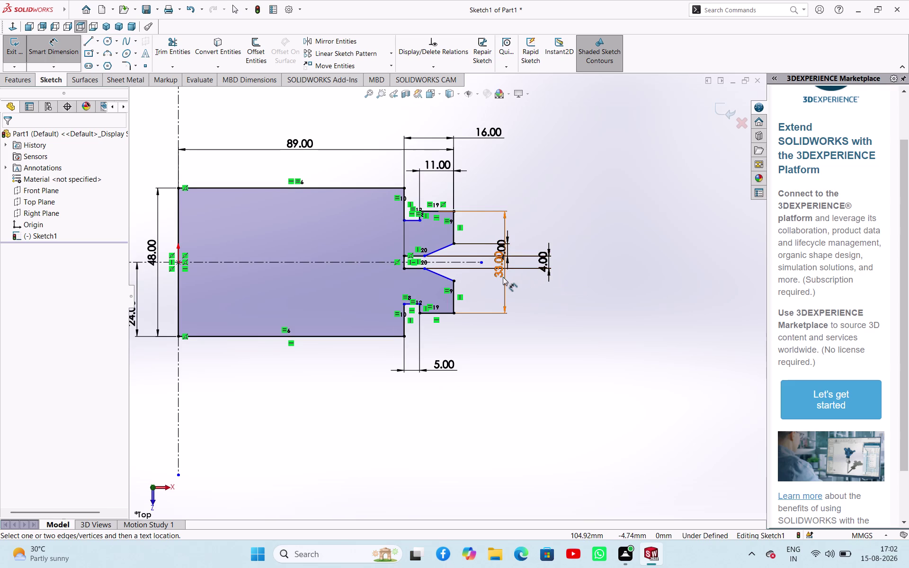
Delete the 4 mm dimension that overlaps the 33 mm dimension.
click(509, 251)
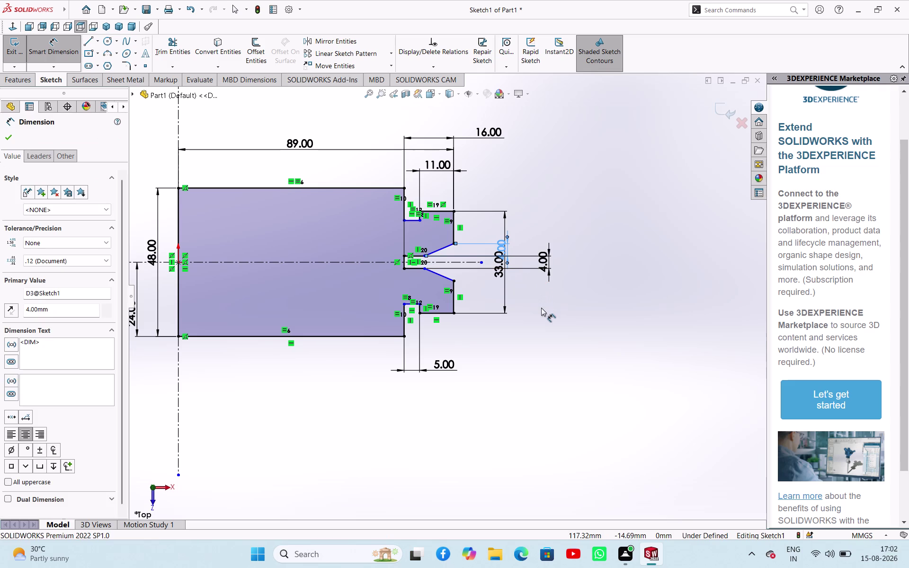
key(Delete)
right_drag(606, 362, 609, 318)
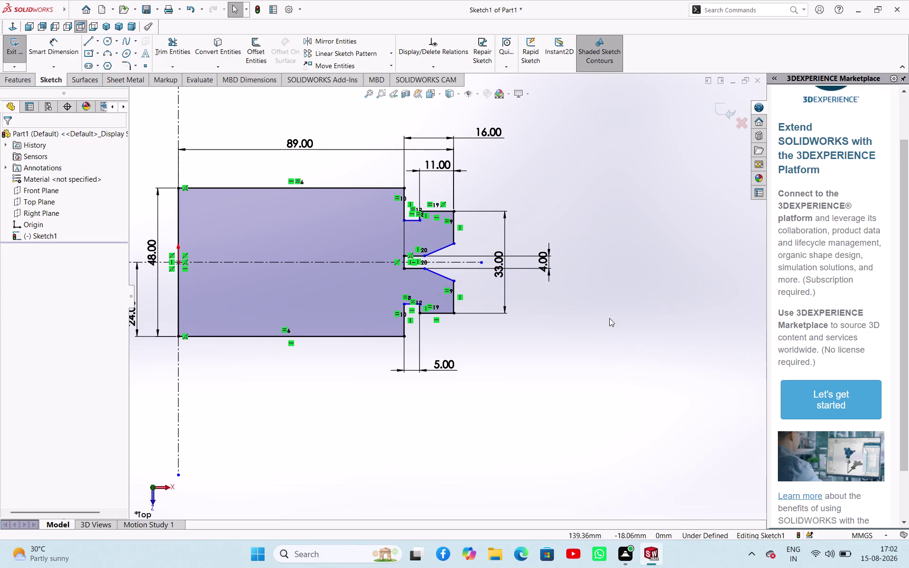
right_drag(609, 318, 610, 312)
right_drag(631, 401, 637, 327)
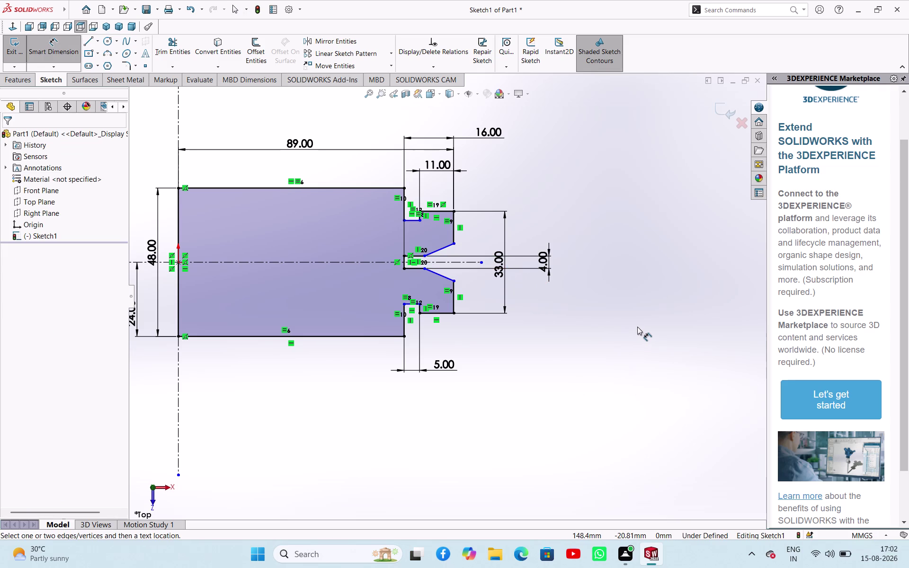
Dimension the short upper vertical step edge to 3 mm.
click(455, 220)
click(530, 186)
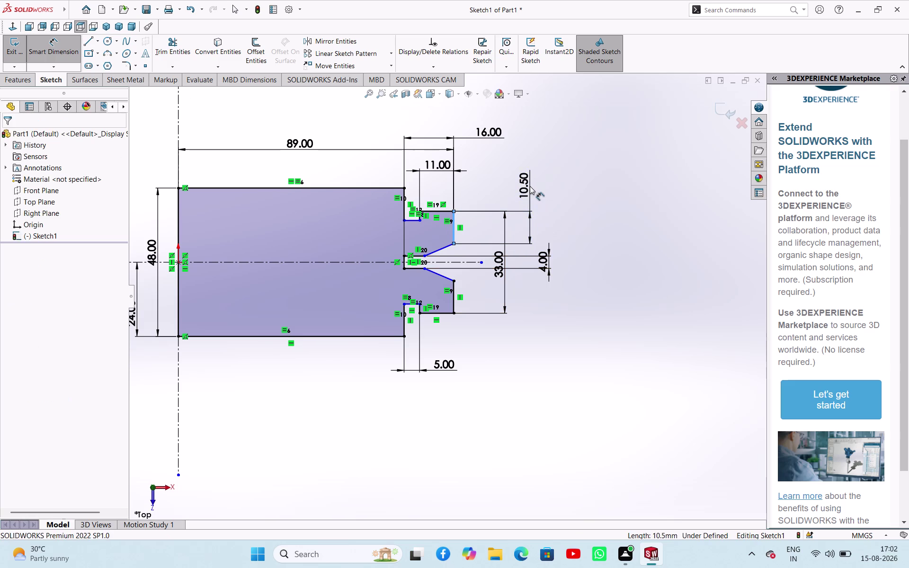
key(3)
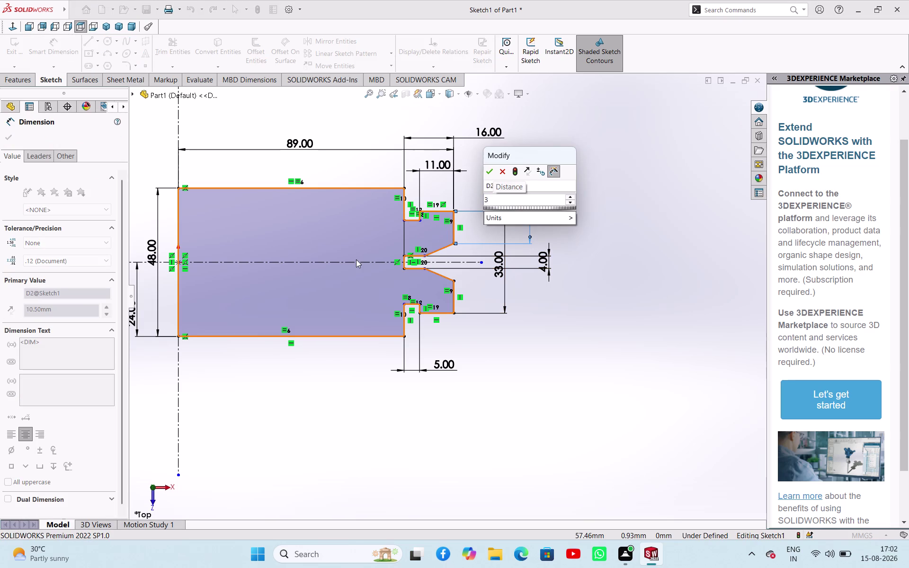
key(Return)
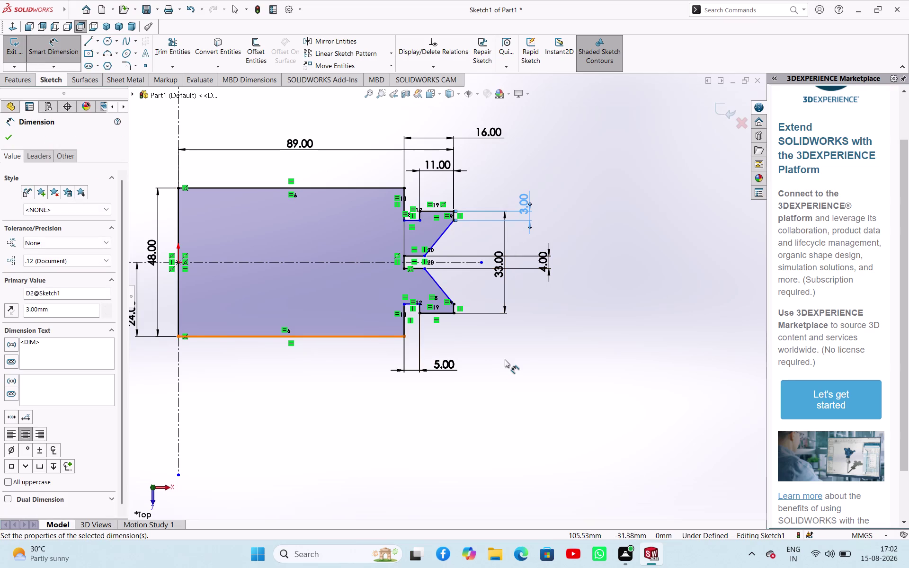
right_click(516, 344)
click(539, 376)
right_drag(578, 367, 581, 365)
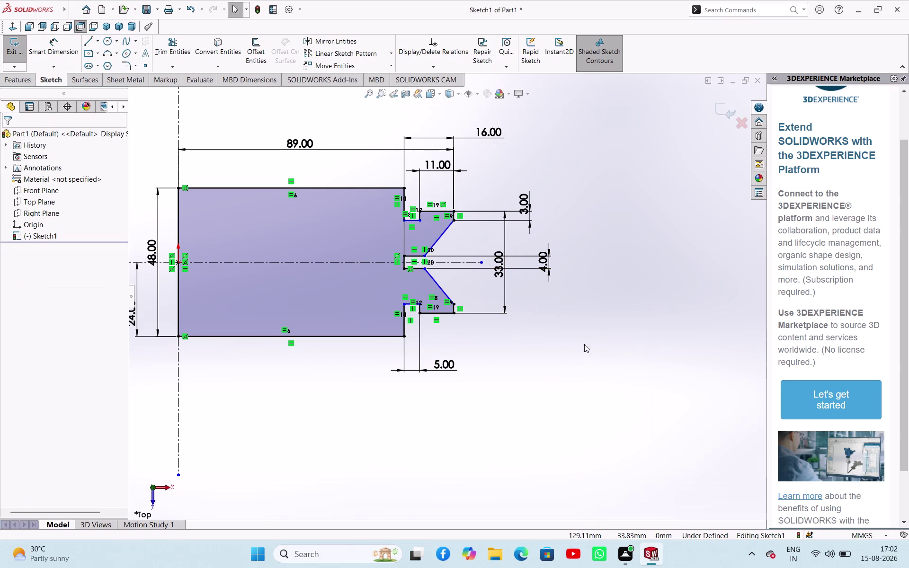
right_drag(580, 365, 592, 301)
Try a 27 mm distance between the step corners, then cancel it as over-defining.
click(455, 304)
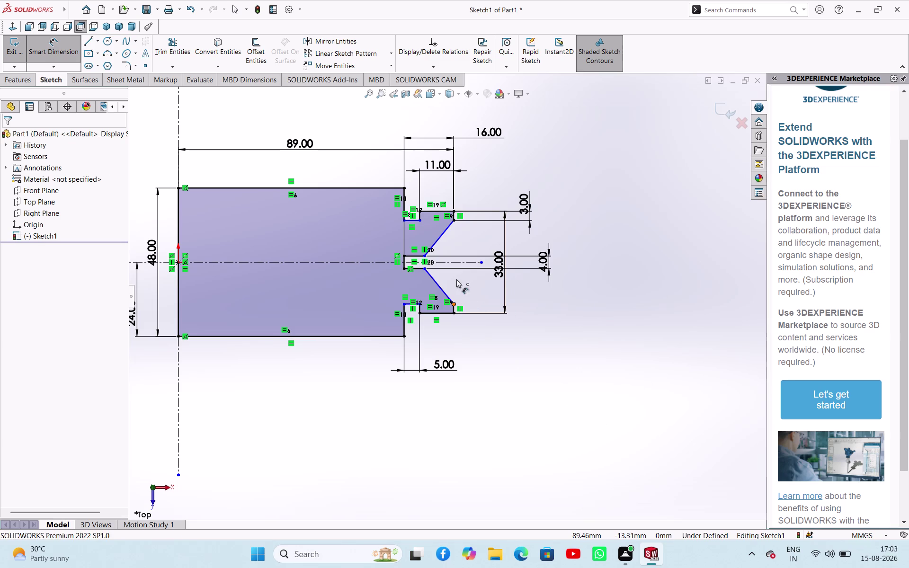
click(454, 219)
click(594, 255)
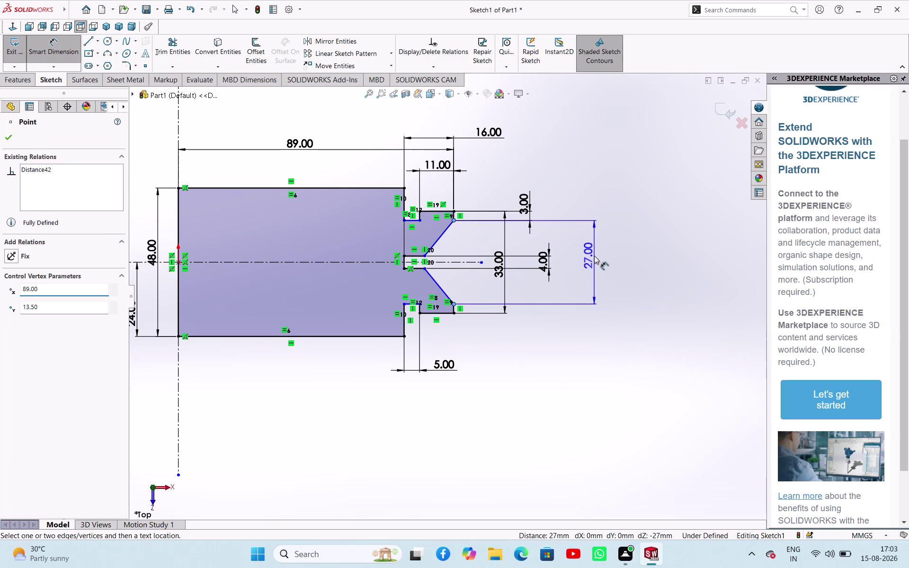
click(520, 287)
click(533, 338)
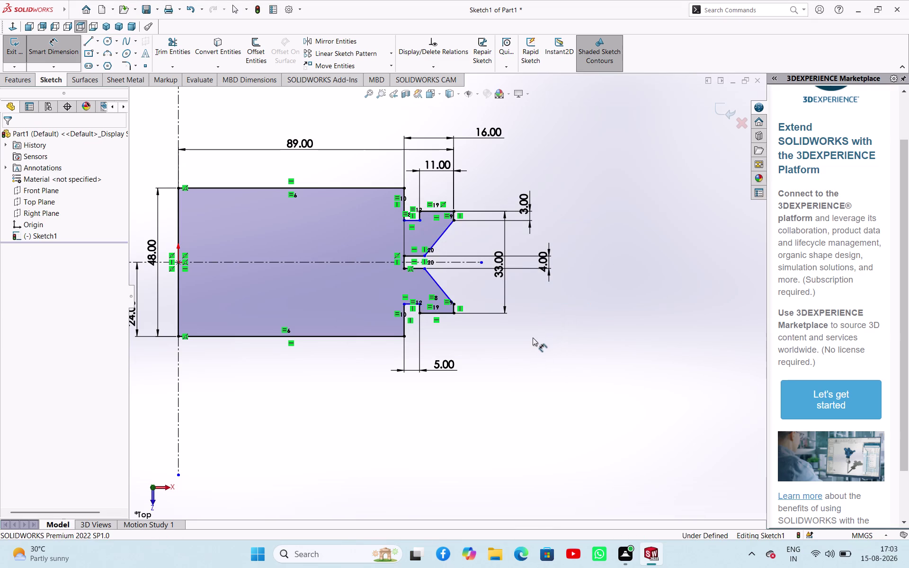
scroll(down, 3)
scroll(down, 3)
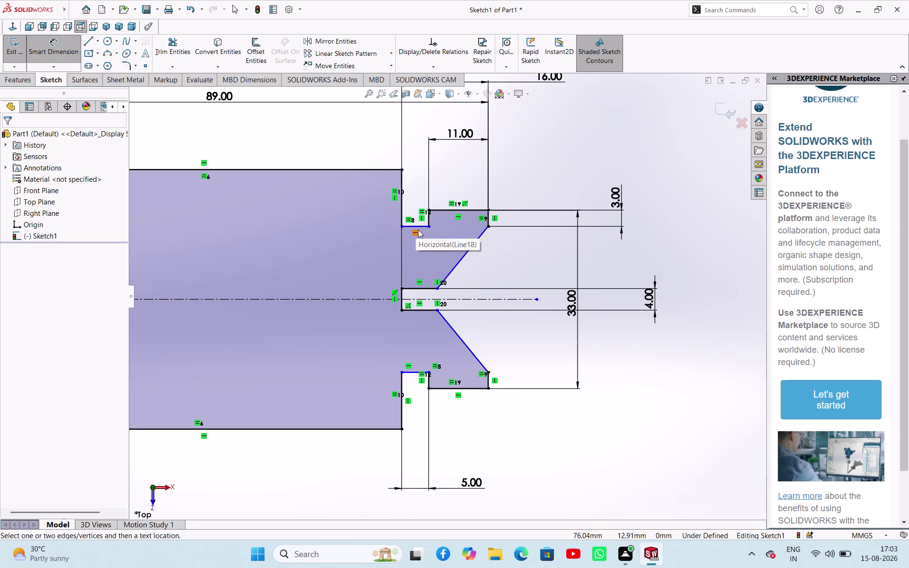
Remove the Horizontal relation from the short step line.
click(619, 356)
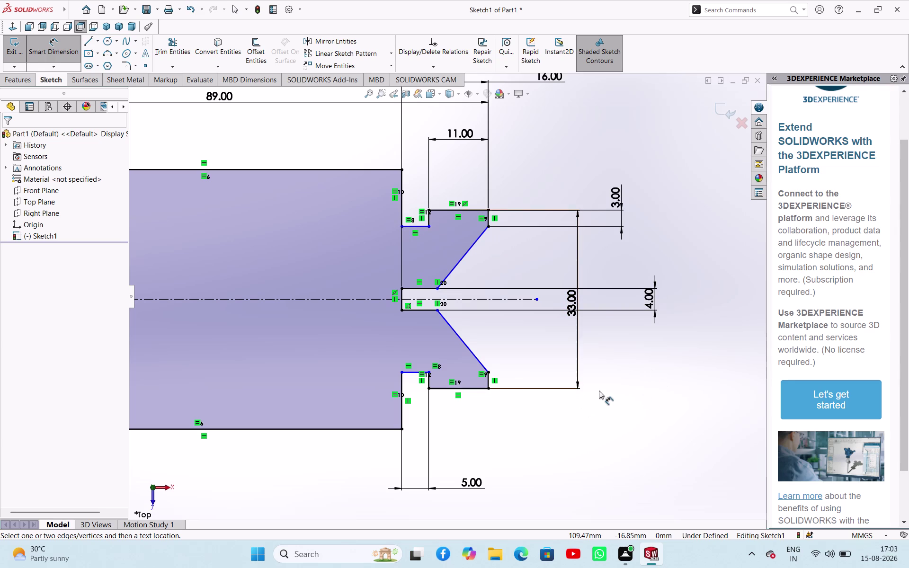
key(Escape)
key(Escape)
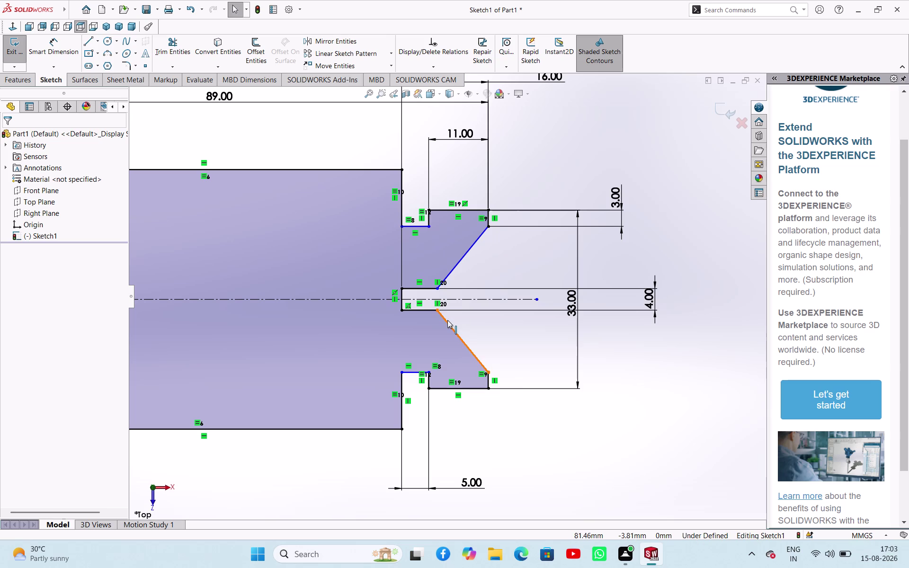
Dimension the angle between the two slanted edges as 90°.
click(466, 340)
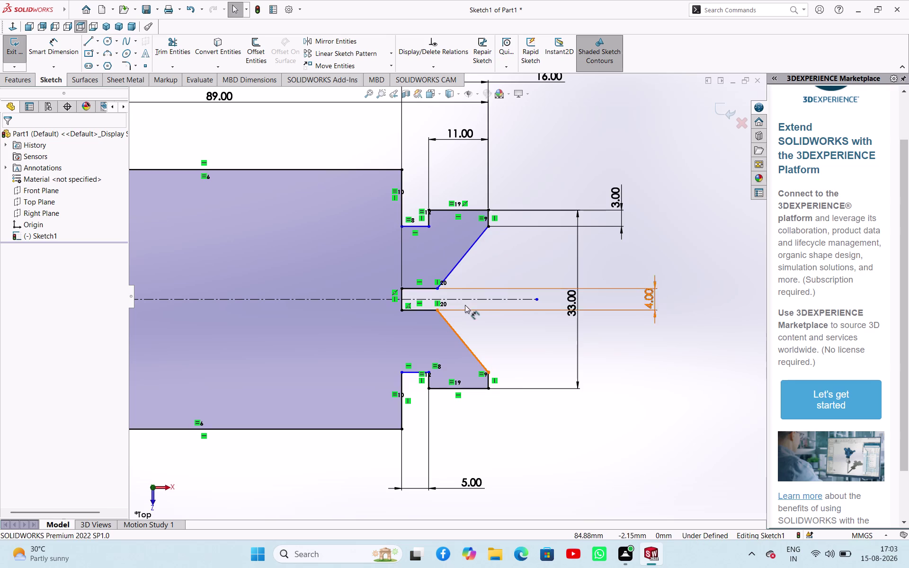
click(464, 255)
right_drag(670, 385, 704, 300)
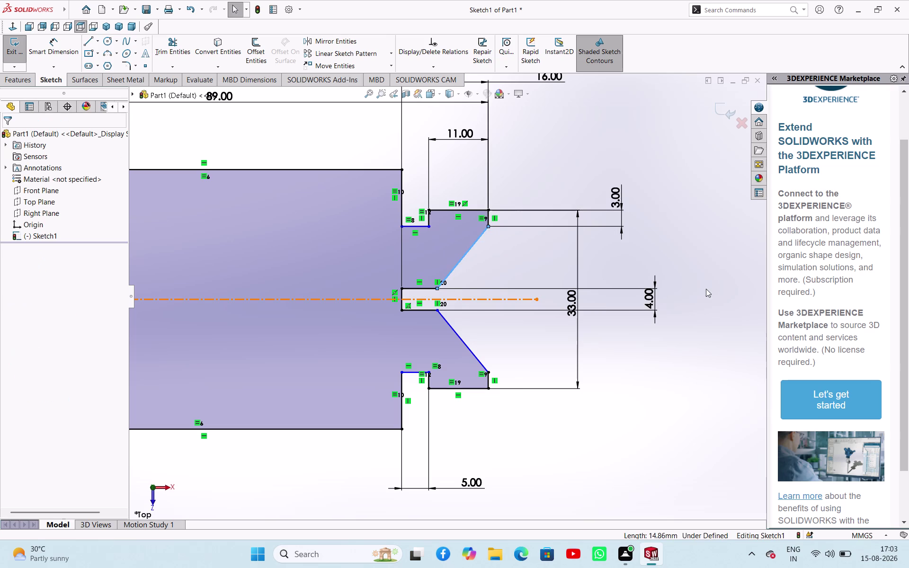
right_drag(703, 301, 706, 287)
click(460, 335)
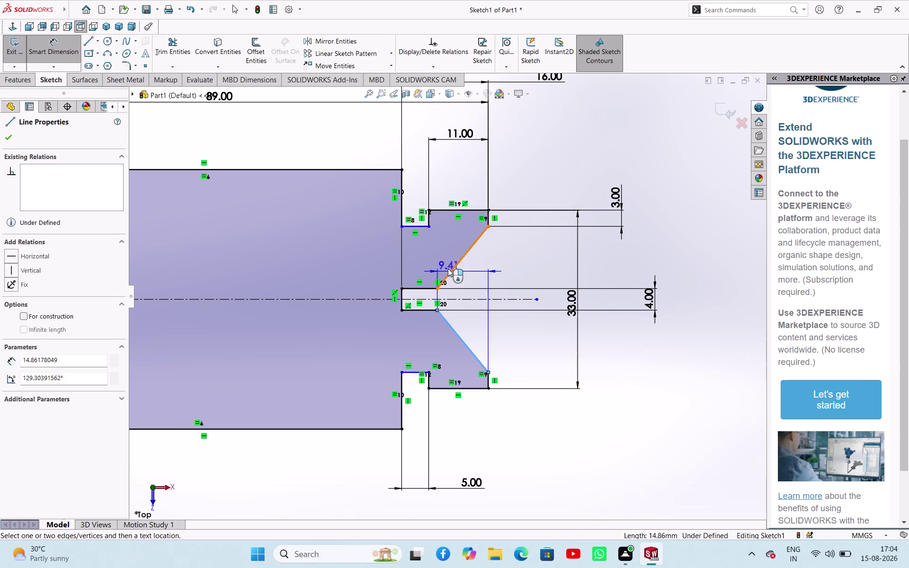
click(452, 272)
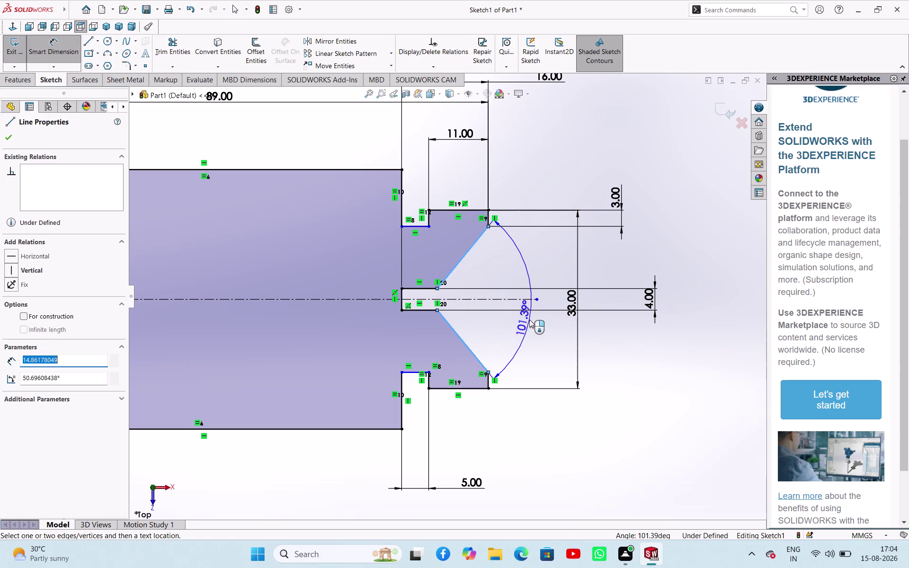
click(529, 320)
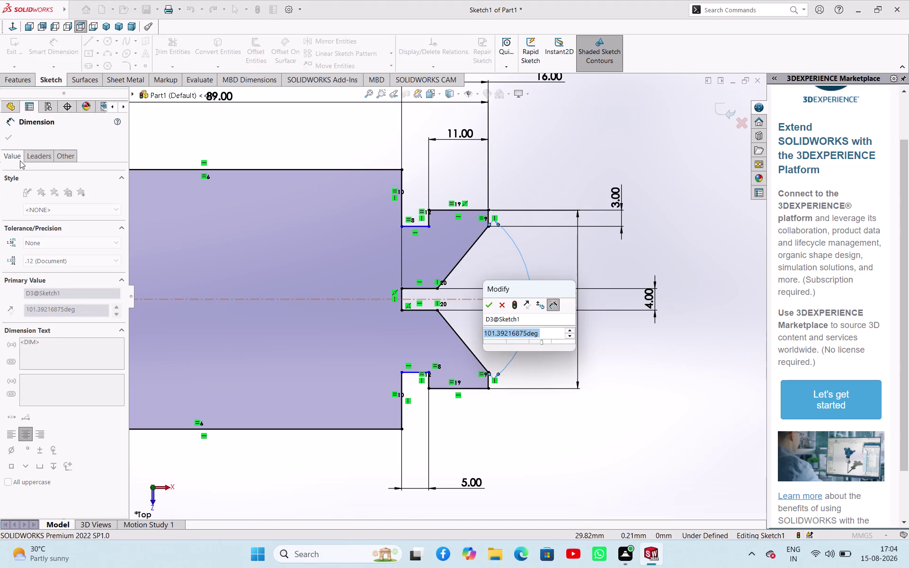
key(9)
key(0)
key(Return)
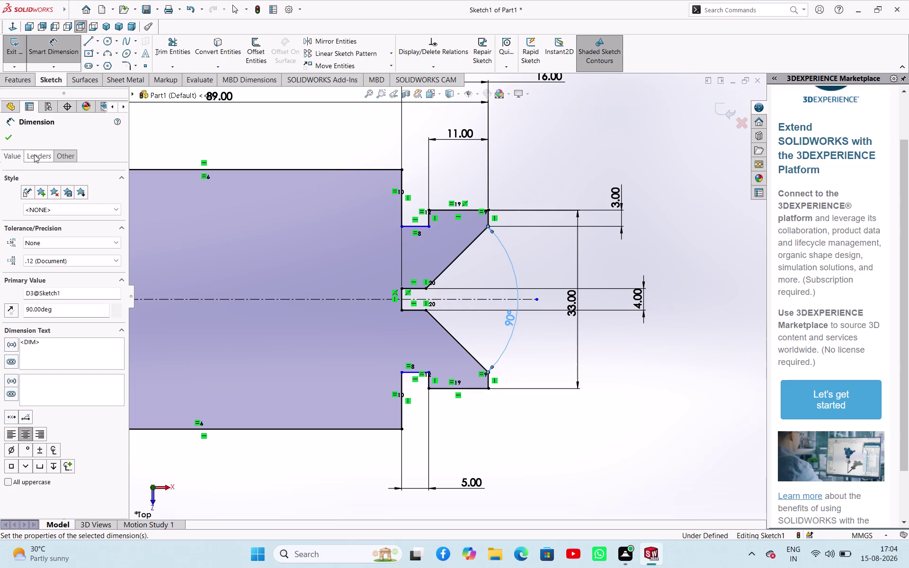
click(648, 253)
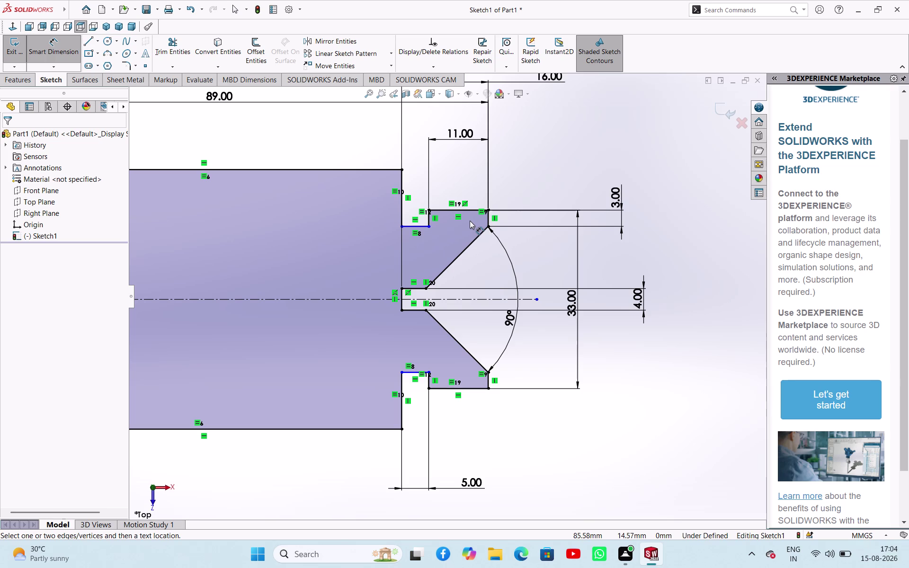
Dimension the two short horizontal edges 27 mm apart, then zoom out and orbit.
click(414, 371)
click(412, 228)
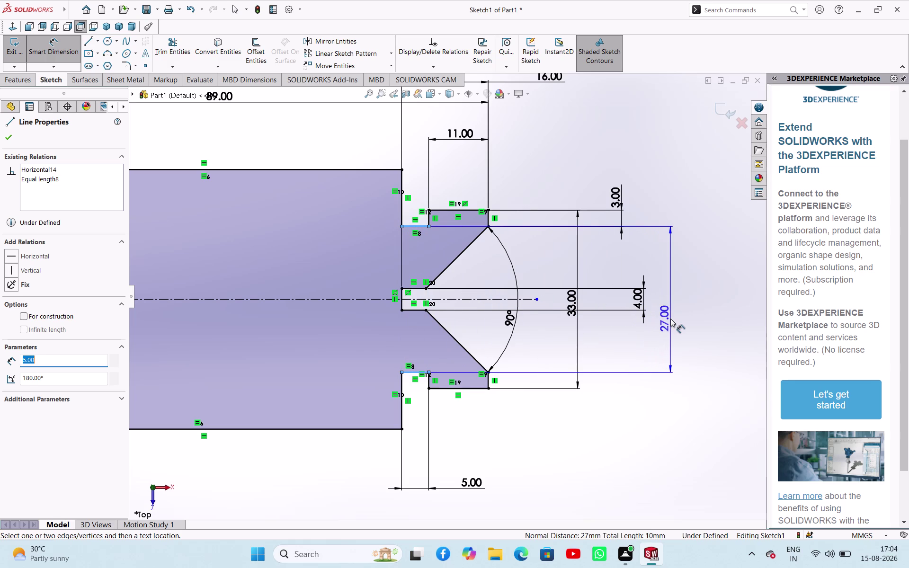
click(670, 318)
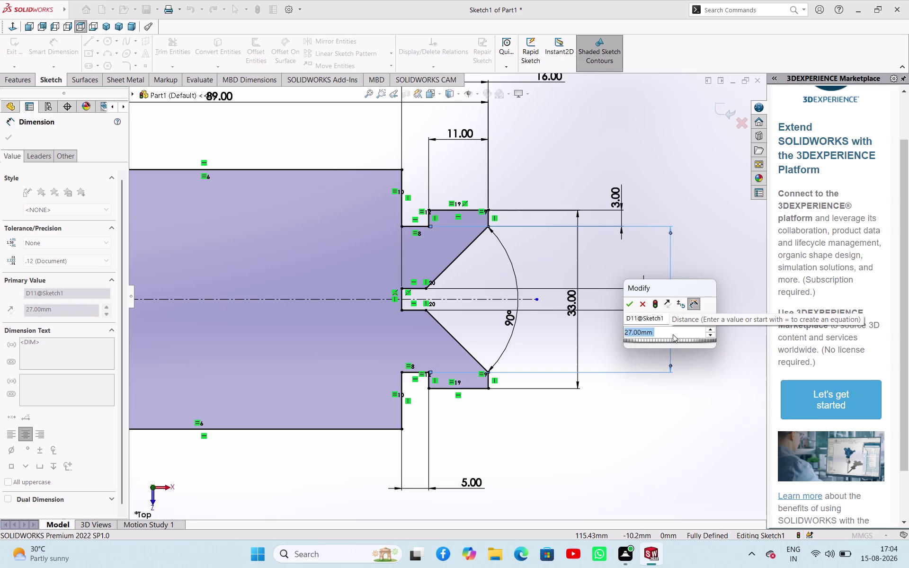
click(625, 306)
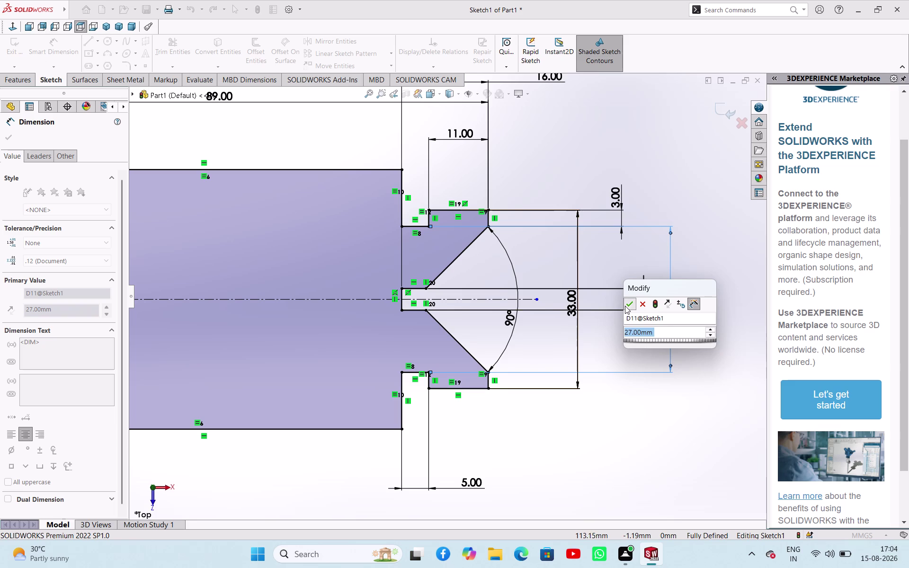
scroll(up, 3)
middle_drag(573, 401, 579, 389)
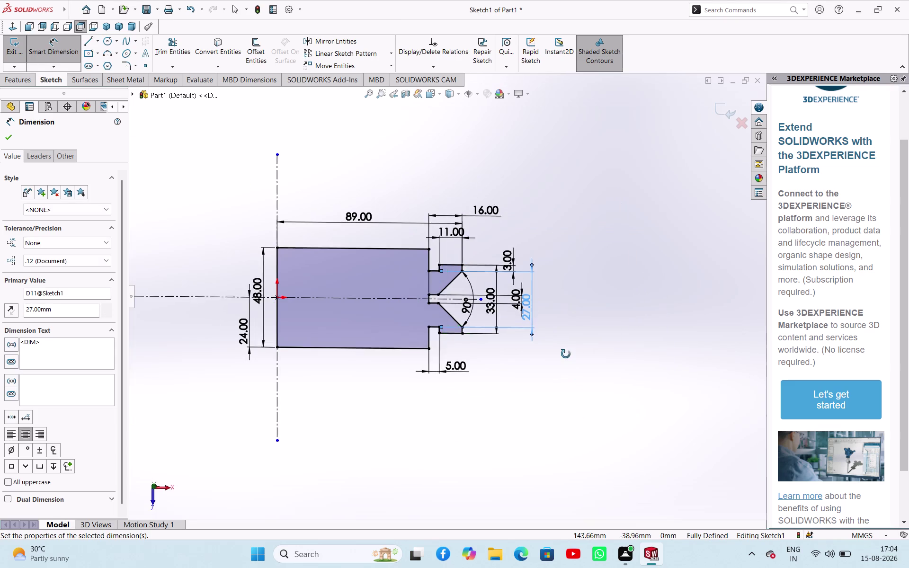
middle_drag(579, 389, 595, 284)
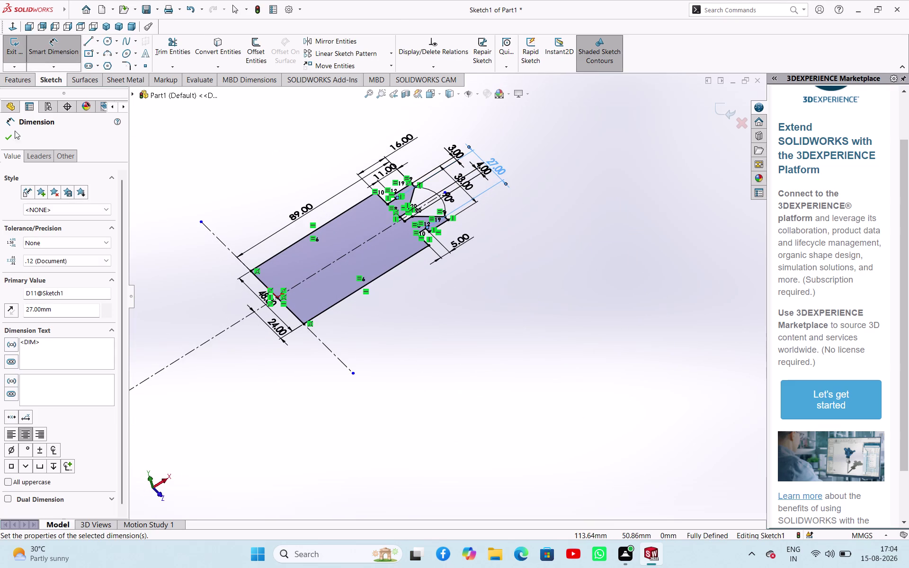
Exit Sketch1 and extrude the stepped profile as a 19 mm Blind boss.
click(11, 139)
click(12, 56)
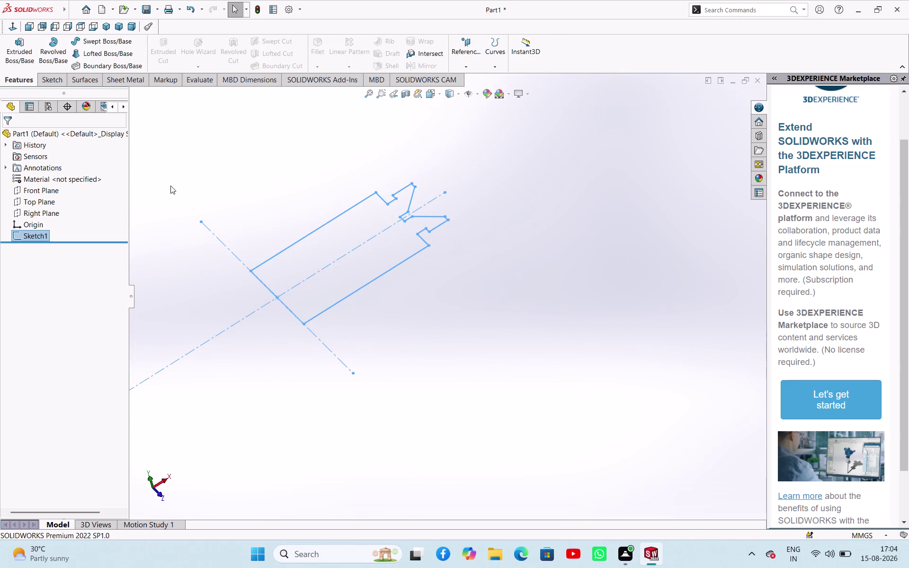
click(14, 43)
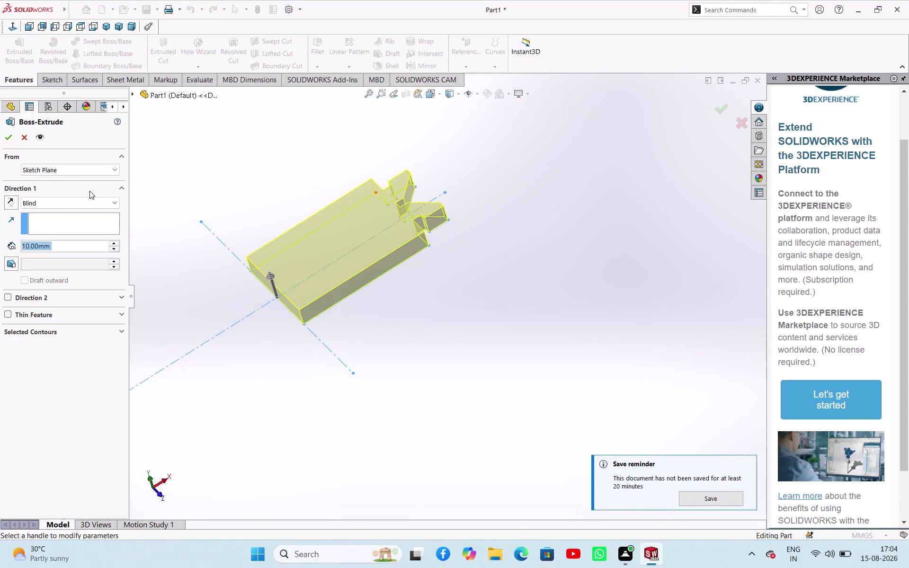
double_click(61, 249)
key(1)
key(9)
key(Return)
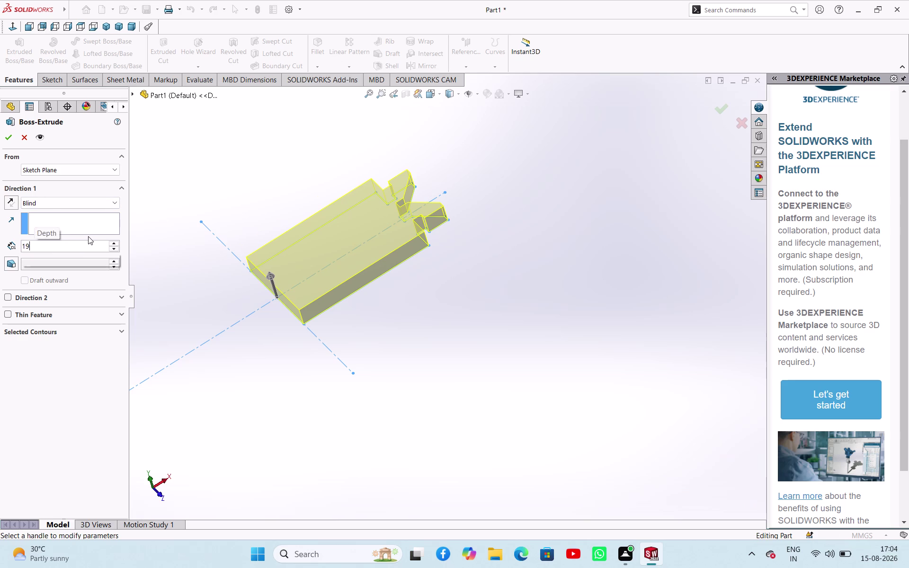
click(12, 133)
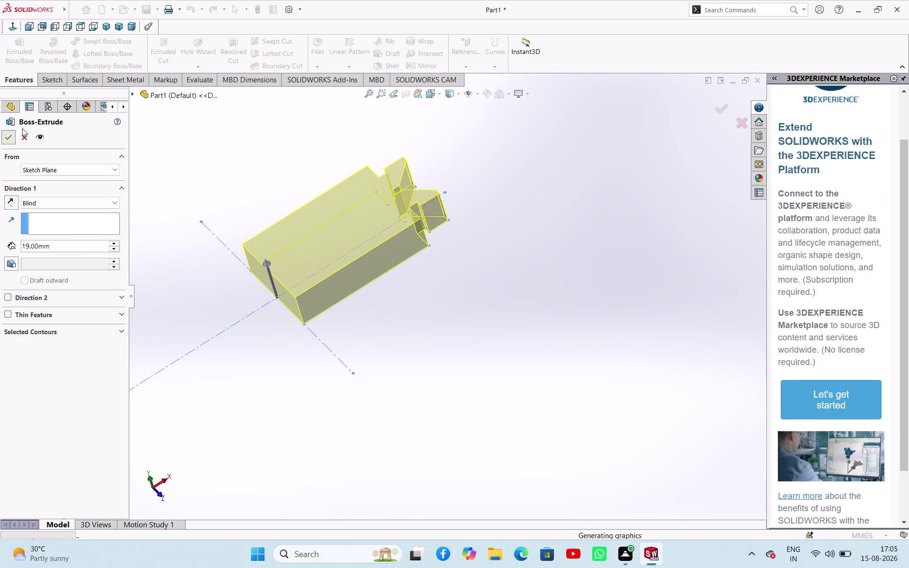
click(189, 152)
middle_drag(562, 267, 421, 293)
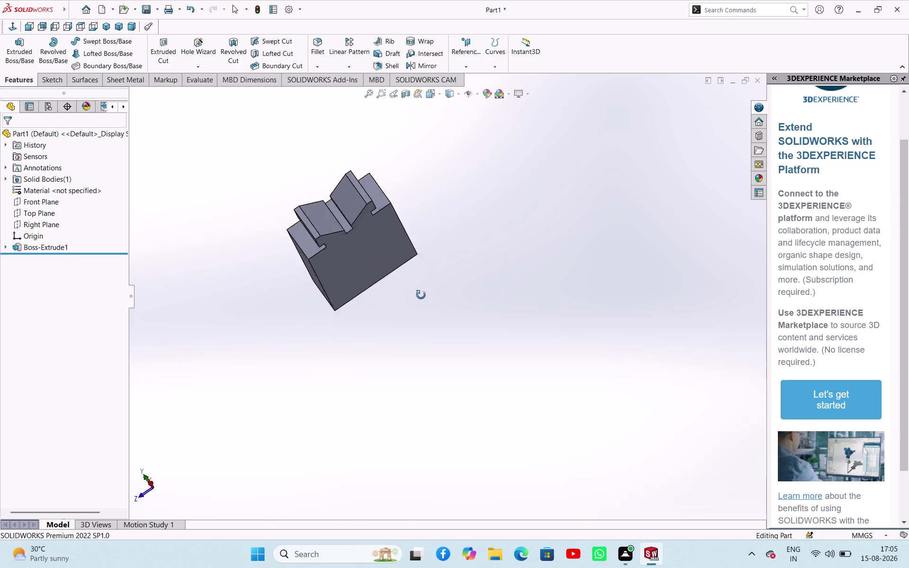
middle_drag(421, 293, 373, 432)
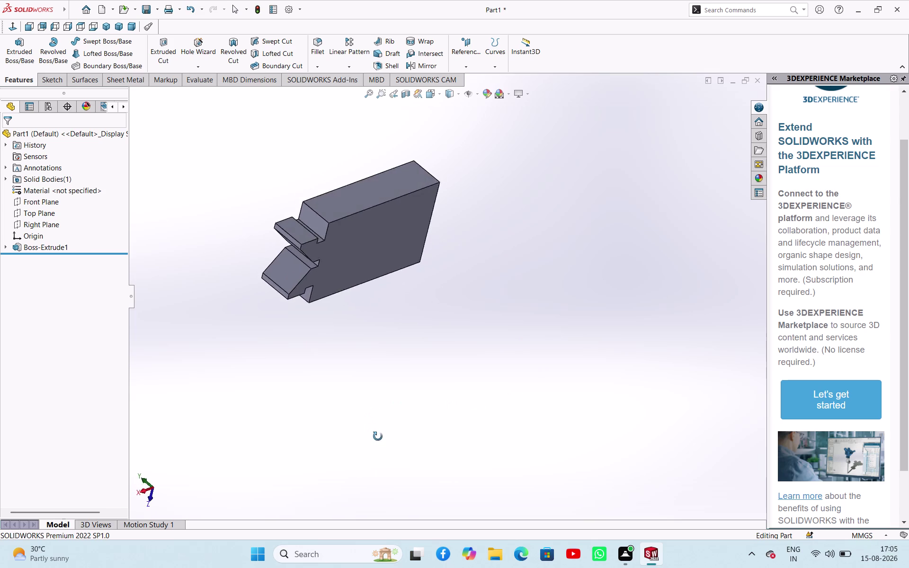
middle_drag(374, 431, 533, 362)
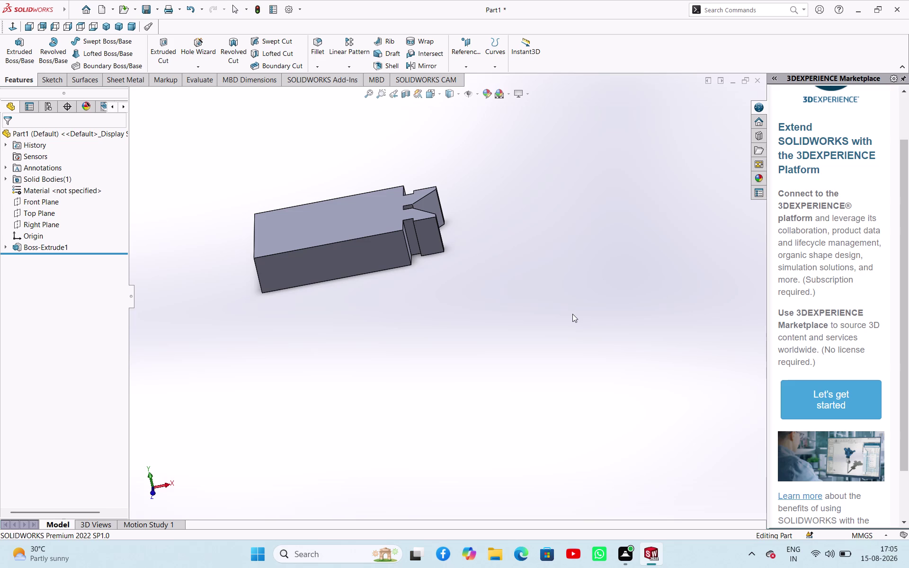
click(377, 208)
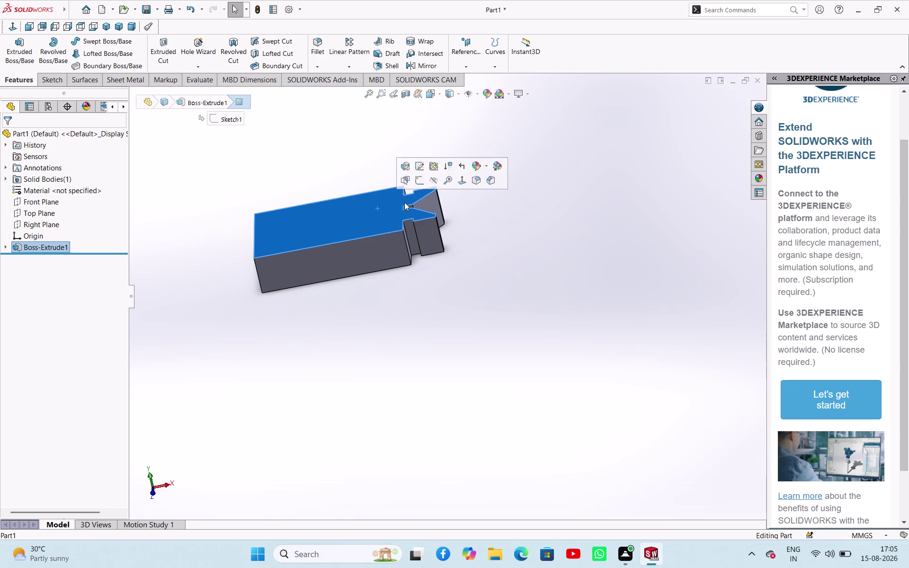
Sketch a vertical Centerpoint Straight Slot on the top face near the right end.
click(421, 180)
click(333, 119)
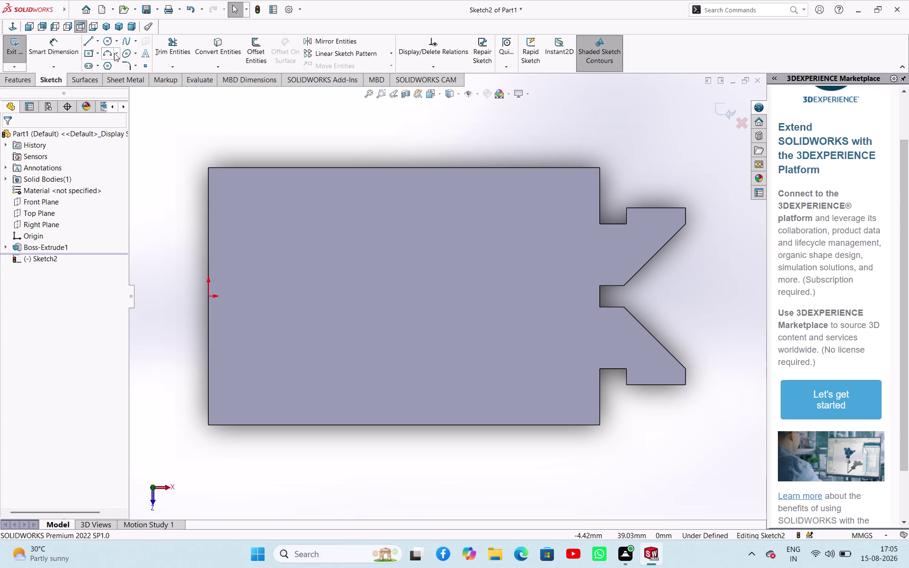
click(97, 69)
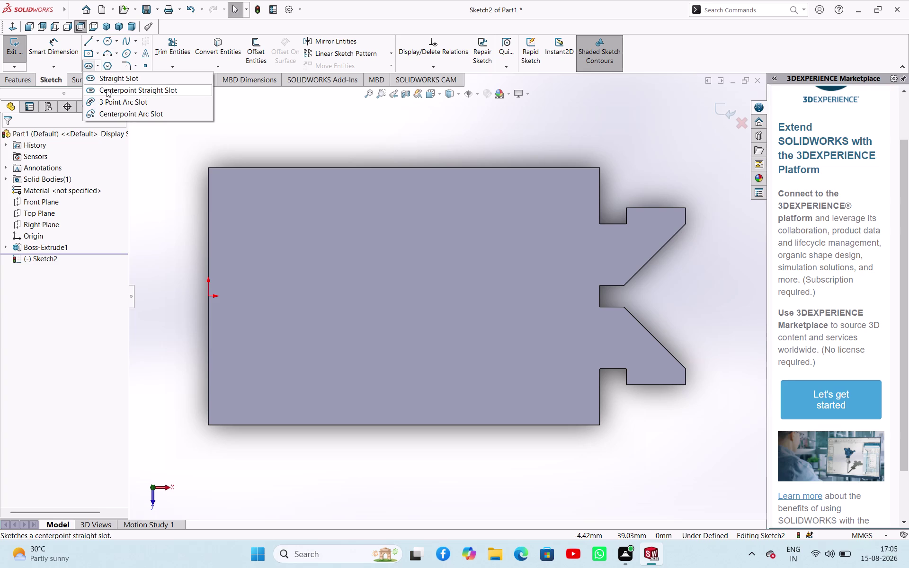
click(141, 80)
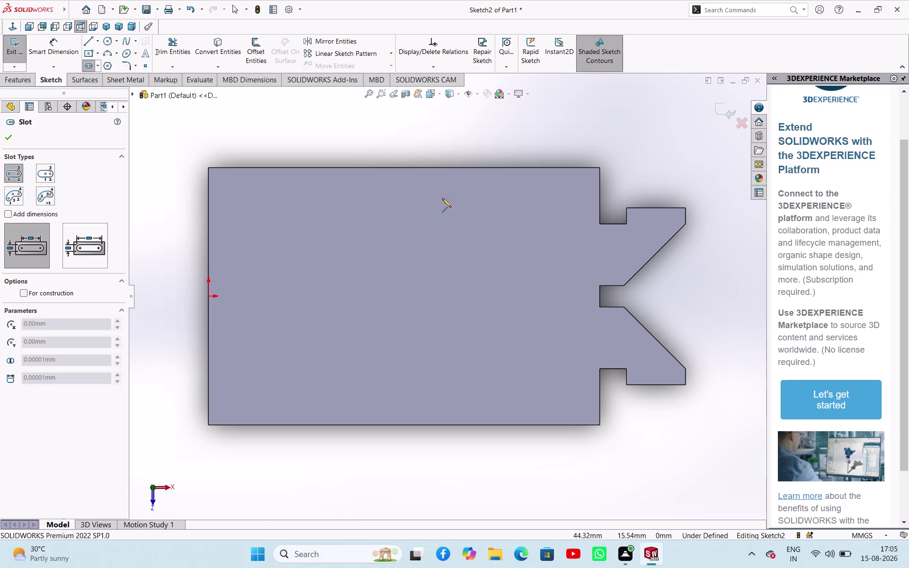
click(490, 238)
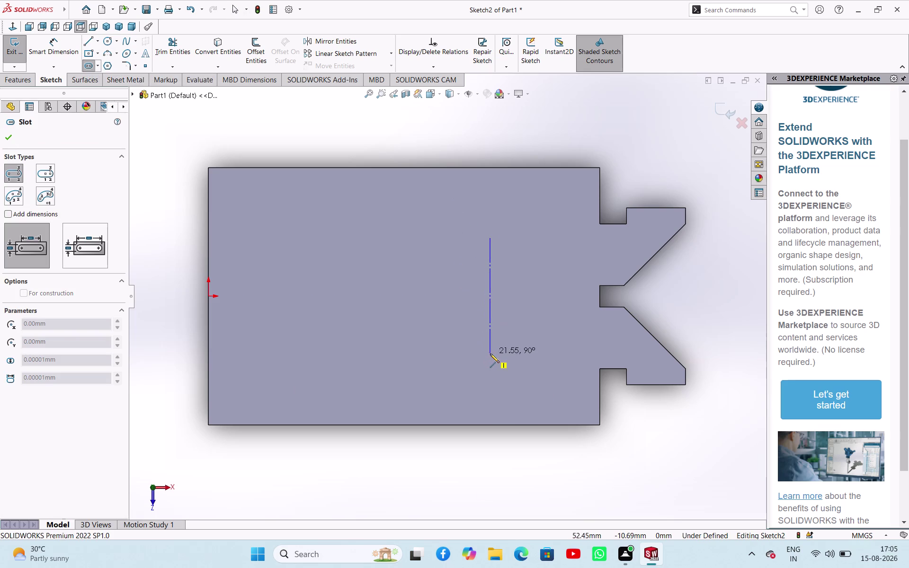
click(489, 353)
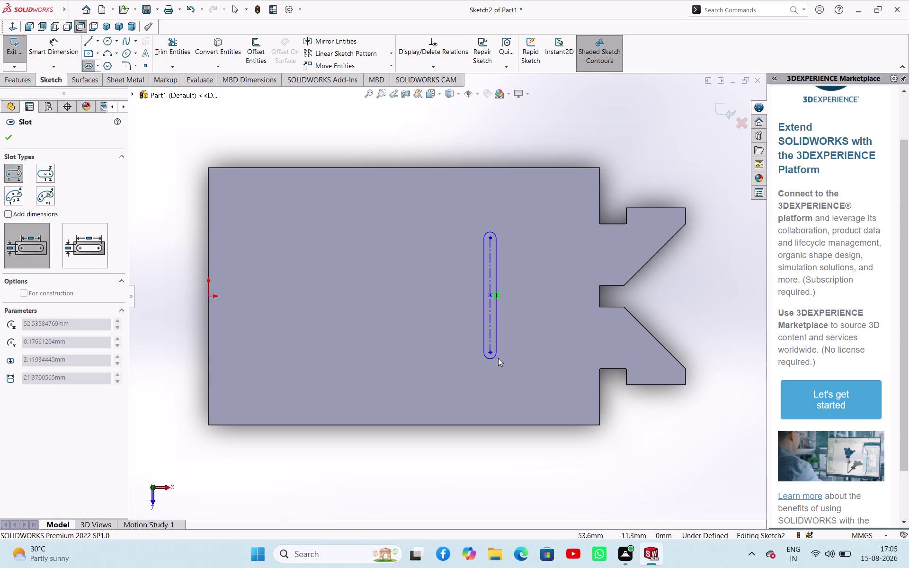
click(504, 362)
right_click(605, 153)
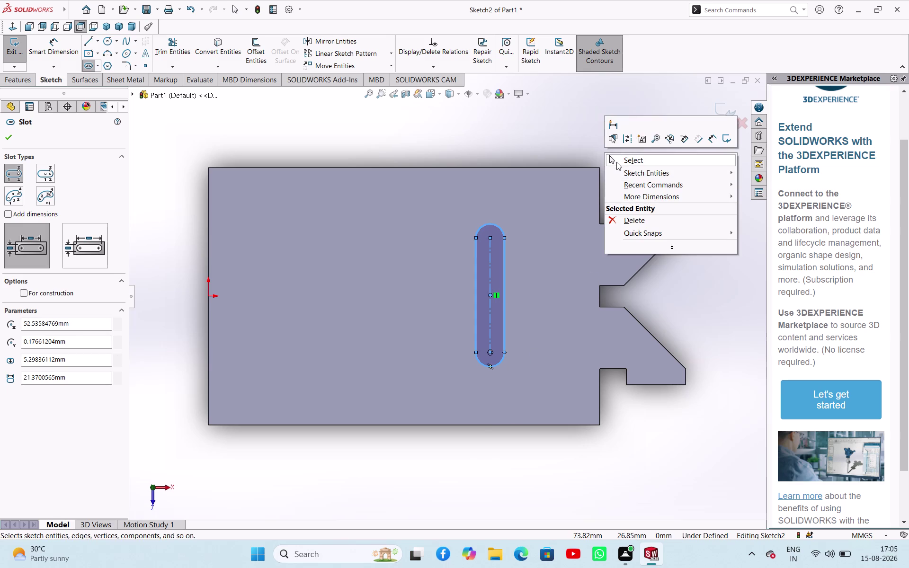
click(617, 160)
right_drag(521, 142, 529, 87)
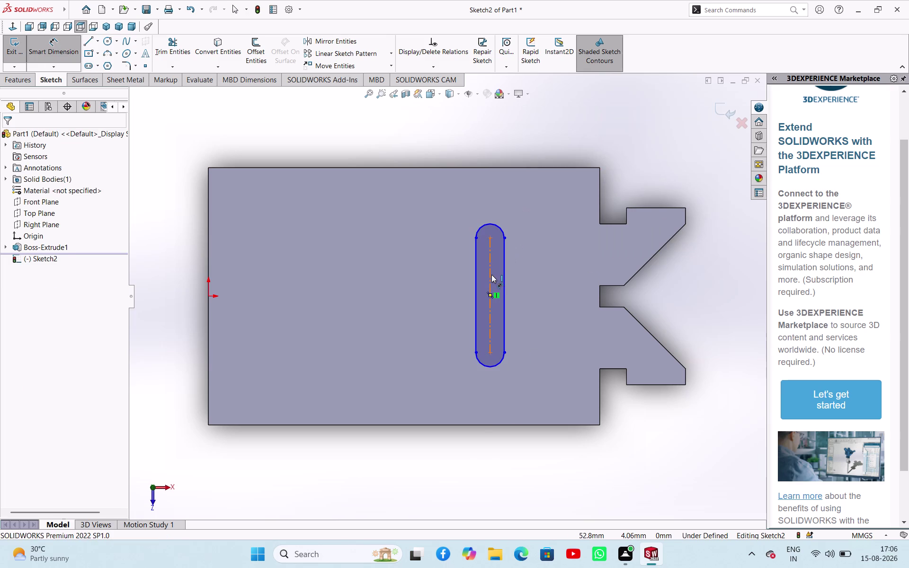
Dimension the slot centreline 63 mm from the block's left edge.
click(491, 275)
click(209, 252)
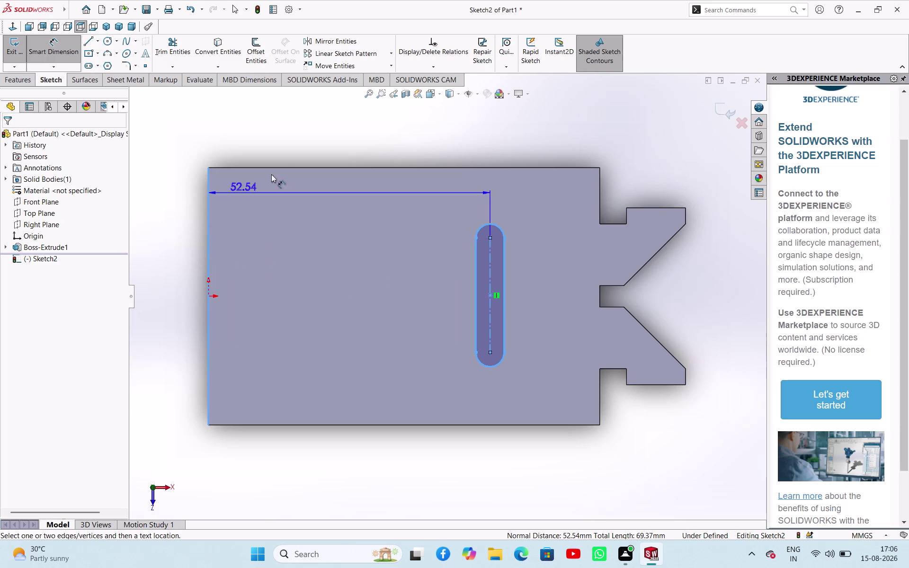
click(334, 132)
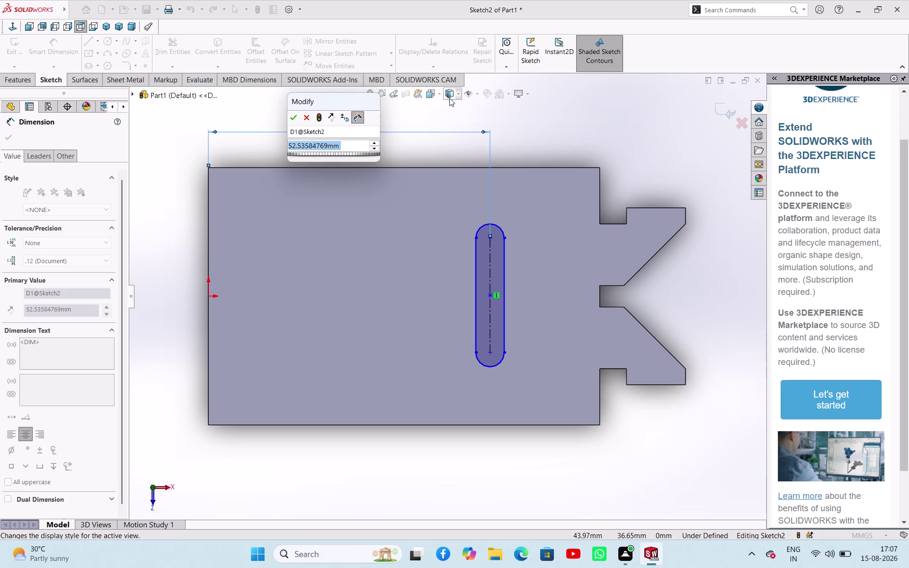
key(3)
key(BackSpace)
key(6)
text(3)
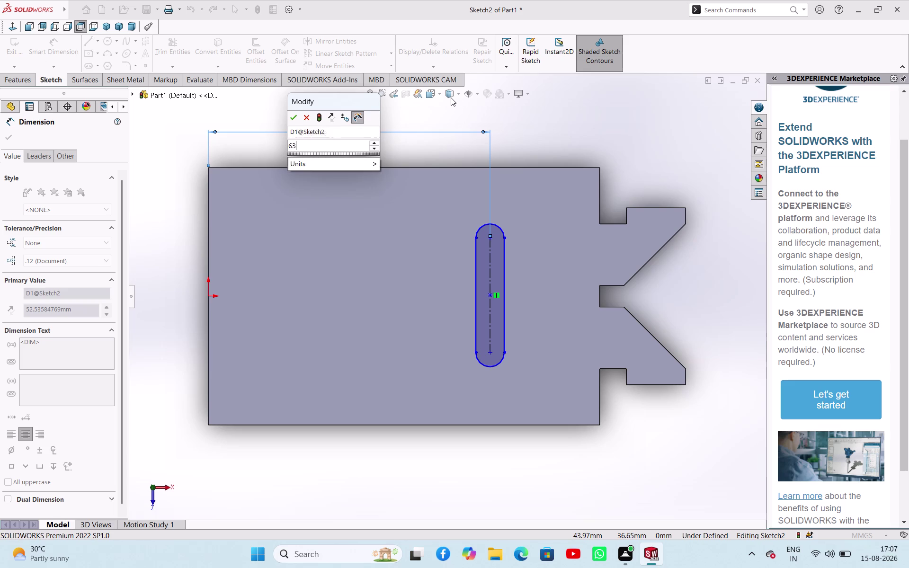
text(\)
key(BackSpace)
key(Return)
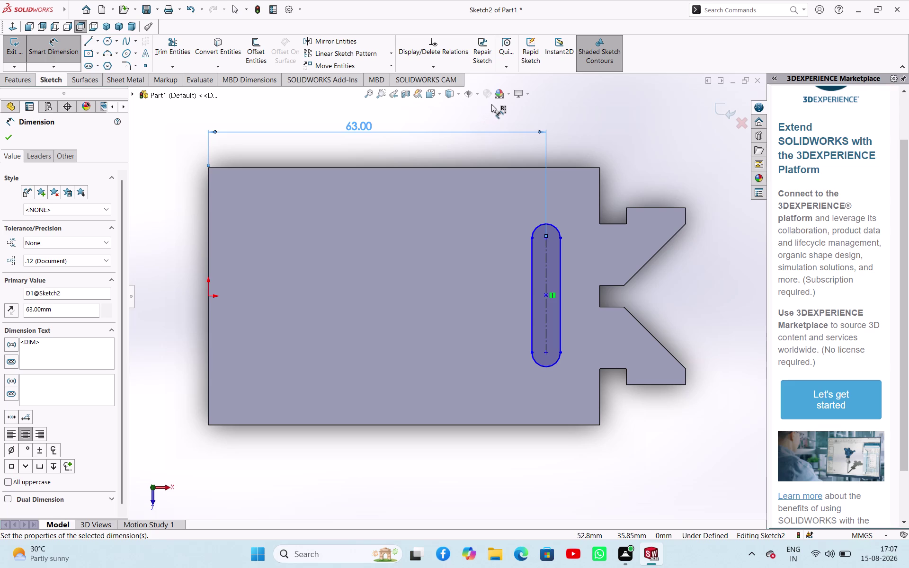
click(543, 238)
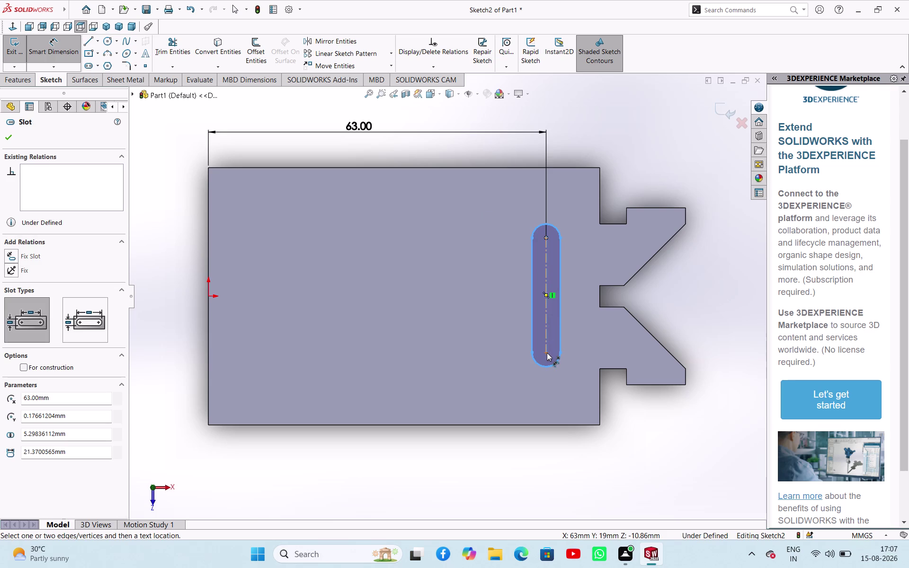
Set the slot's centre-to-centre length to 25 mm.
click(547, 353)
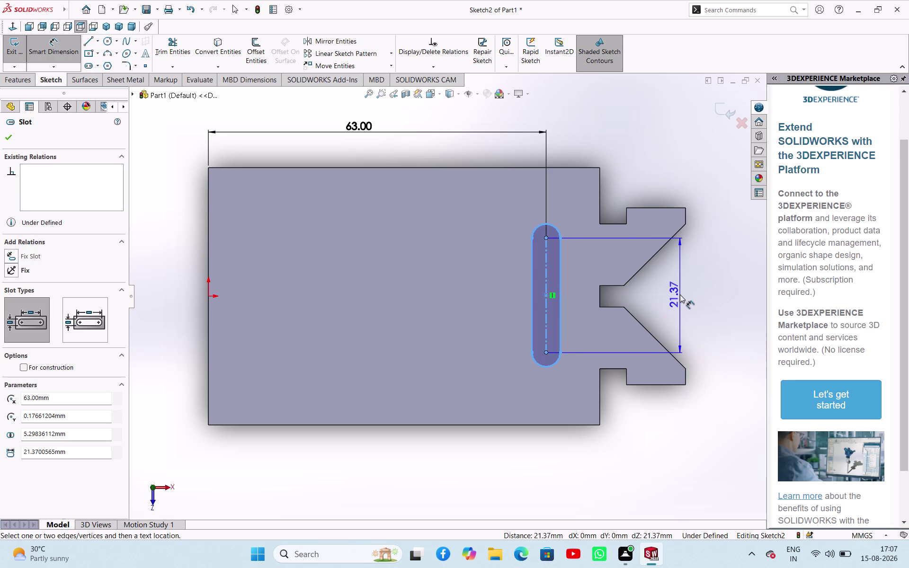
click(680, 294)
text(25)
key(Return)
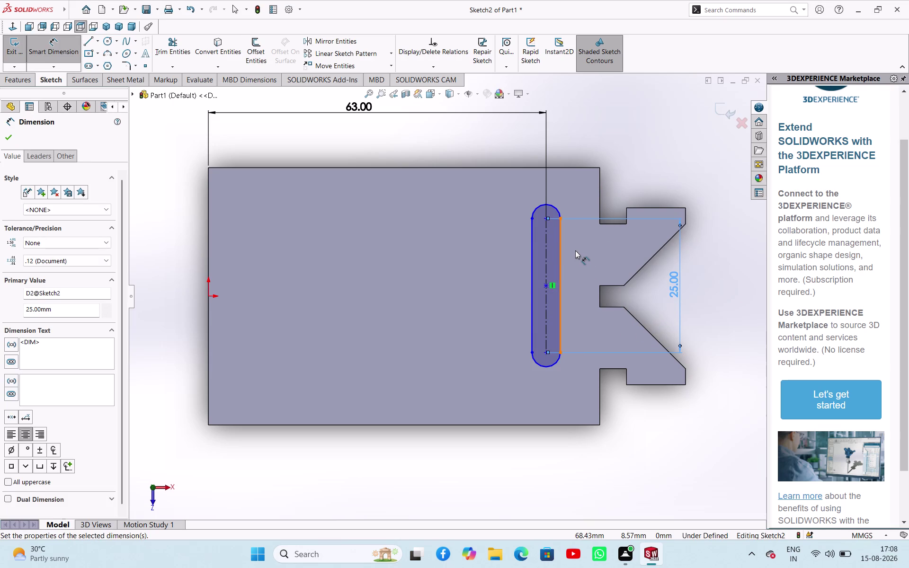
click(556, 208)
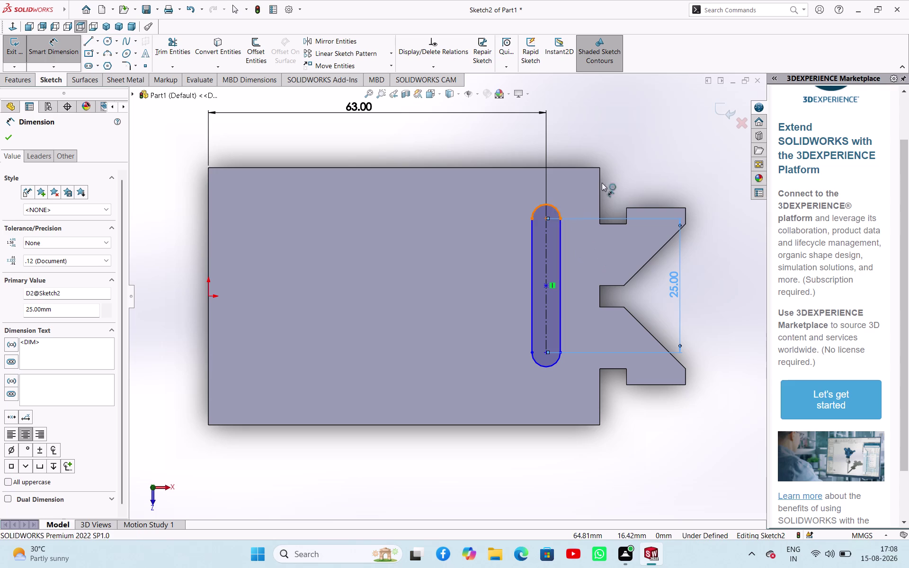
Give the slot's rounded end a 3 mm radius and exit the sketch.
click(634, 165)
key(3)
key(Return)
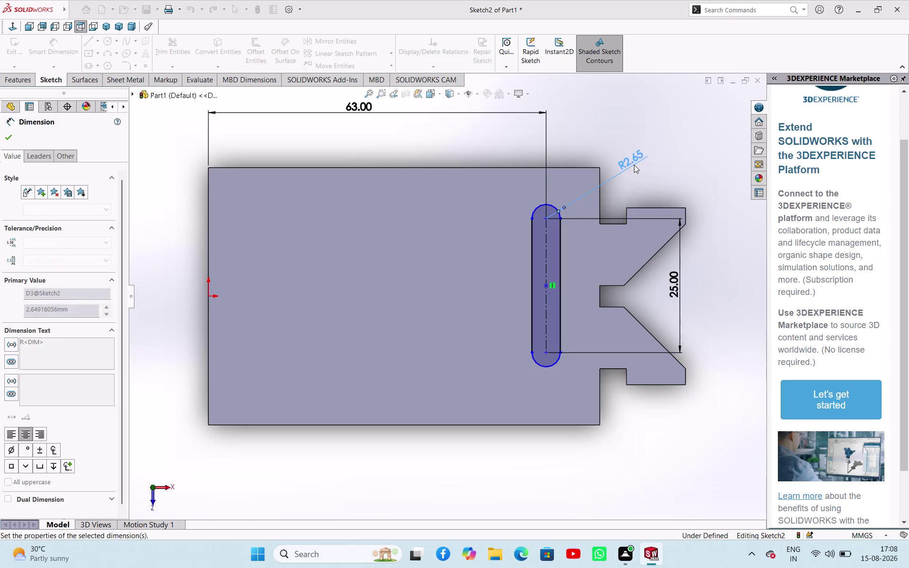
click(15, 132)
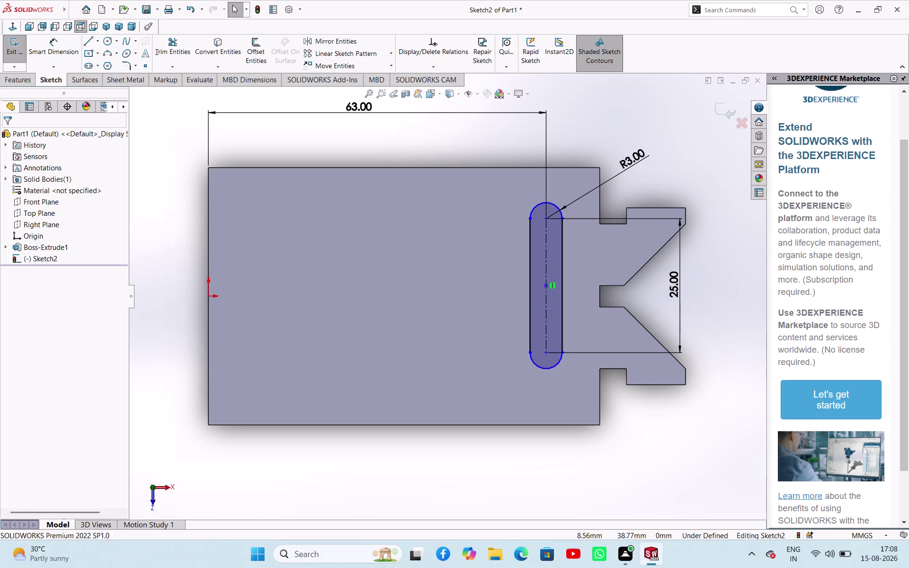
click(12, 53)
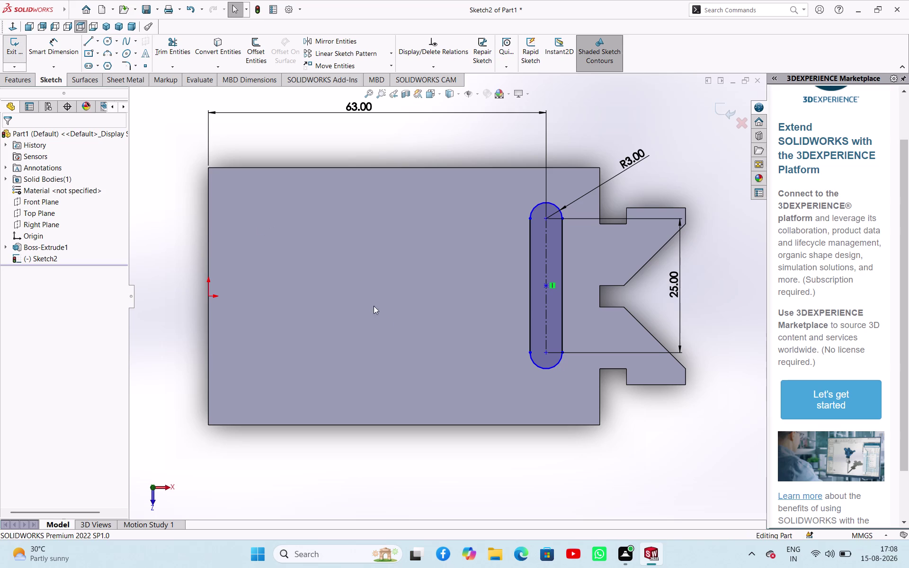
Reopen Sketch2 for editing from the feature tree.
middle_drag(401, 324, 407, 233)
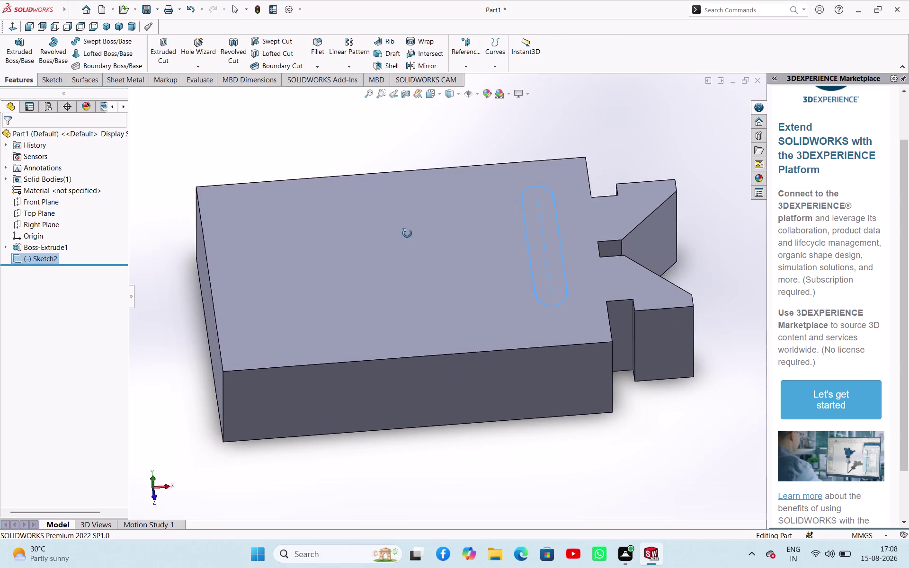
middle_drag(408, 233, 405, 235)
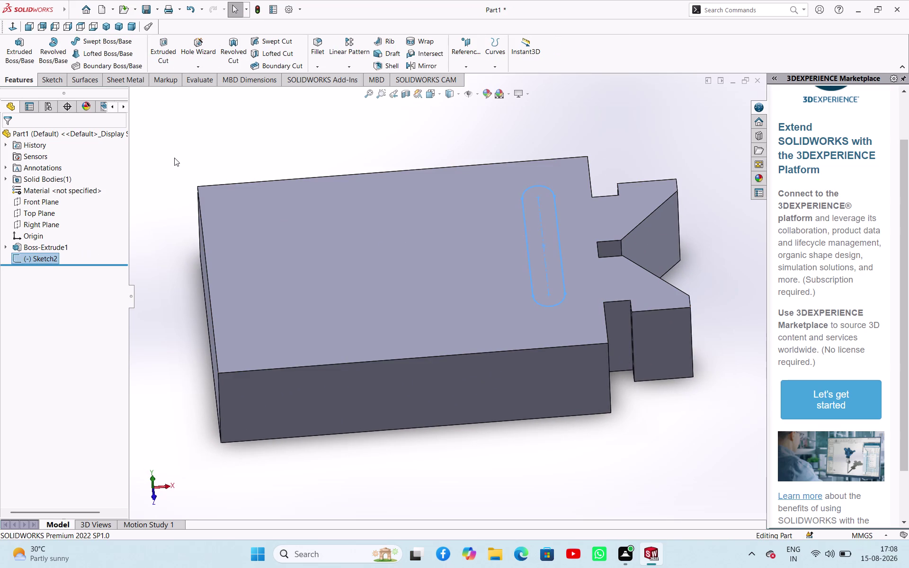
click(40, 260)
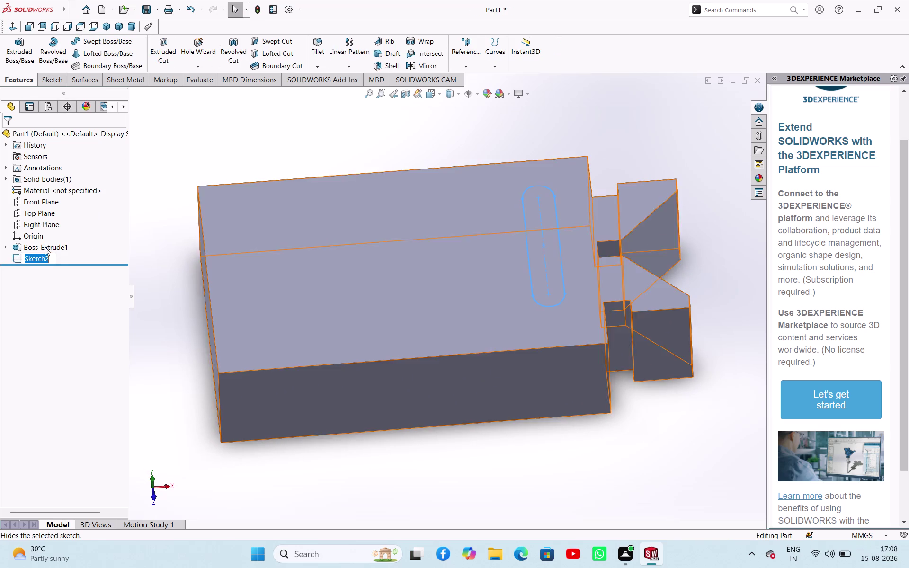
click(166, 171)
click(53, 257)
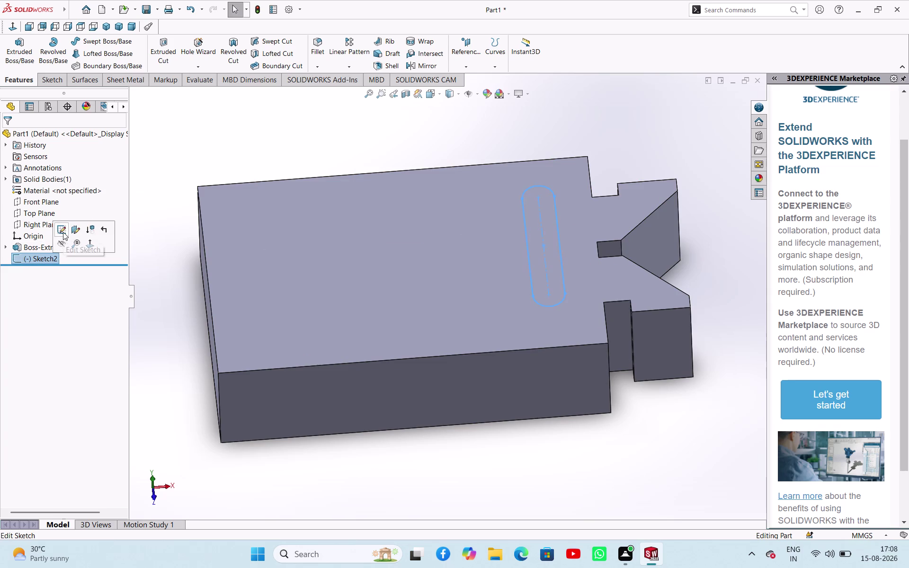
click(63, 232)
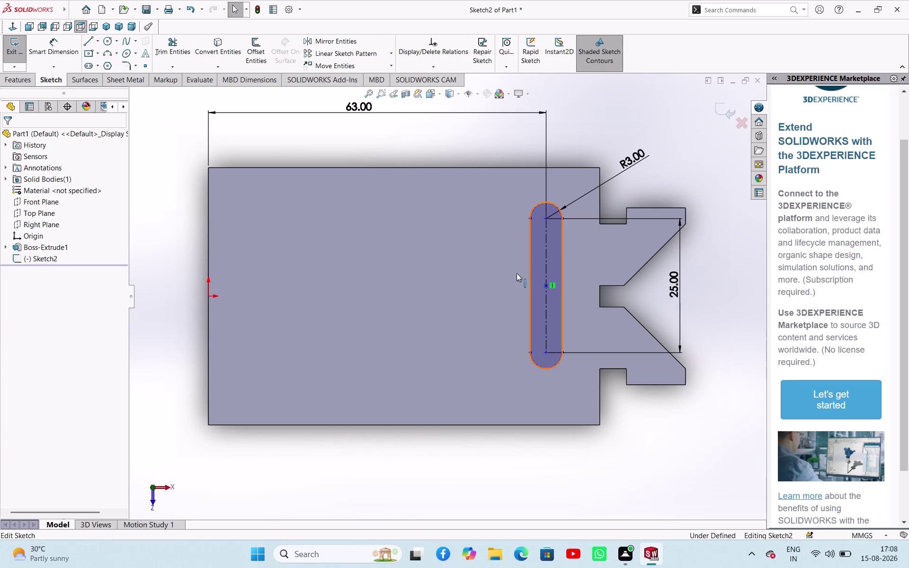
Make the slot centerline vertical, exit Sketch2 and start an Extruded Cut.
right_click(452, 137)
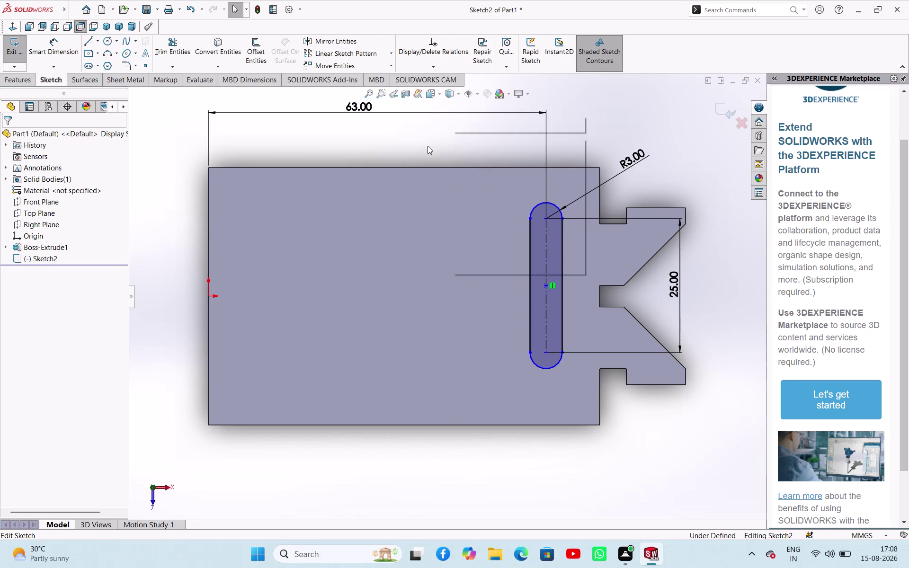
click(418, 145)
click(548, 251)
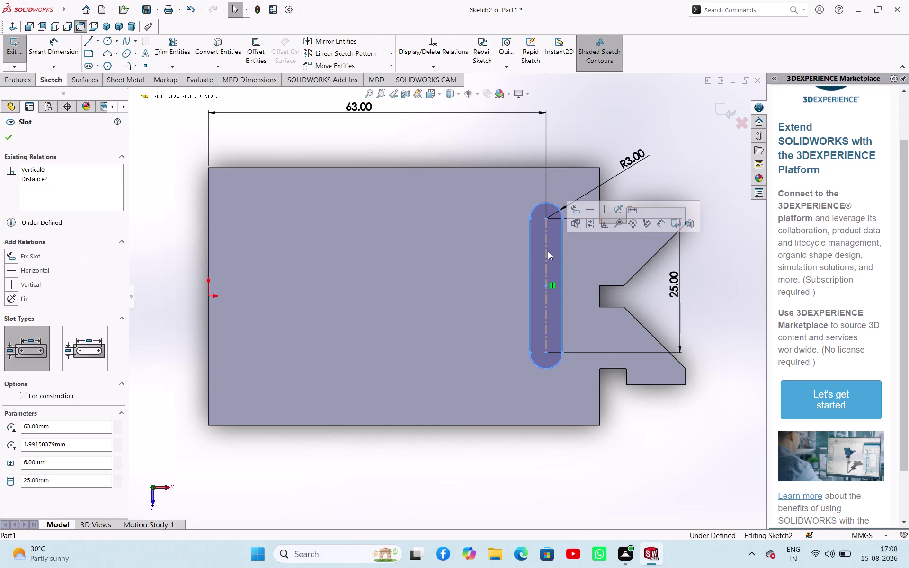
click(601, 213)
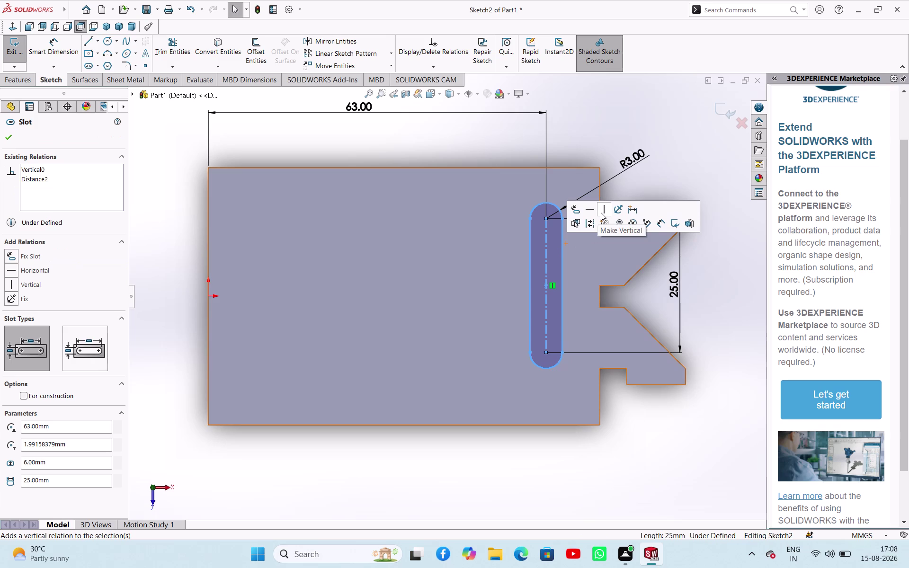
click(7, 139)
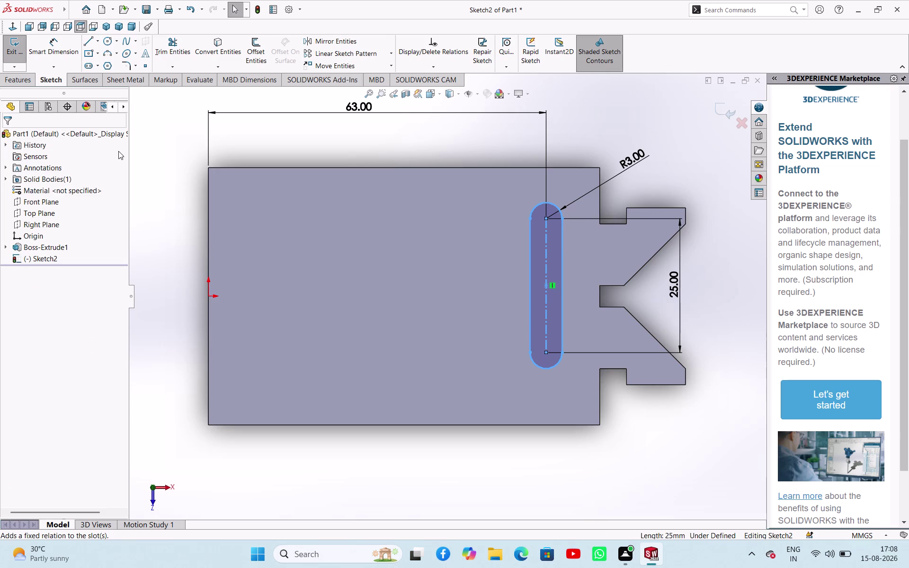
click(164, 170)
click(13, 56)
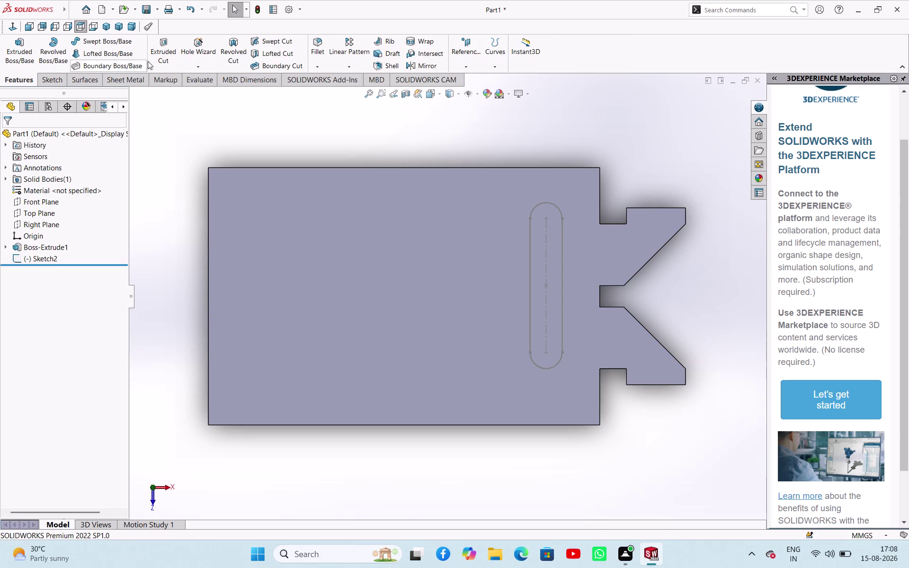
click(165, 60)
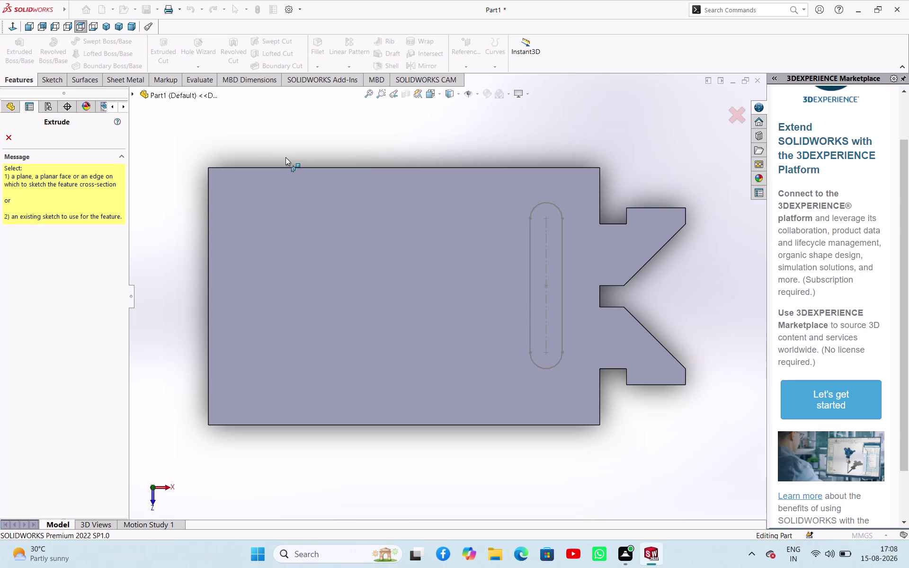
Cut Sketch2's slot 1 mm deep as a Blind extruded cut.
click(529, 271)
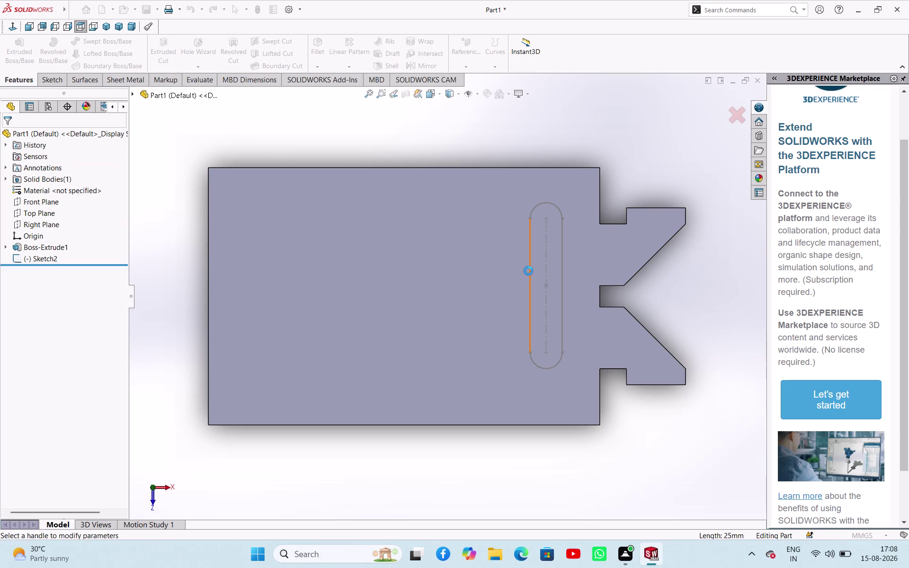
middle_drag(445, 291, 445, 156)
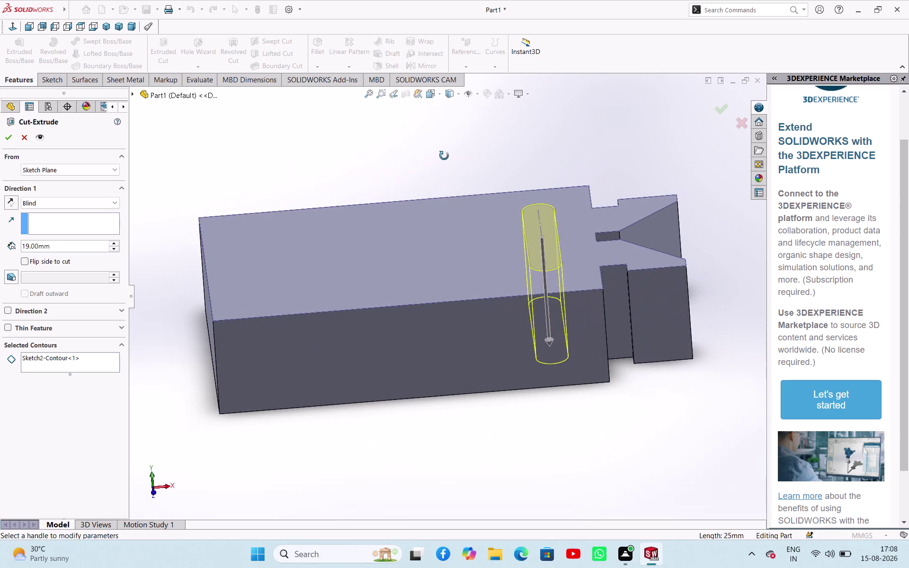
middle_drag(444, 156, 438, 191)
click(67, 248)
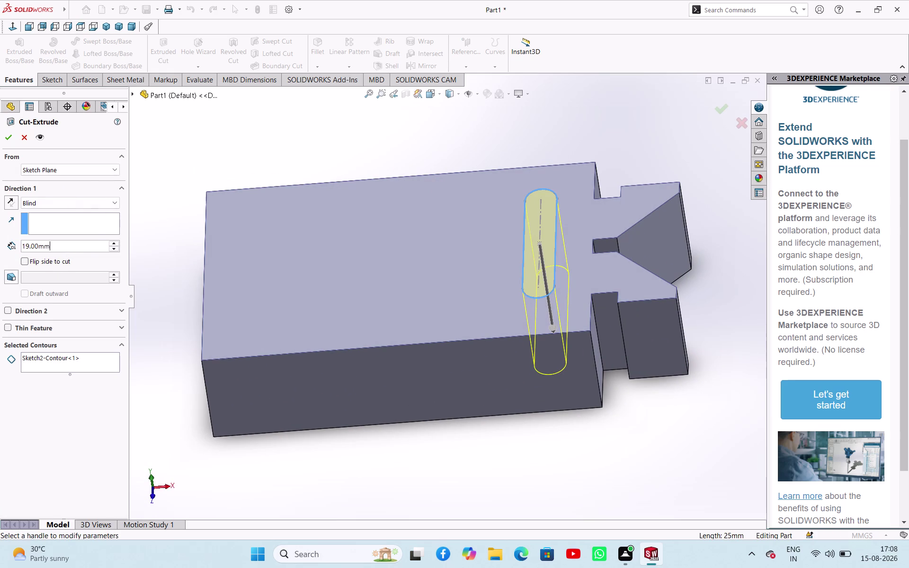
double_click(68, 248)
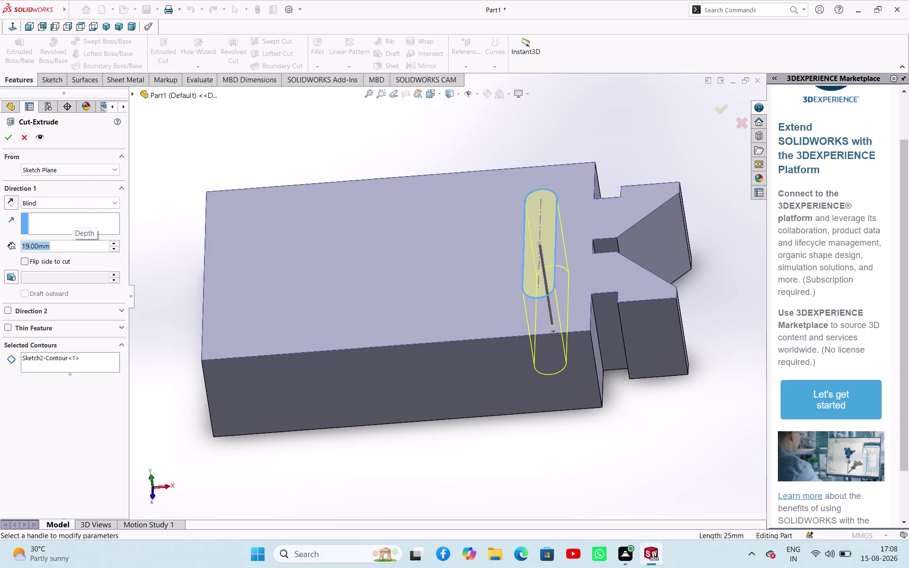
key(1)
key(Return)
click(14, 141)
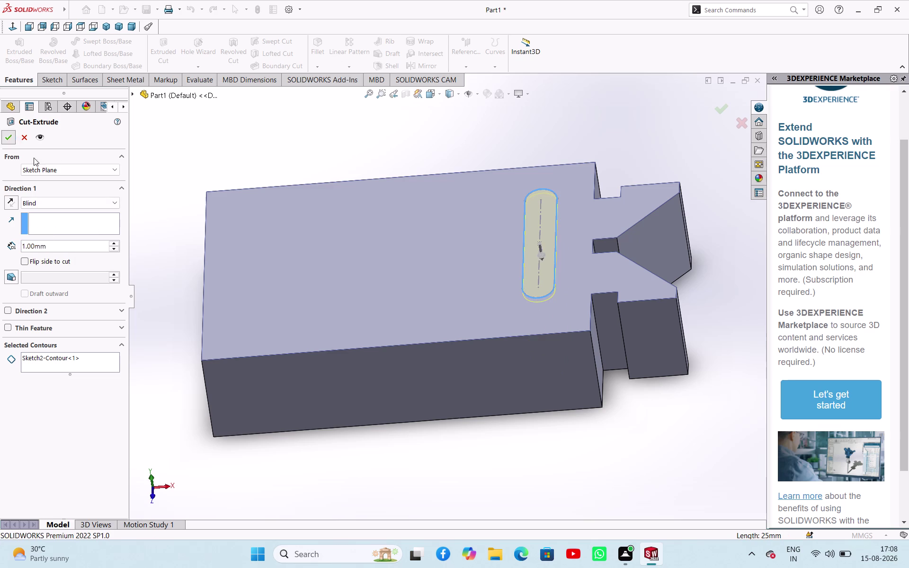
click(345, 148)
middle_drag(410, 189, 430, 141)
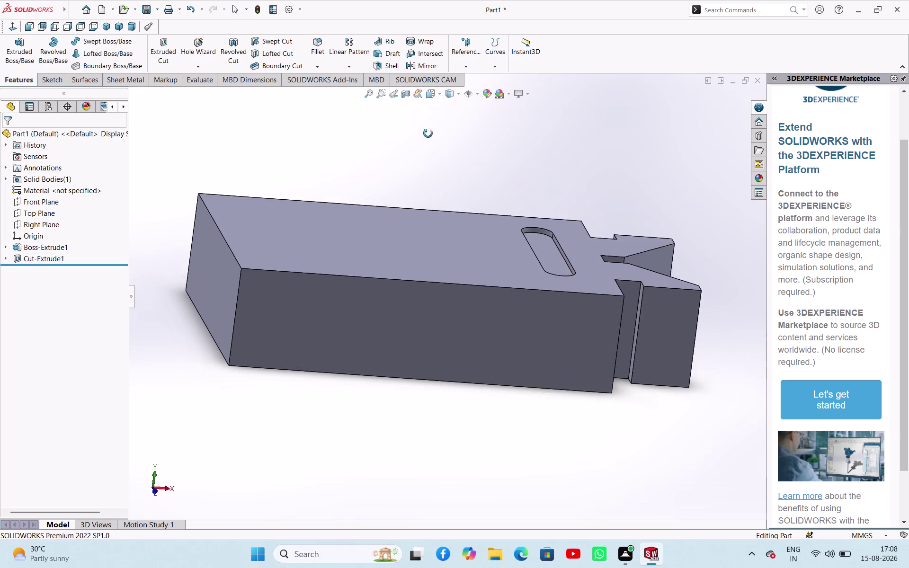
middle_drag(431, 142, 418, 186)
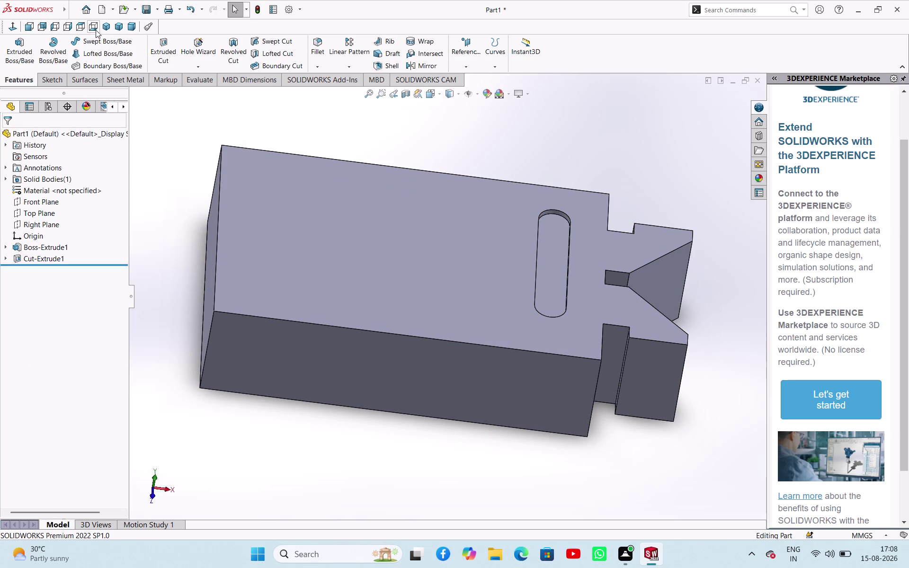
click(105, 28)
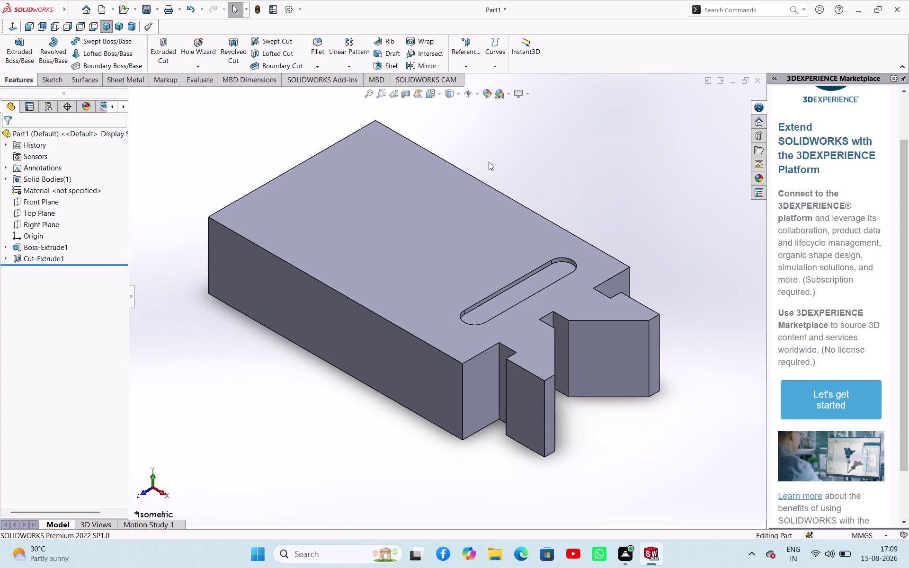
middle_drag(676, 253, 688, 305)
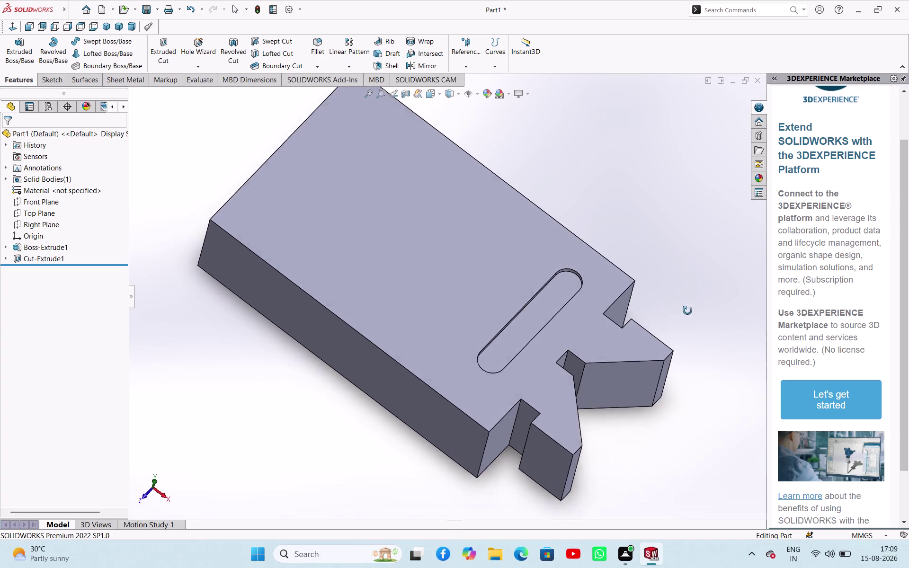
middle_drag(687, 305, 689, 348)
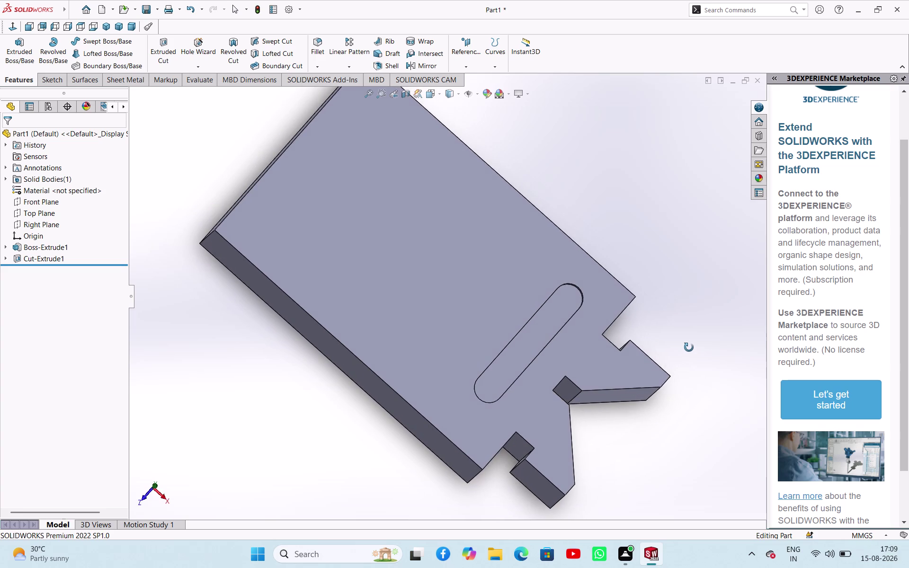
middle_drag(689, 348, 691, 347)
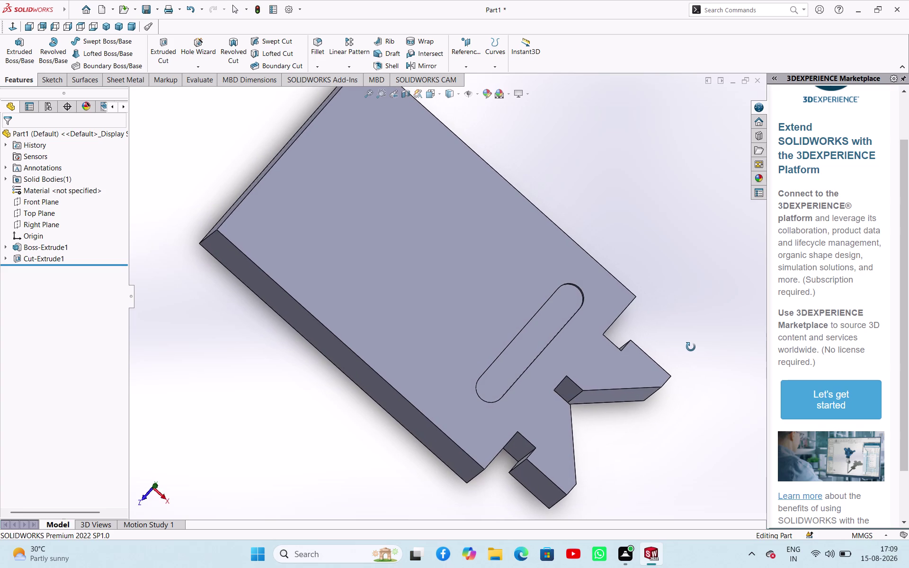
middle_drag(691, 347, 694, 342)
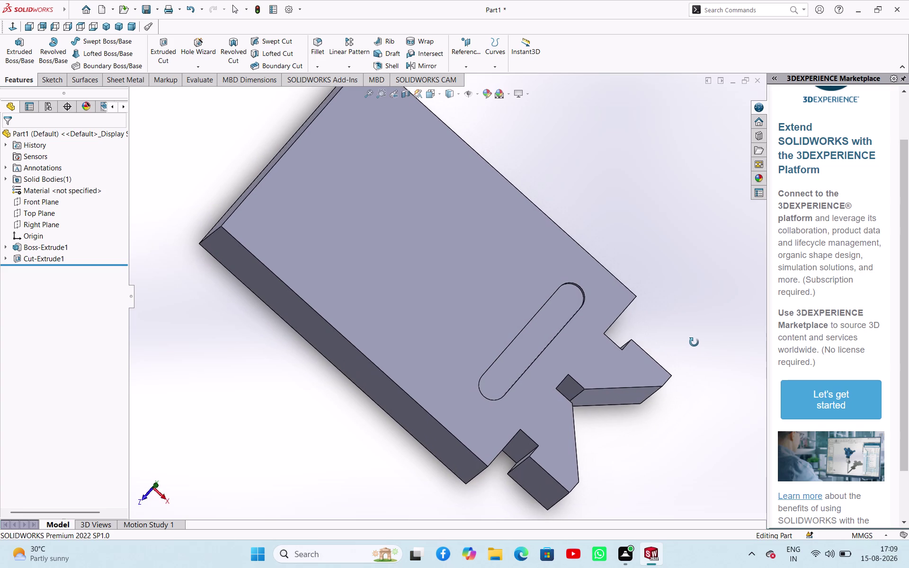
middle_drag(694, 343, 690, 333)
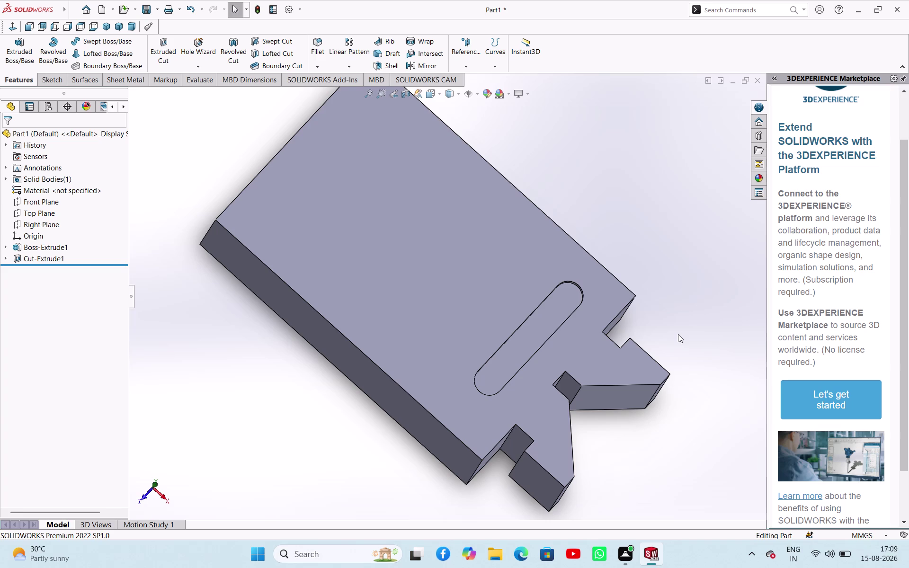
scroll(up, 3)
middle_drag(608, 270, 612, 269)
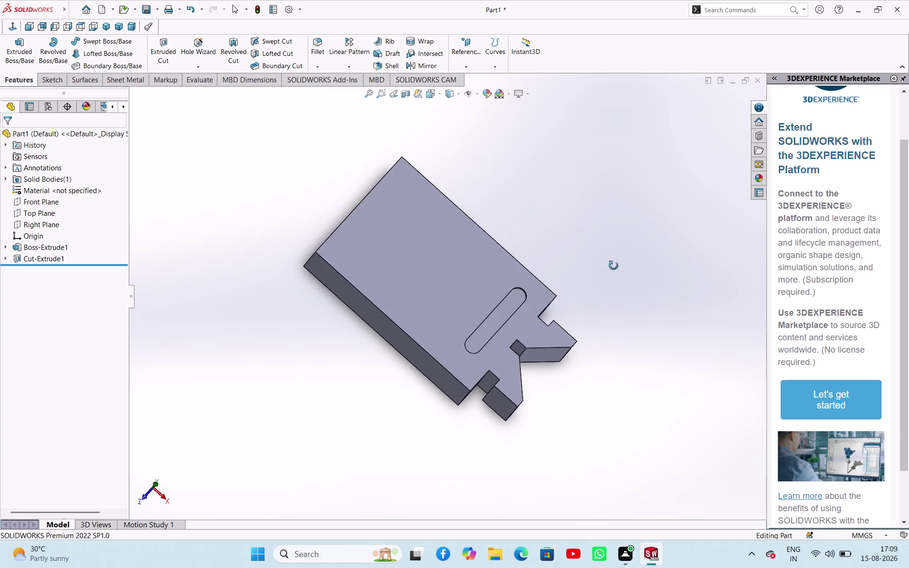
middle_drag(612, 270, 667, 130)
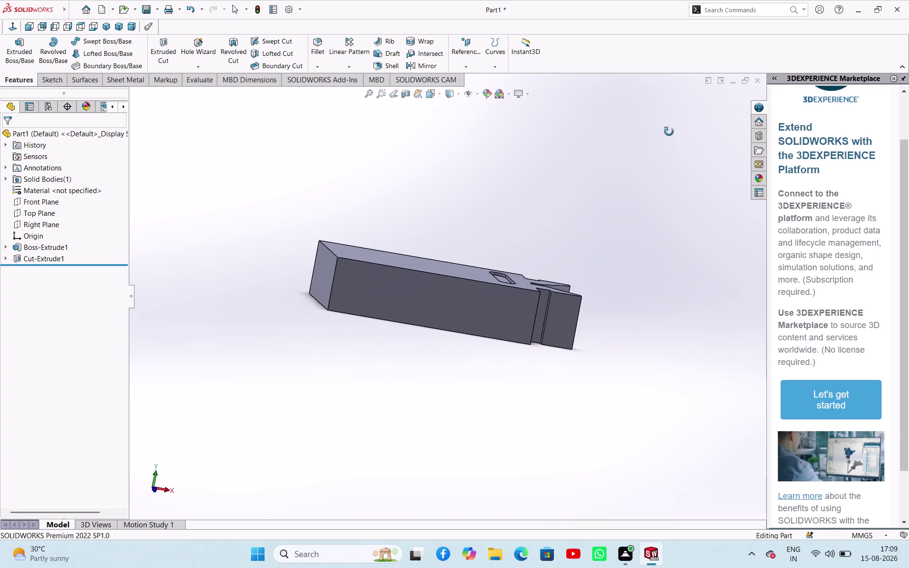
middle_drag(667, 131, 669, 132)
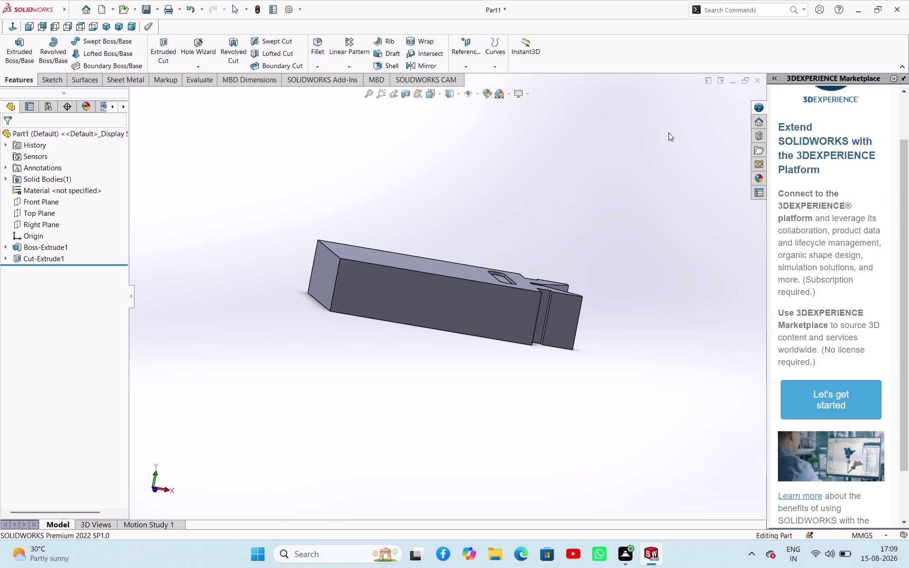
click(254, 160)
click(318, 278)
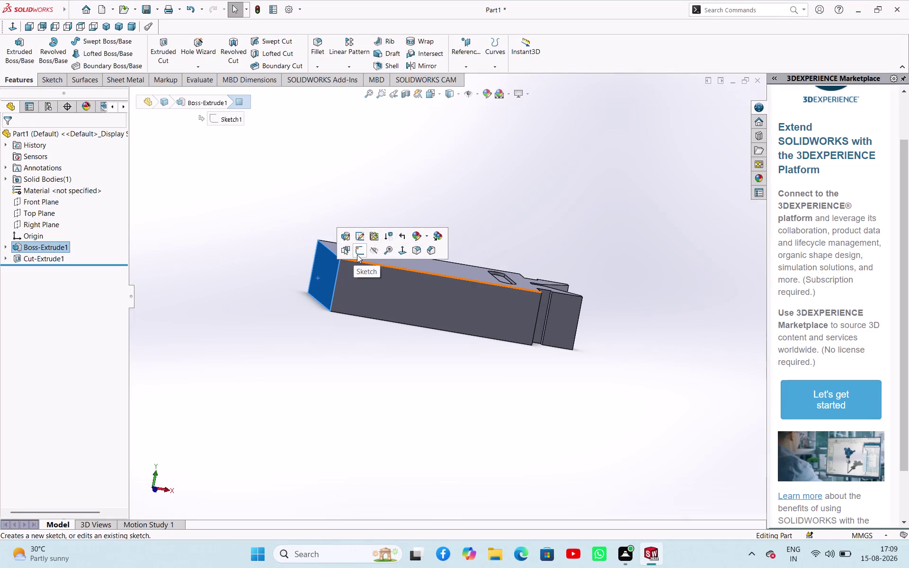
click(380, 169)
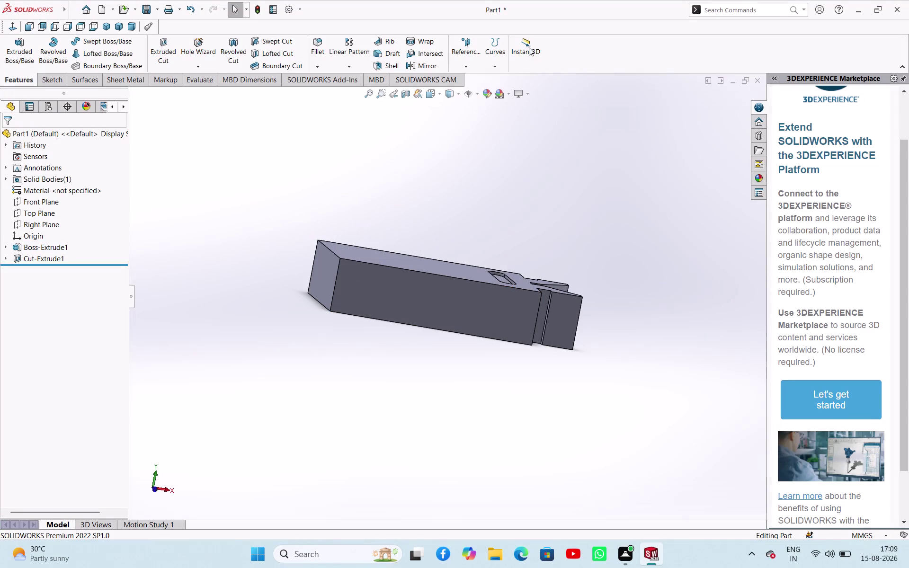
Start a reference plane on the block's end face at a 50 mm offset.
click(464, 64)
click(468, 75)
click(330, 268)
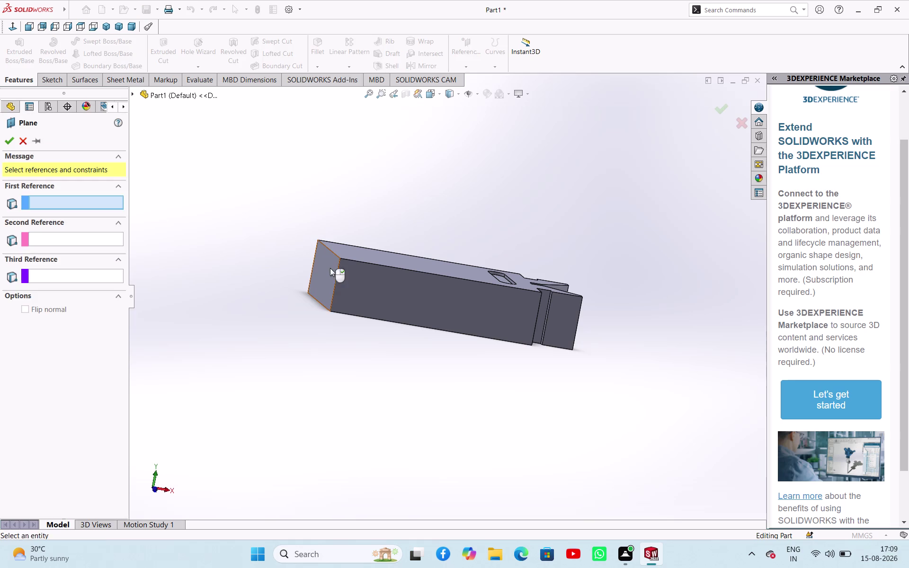
middle_drag(447, 175, 435, 174)
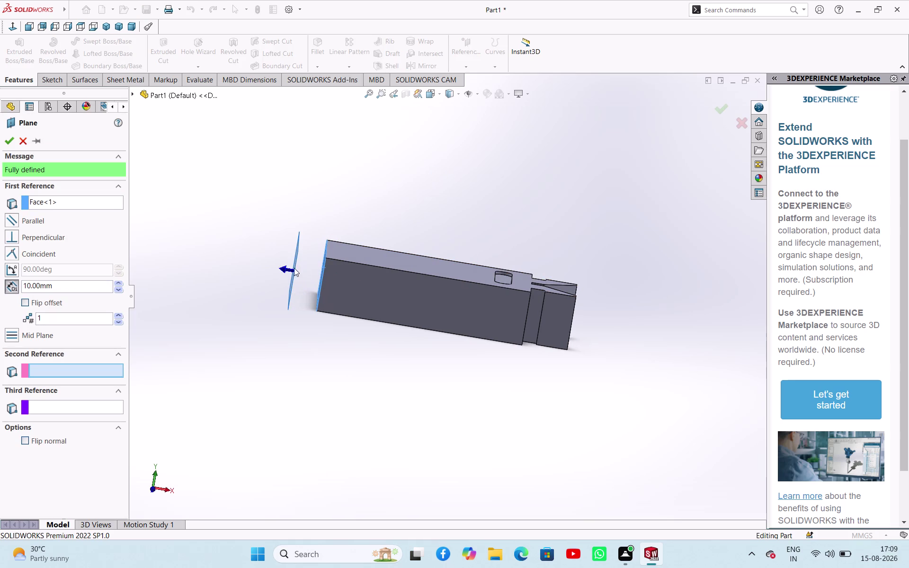
click(284, 269)
drag(284, 269, 329, 277)
double_click(68, 283)
text(5)
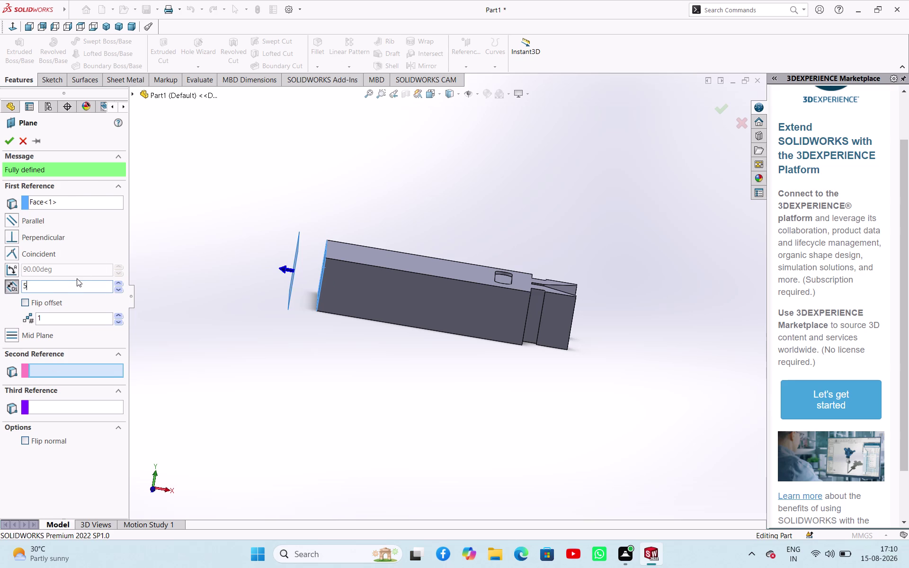
text(0)
click(196, 269)
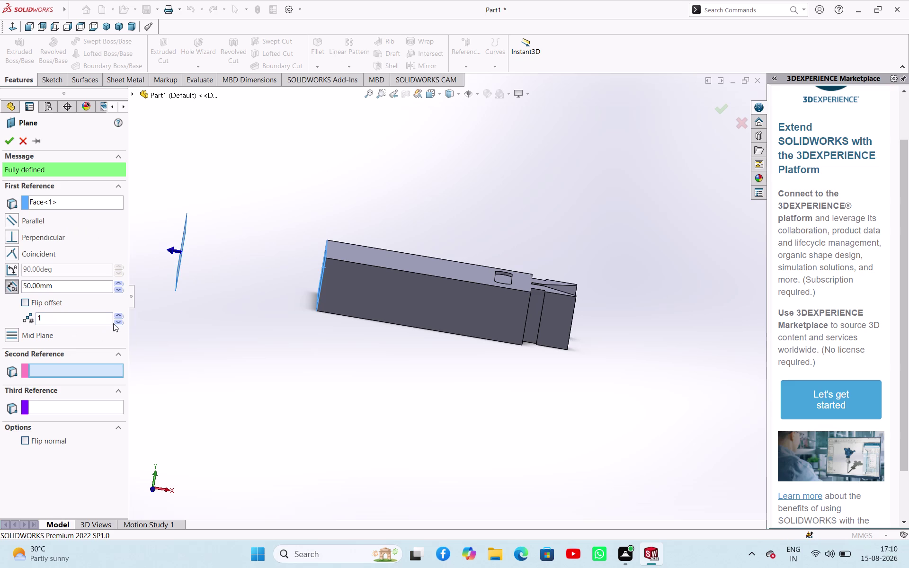
Reverse the plane offset and reduce it through 20 mm down to 0 mm.
click(22, 285)
key(minus)
click(196, 317)
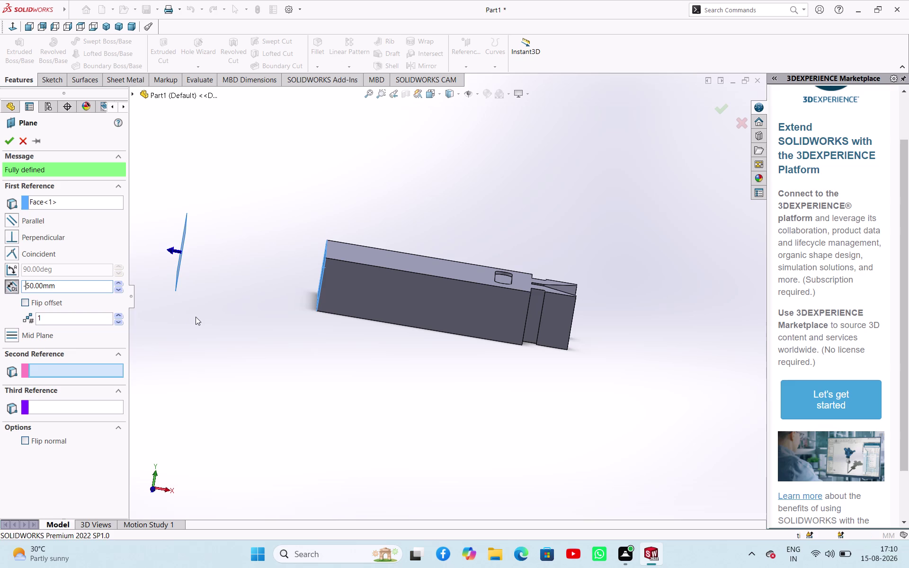
click(170, 346)
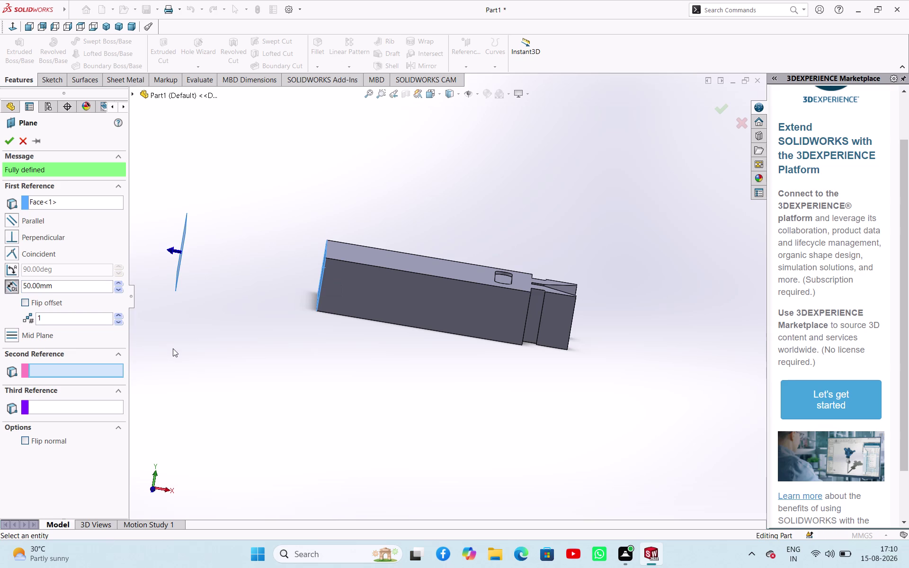
click(117, 291)
triple_click(116, 290)
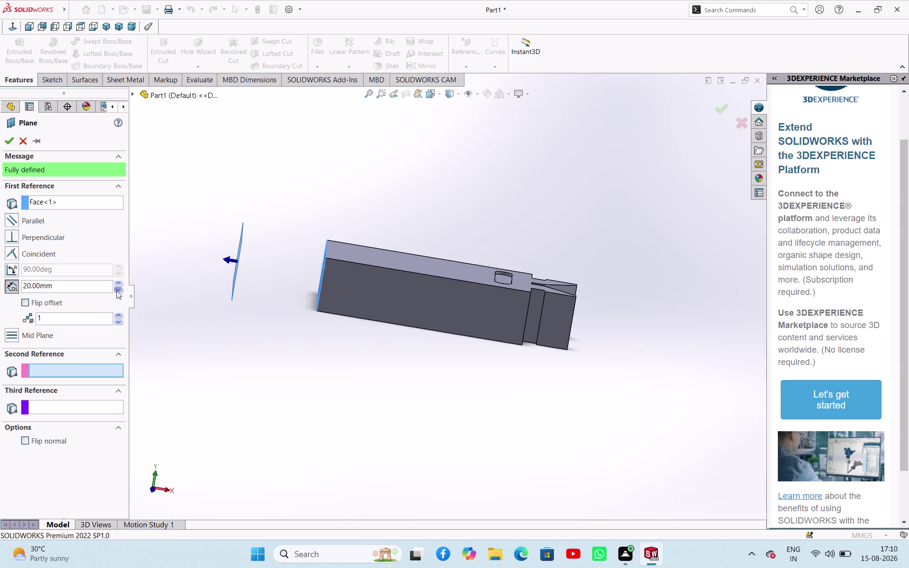
triple_click(116, 291)
double_click(117, 291)
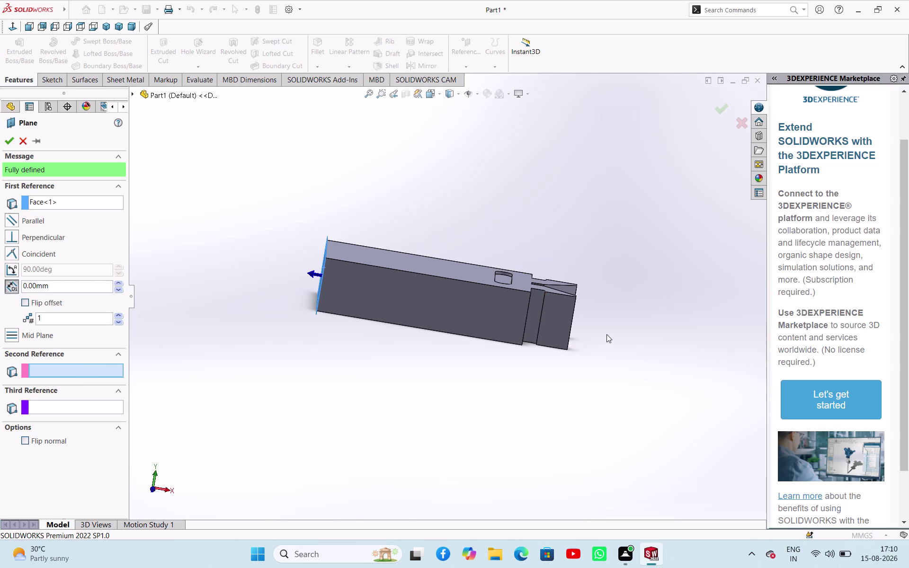
Add the inner notch face as a second reference, then cancel the plane.
middle_drag(607, 333, 549, 344)
click(497, 321)
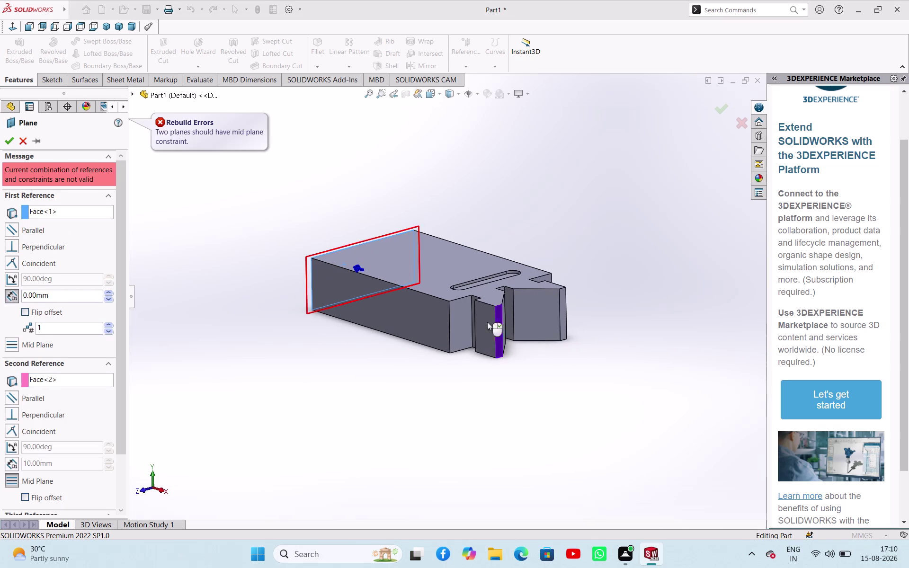
click(26, 146)
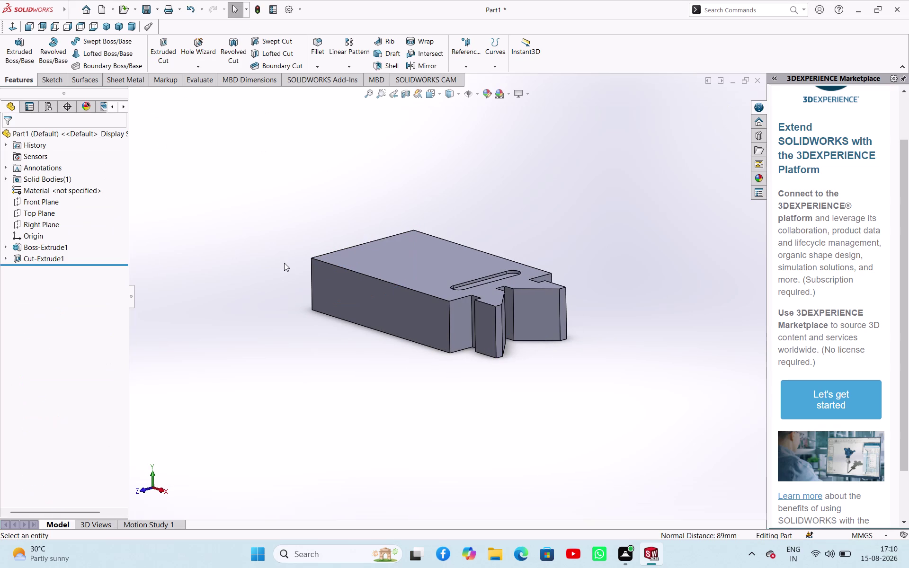
click(280, 263)
middle_drag(205, 167, 315, 232)
click(357, 265)
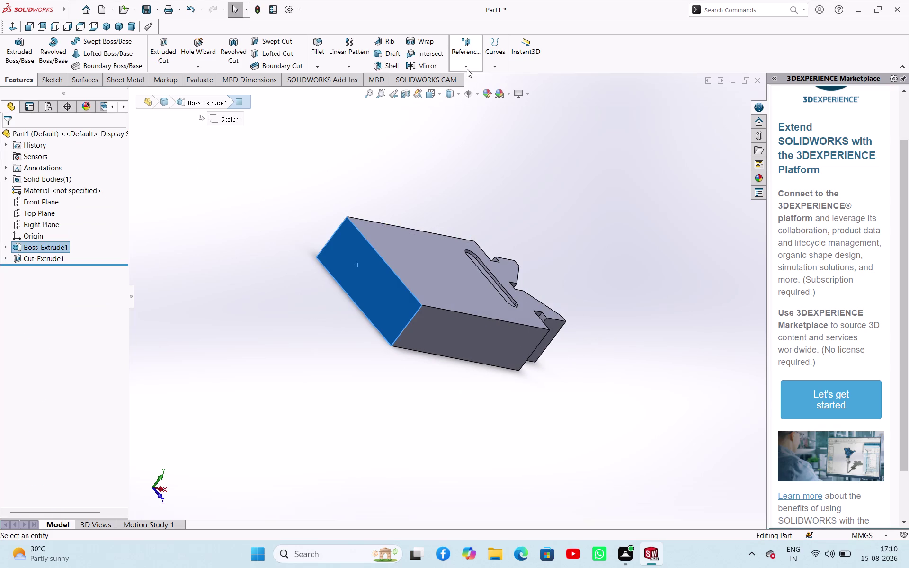
click(466, 68)
click(492, 81)
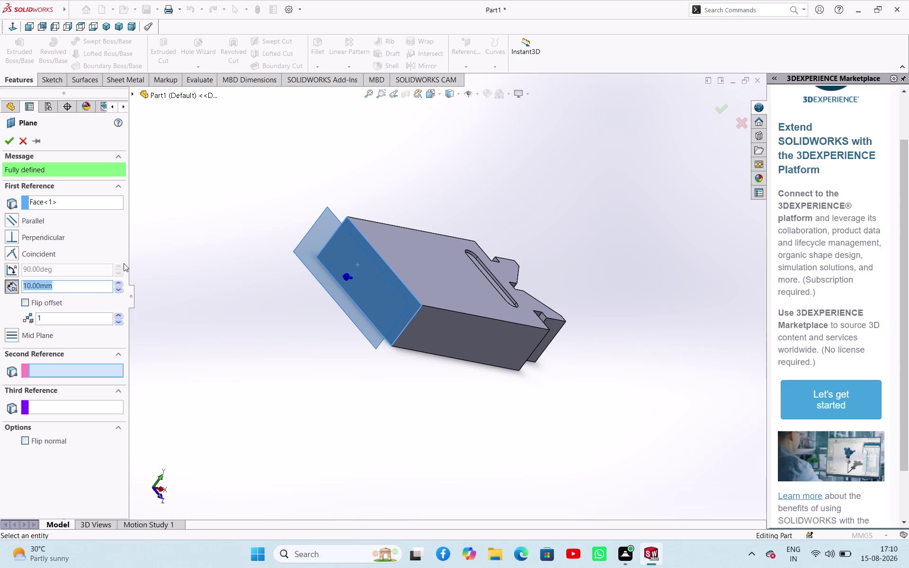
middle_drag(566, 257, 531, 251)
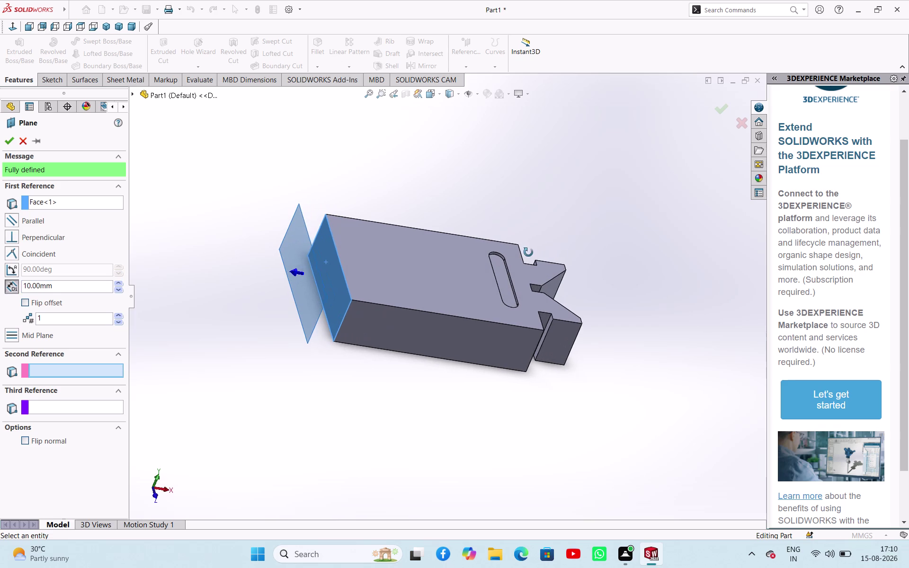
middle_drag(532, 252, 528, 253)
click(24, 147)
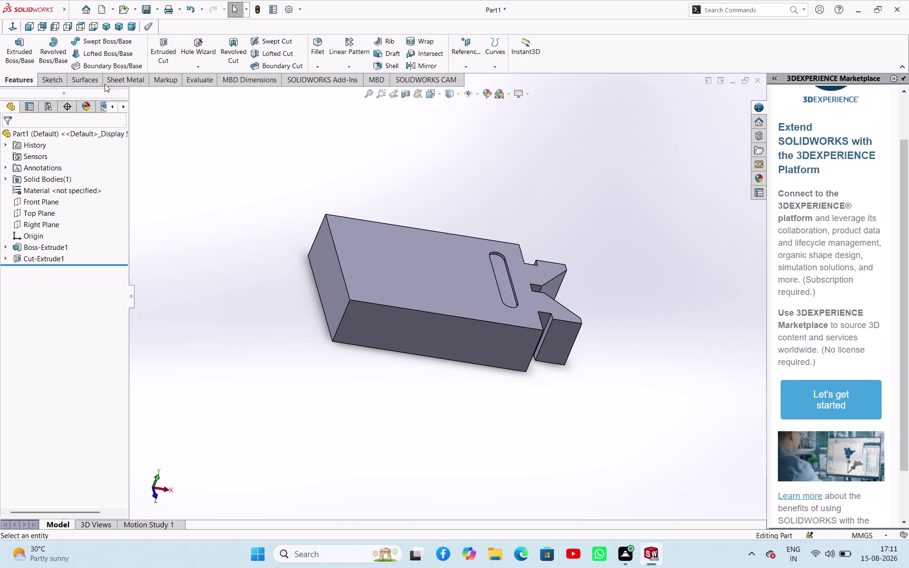
click(160, 78)
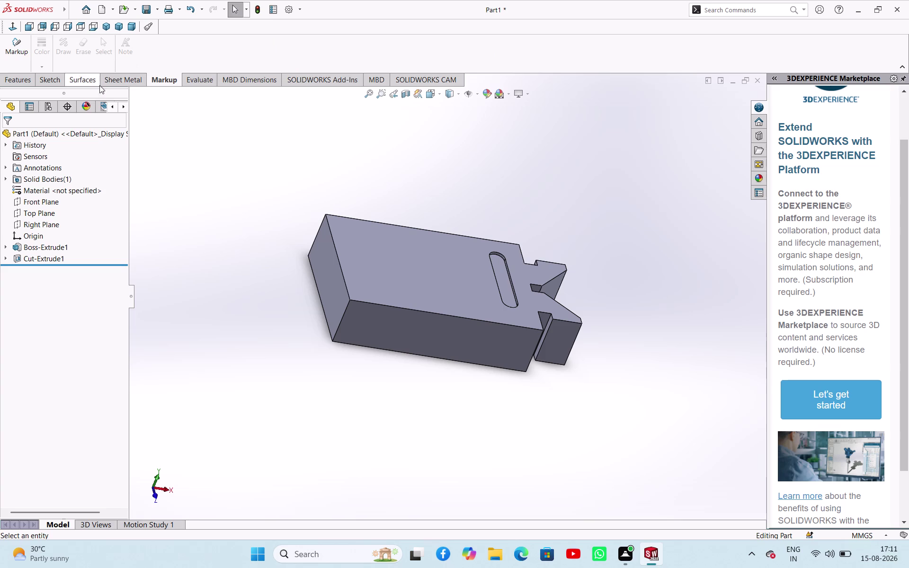
click(21, 82)
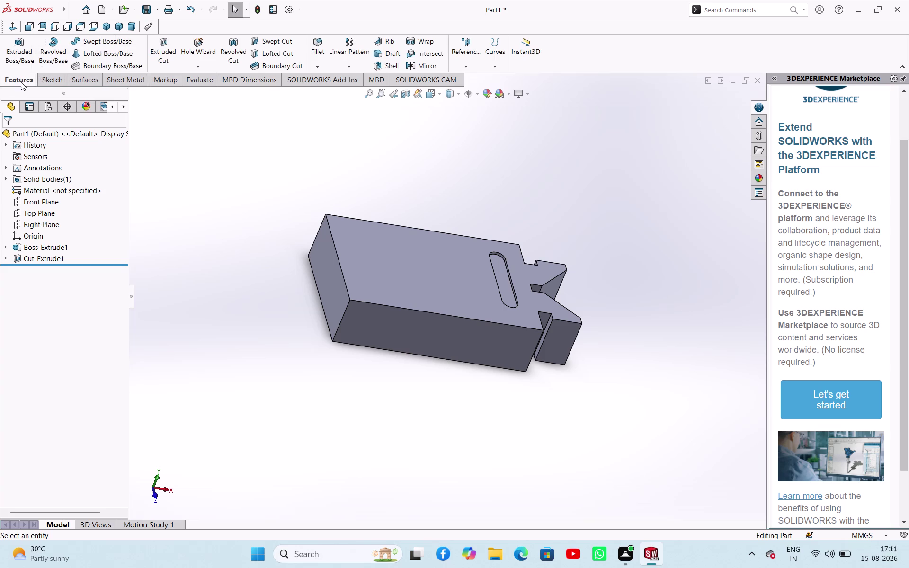
click(198, 74)
click(96, 52)
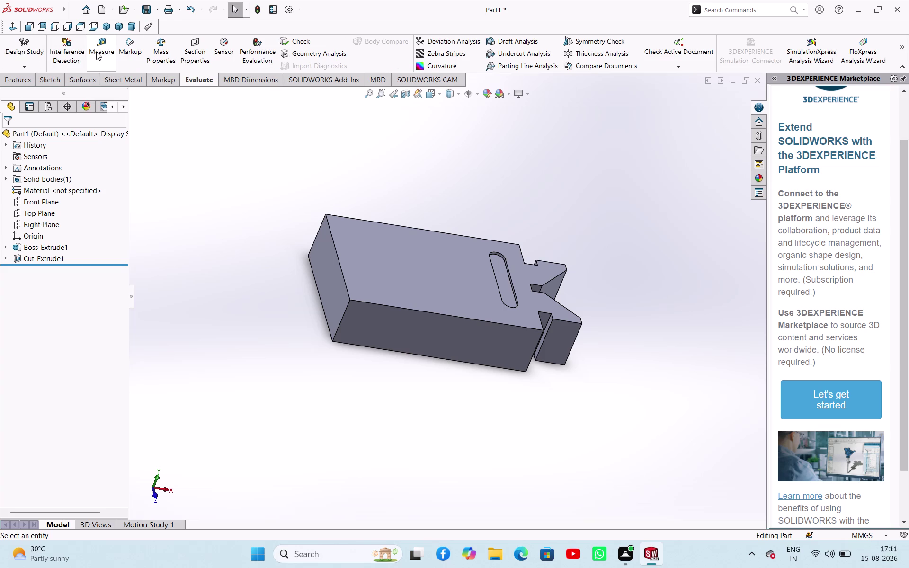
click(548, 364)
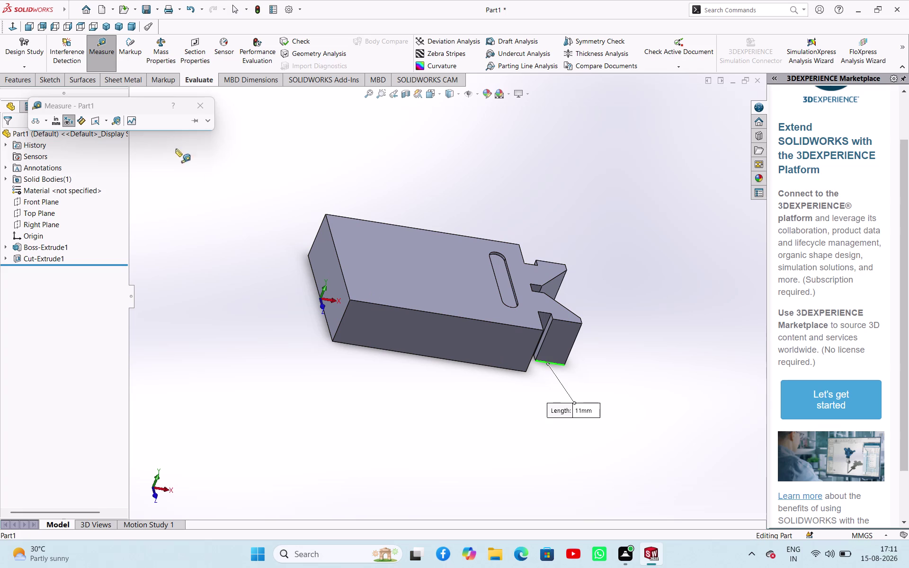
click(188, 103)
click(208, 185)
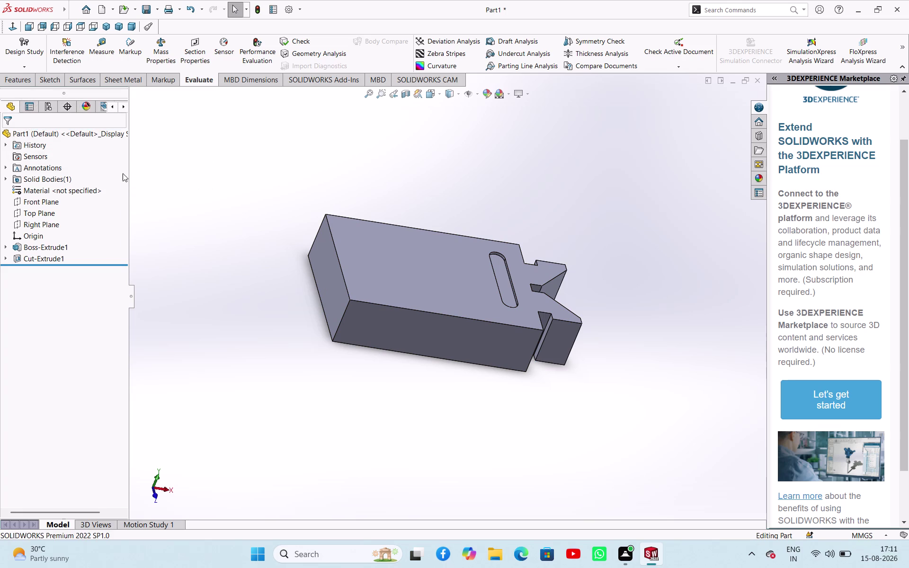
click(21, 81)
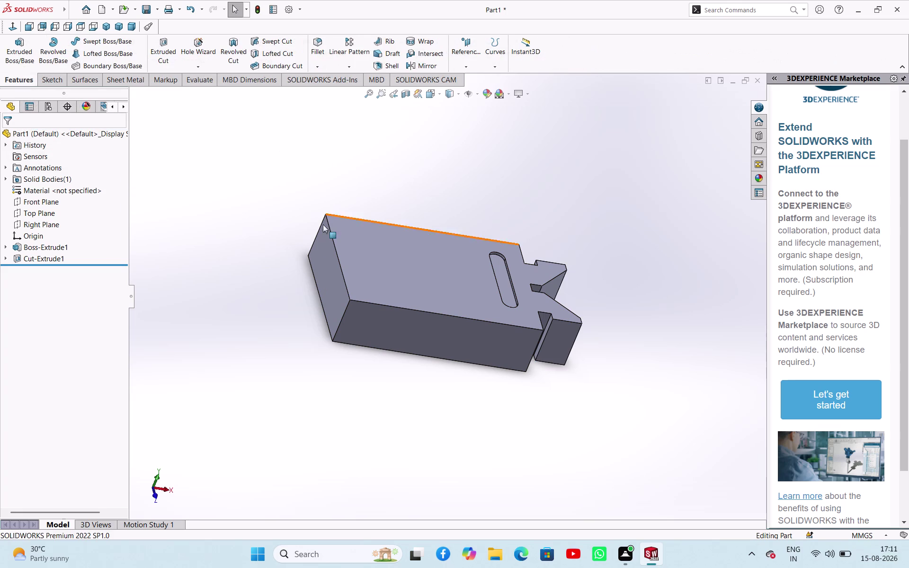
click(330, 266)
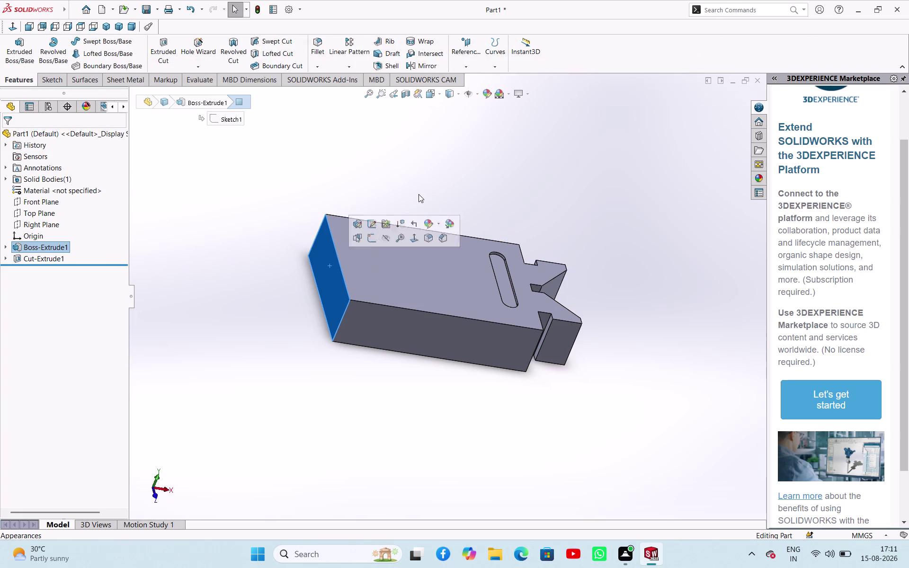
Start a plane on the end face, preview multiple planes, then return to one.
click(474, 63)
click(472, 76)
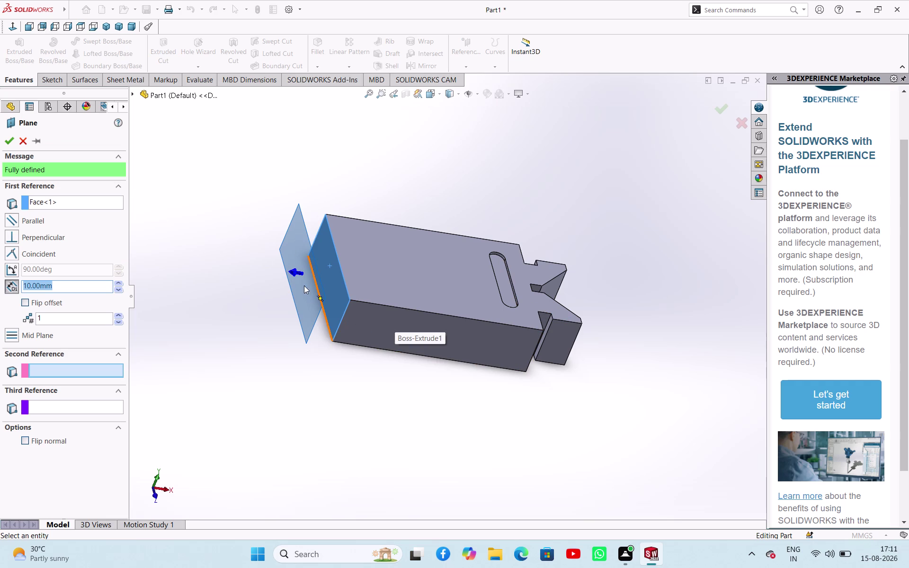
drag(291, 271, 357, 277)
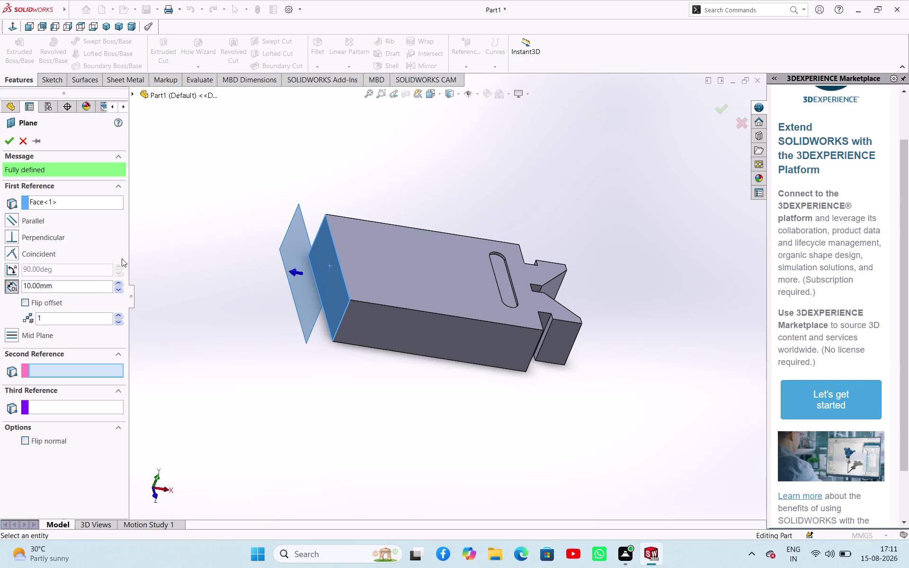
click(118, 316)
triple_click(117, 316)
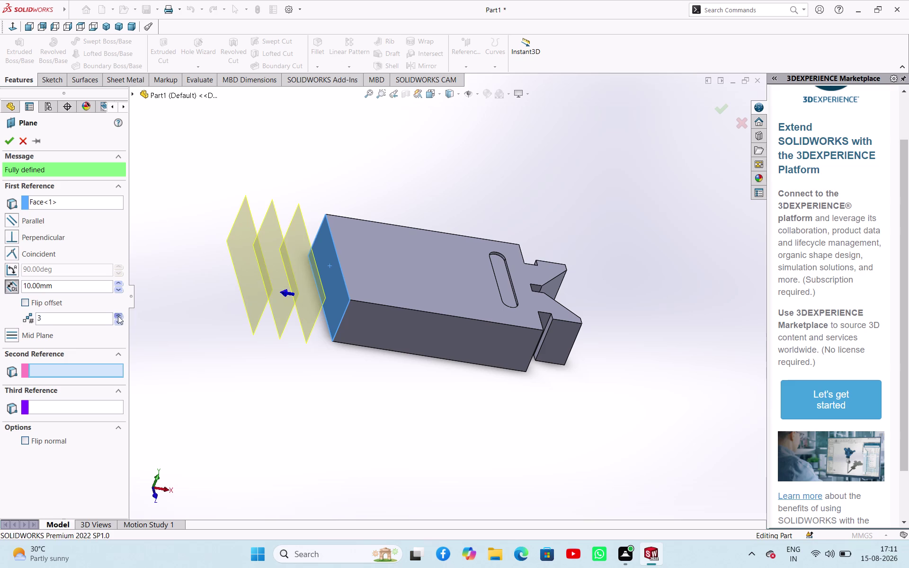
triple_click(118, 321)
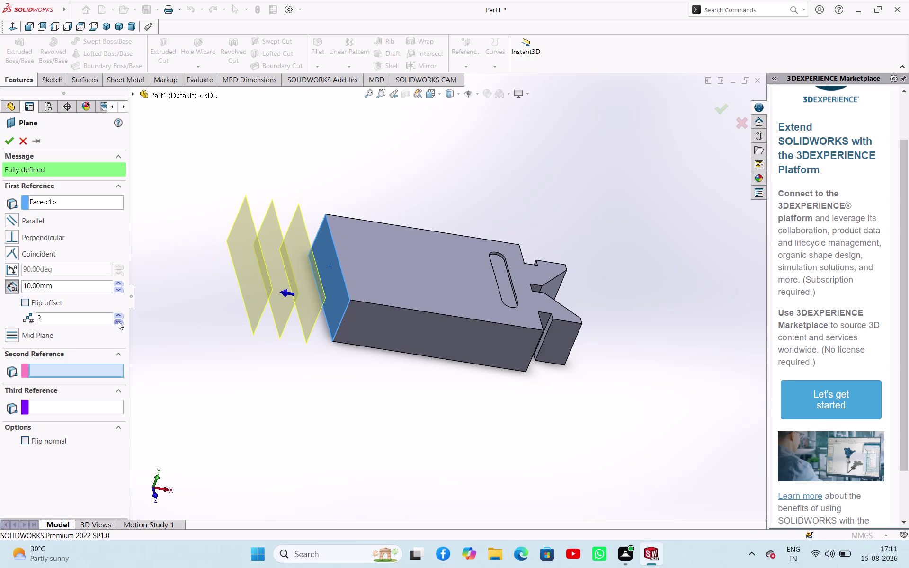
triple_click(118, 322)
double_click(118, 322)
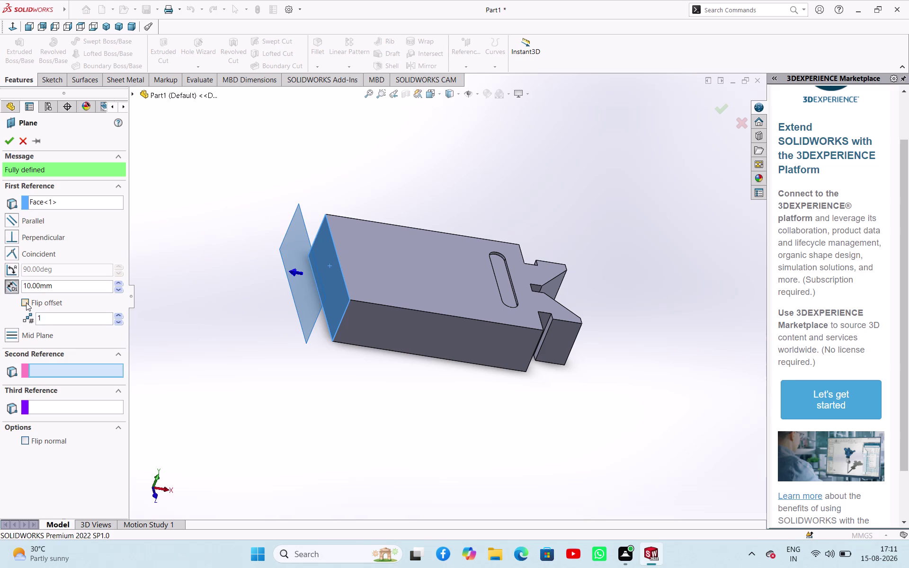
Flip the offset into the block, set it to 50 mm, and accept.
click(26, 302)
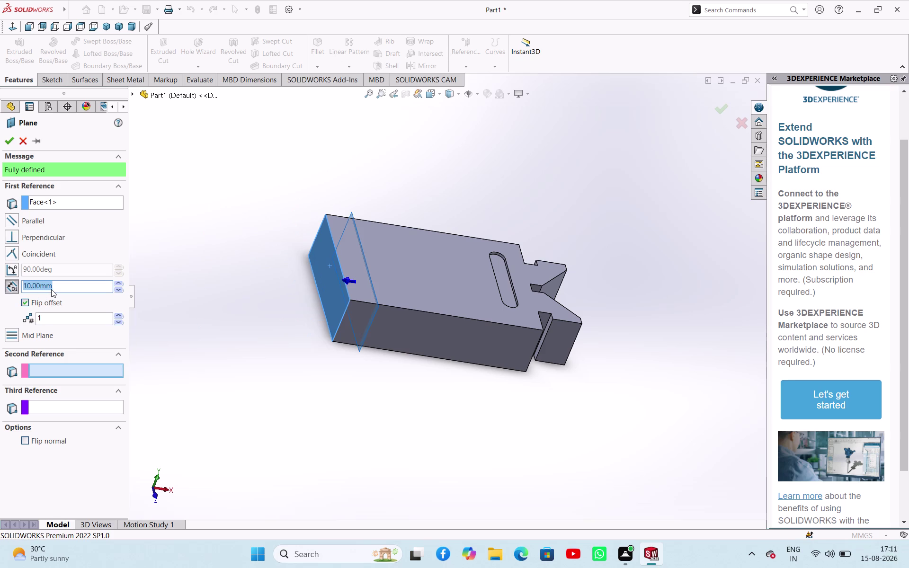
key(5)
key(0)
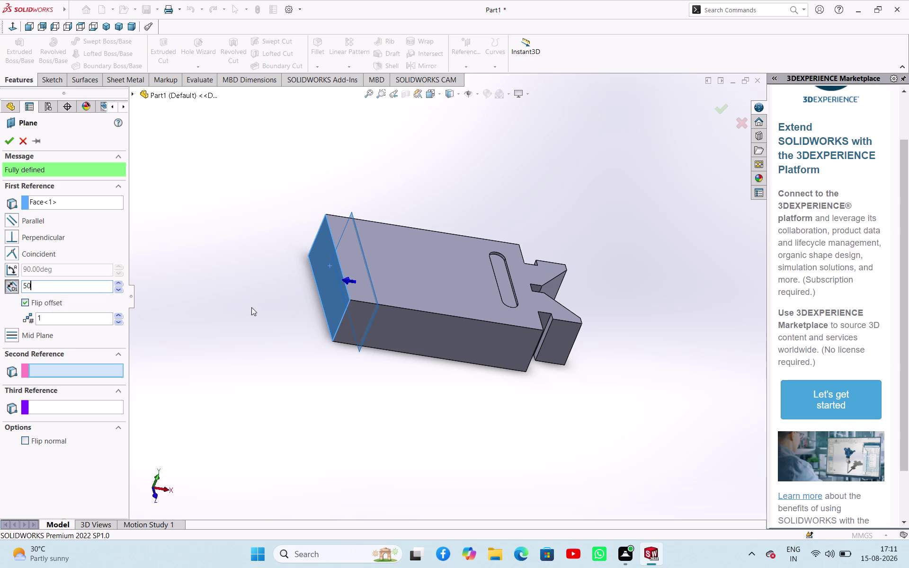
click(251, 308)
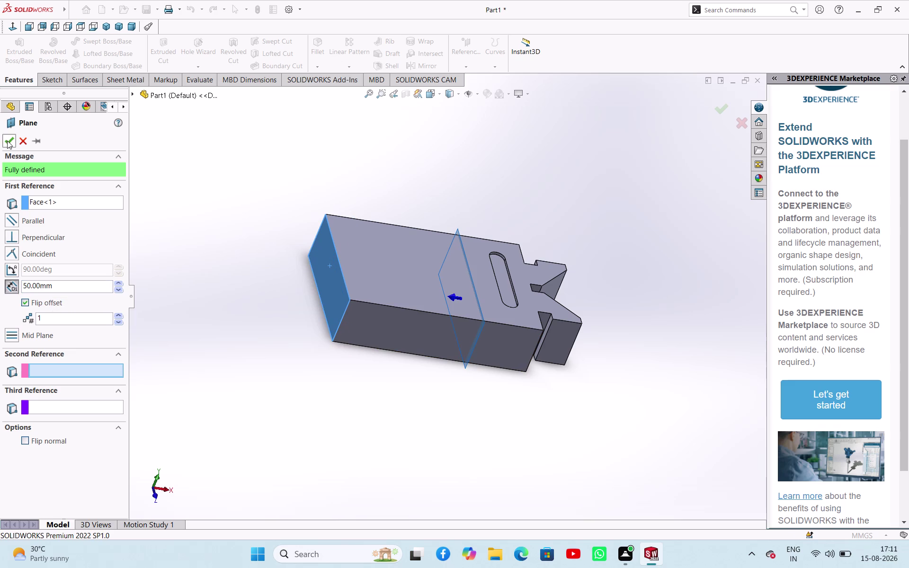
click(8, 141)
click(206, 179)
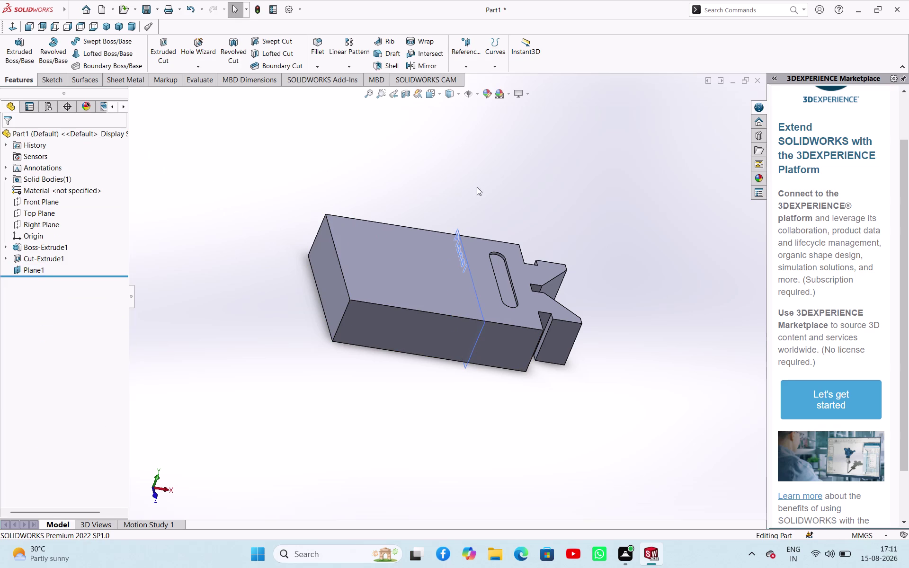
Select and deselect Plane1, then orbit and zoom to inspect the block in 3D.
click(36, 271)
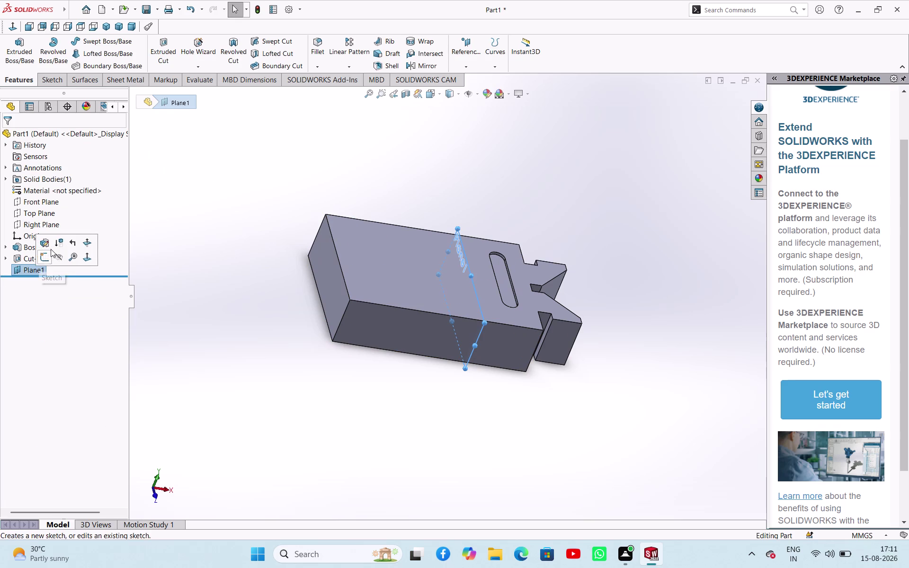
click(46, 255)
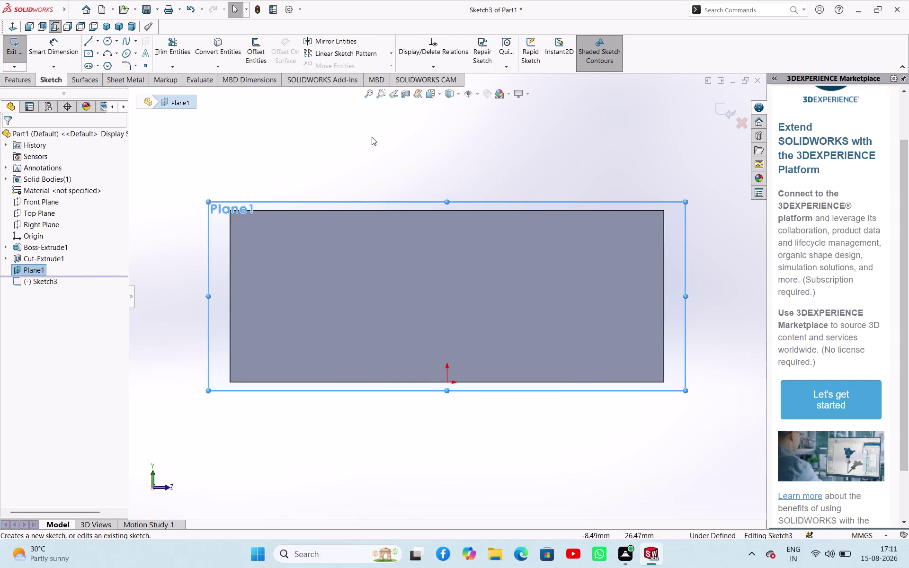
click(373, 133)
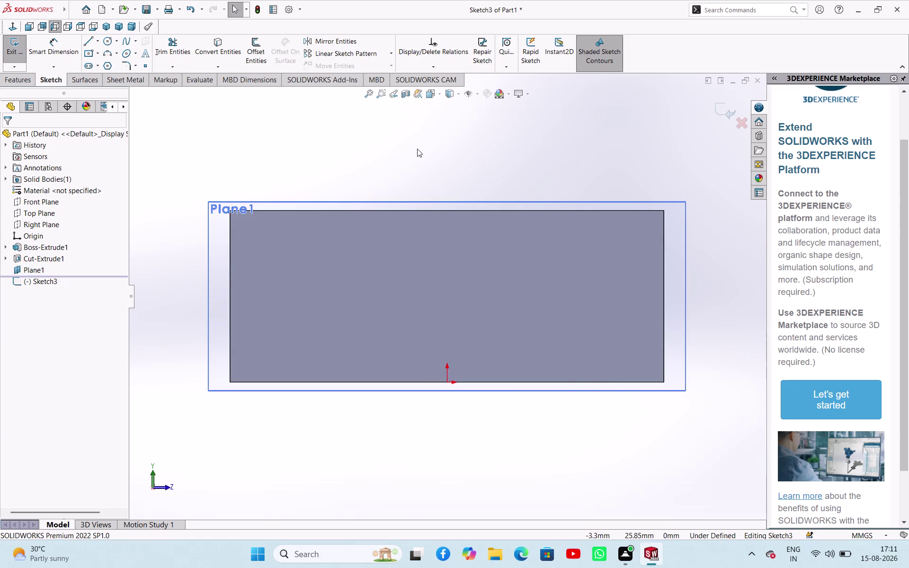
middle_drag(418, 149, 418, 166)
scroll(down, 3)
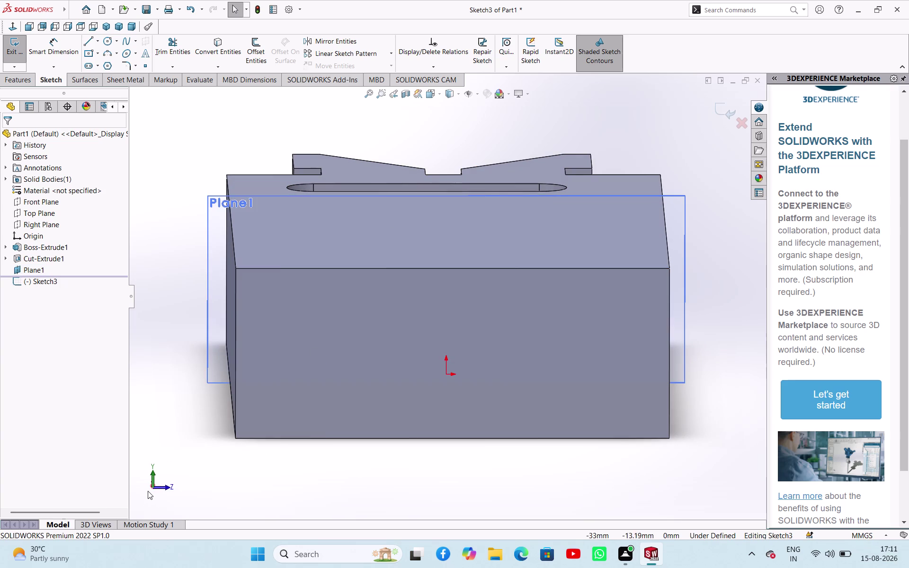
scroll(down, 3)
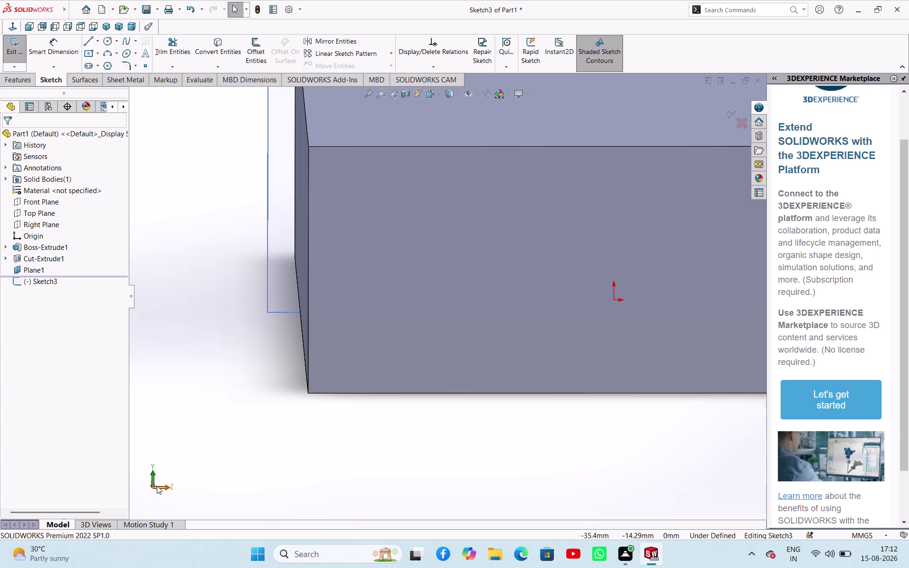
scroll(up, 3)
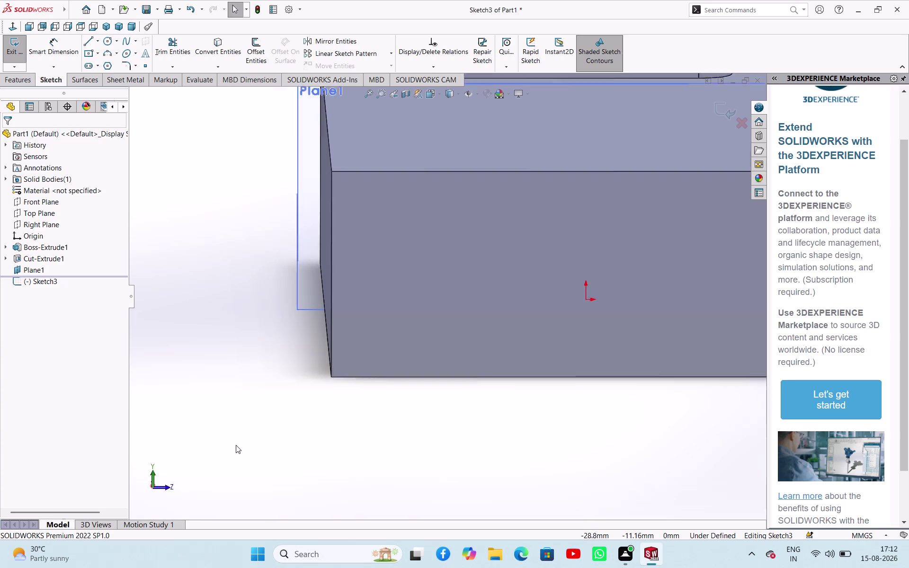
scroll(up, 3)
scroll(up, 3)
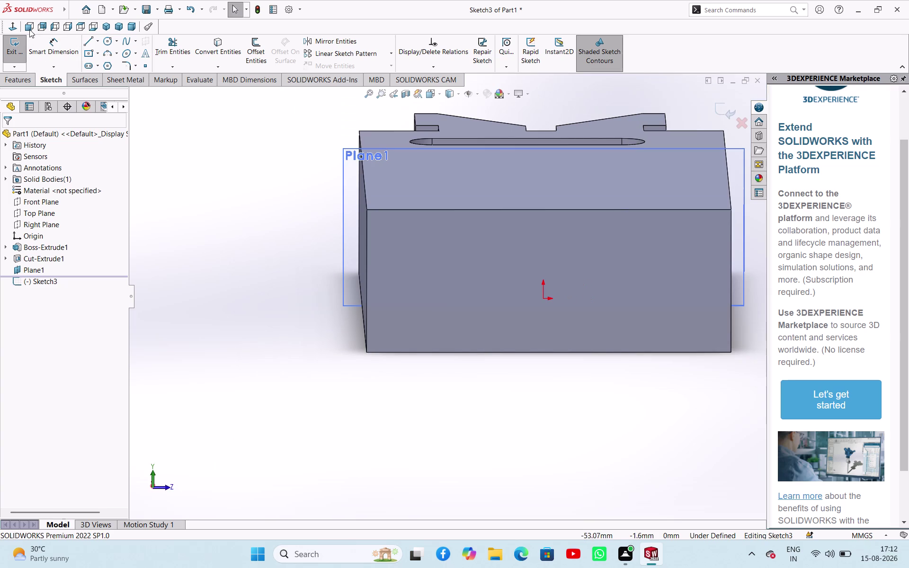
Check the block from Front, Back and Left, then face Plane1 and start Convert Entities.
click(29, 30)
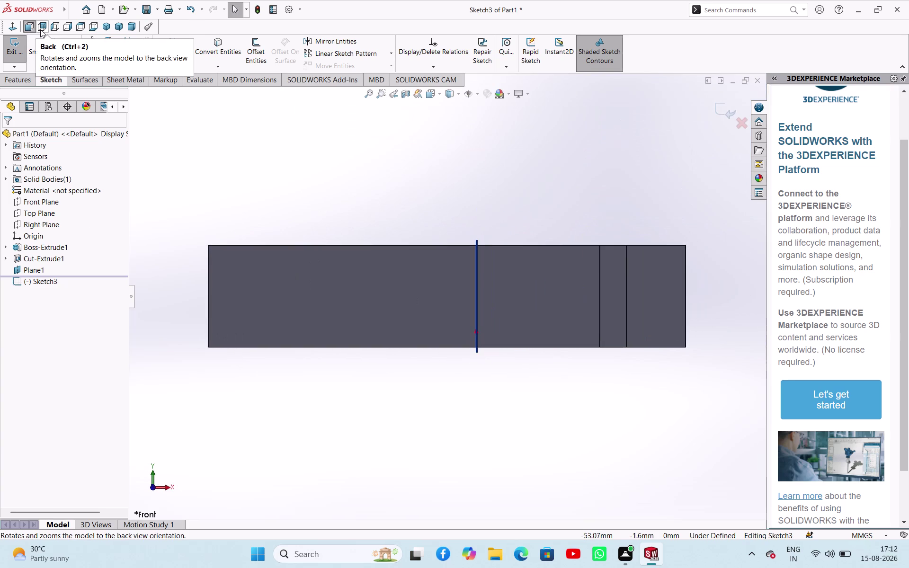
click(40, 29)
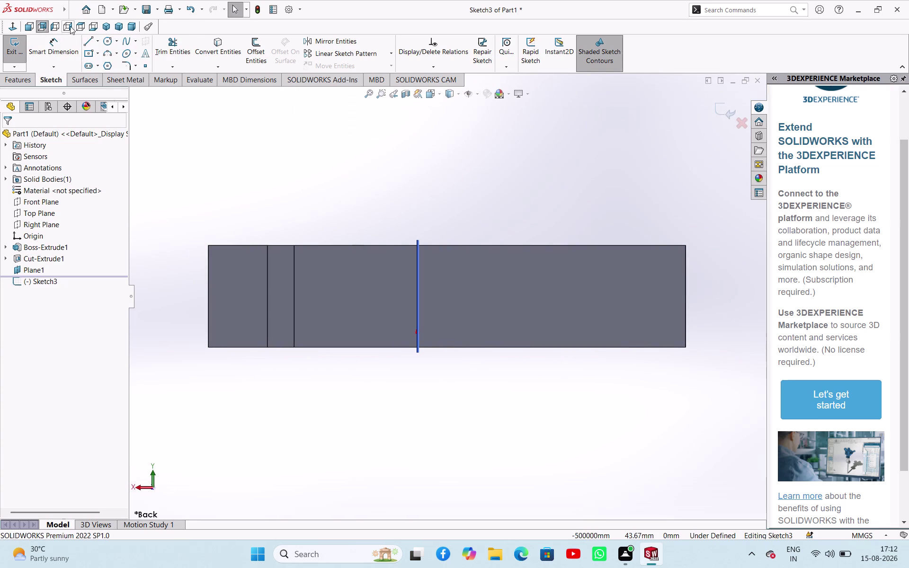
click(57, 25)
click(278, 187)
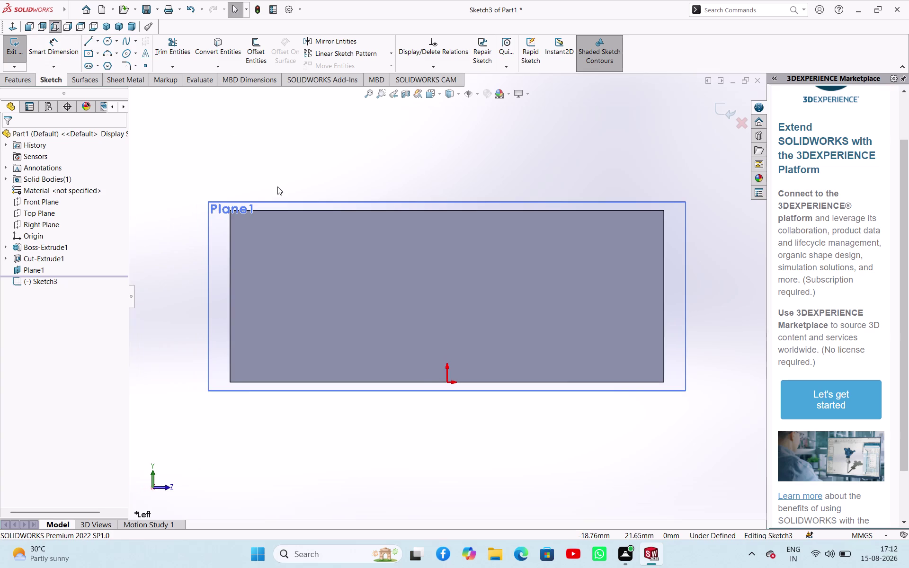
middle_drag(295, 153, 293, 186)
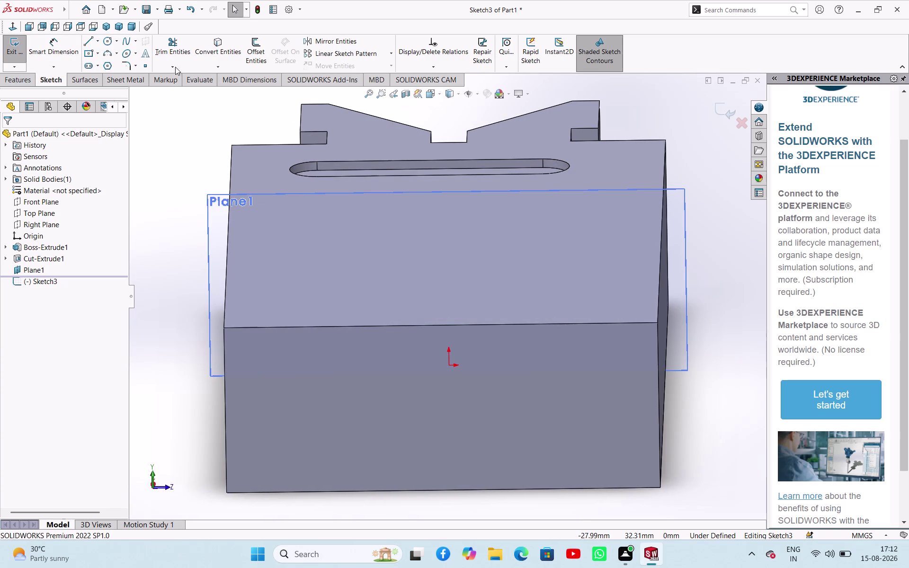
click(57, 26)
click(272, 152)
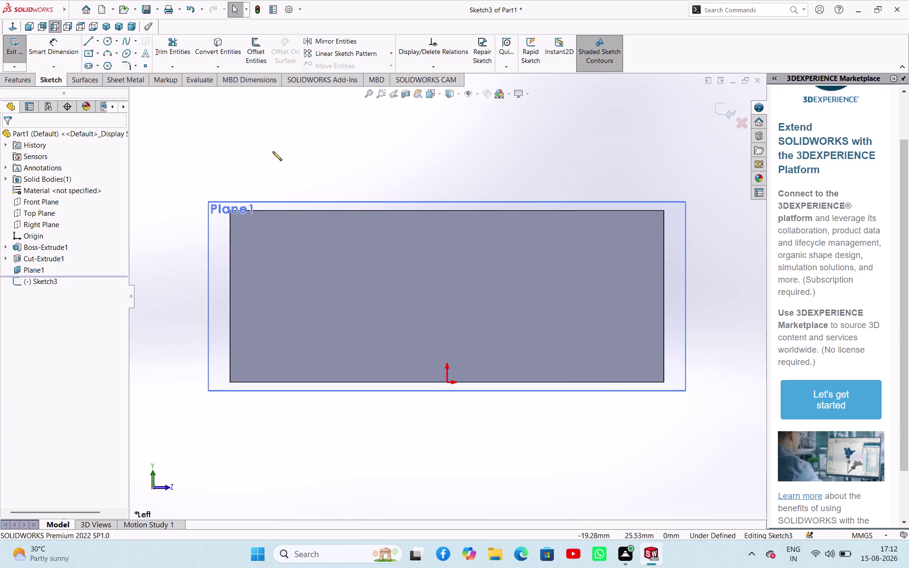
click(215, 41)
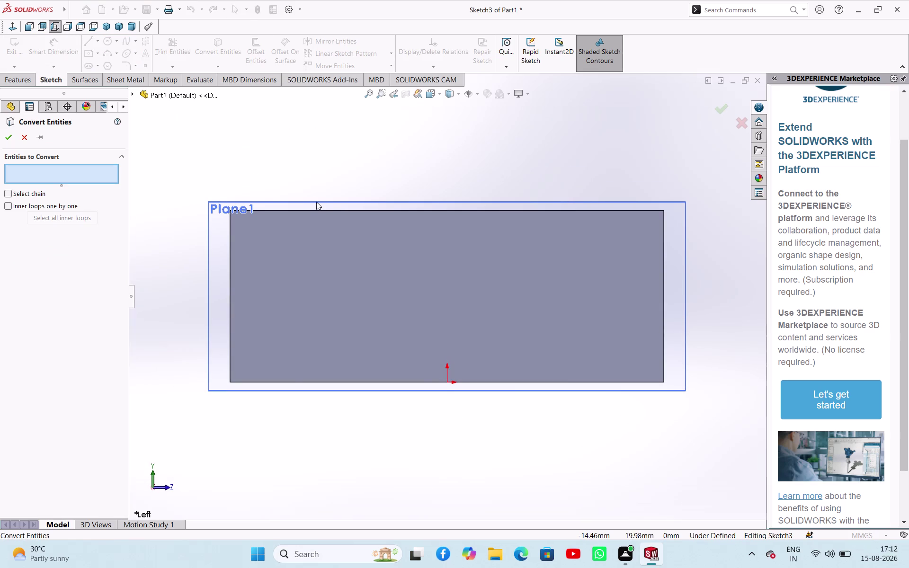
Convert the block's top edge and draw a vertical midpoint centerline from it downward.
click(318, 211)
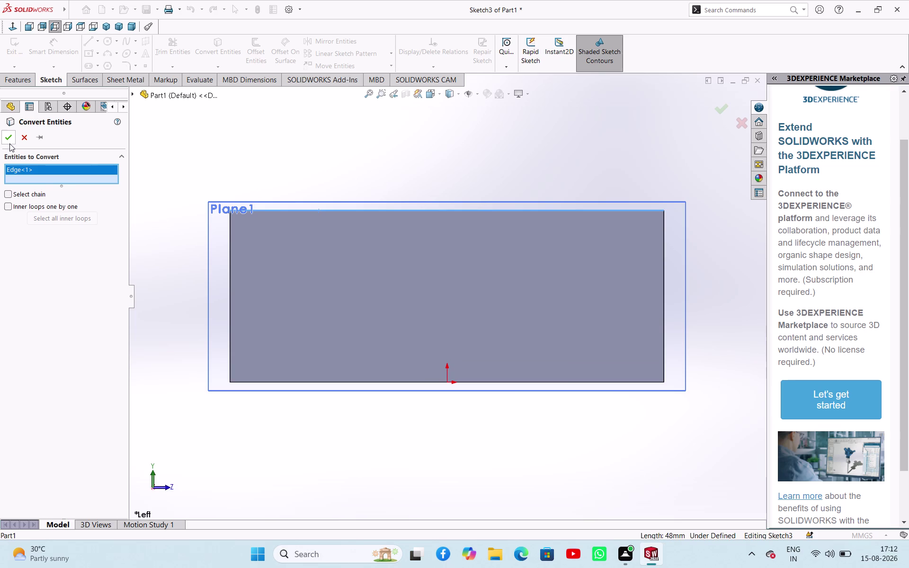
click(9, 143)
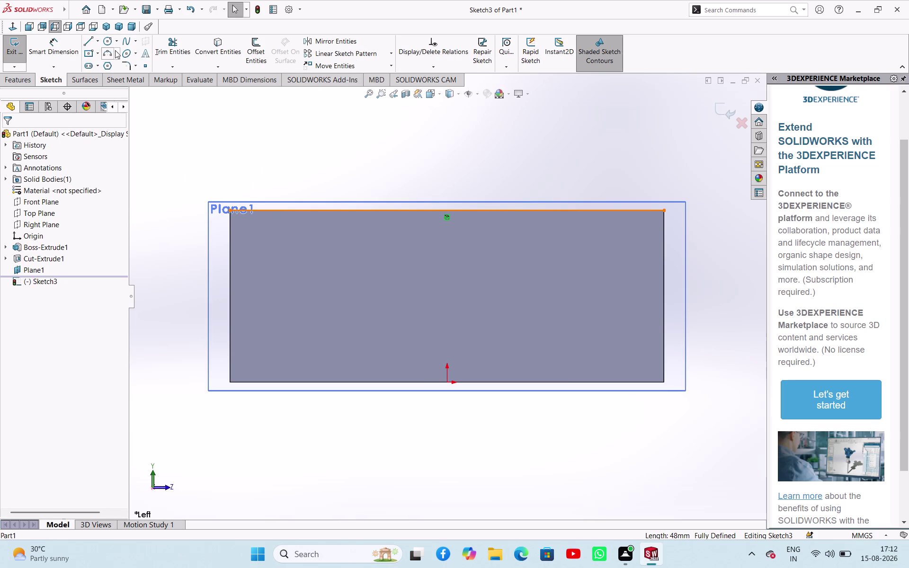
click(96, 41)
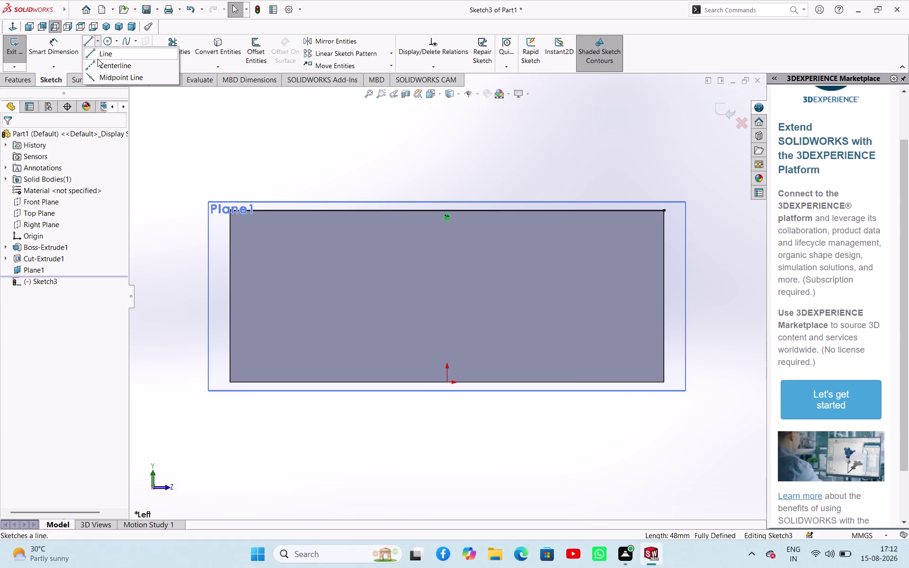
click(98, 68)
click(26, 288)
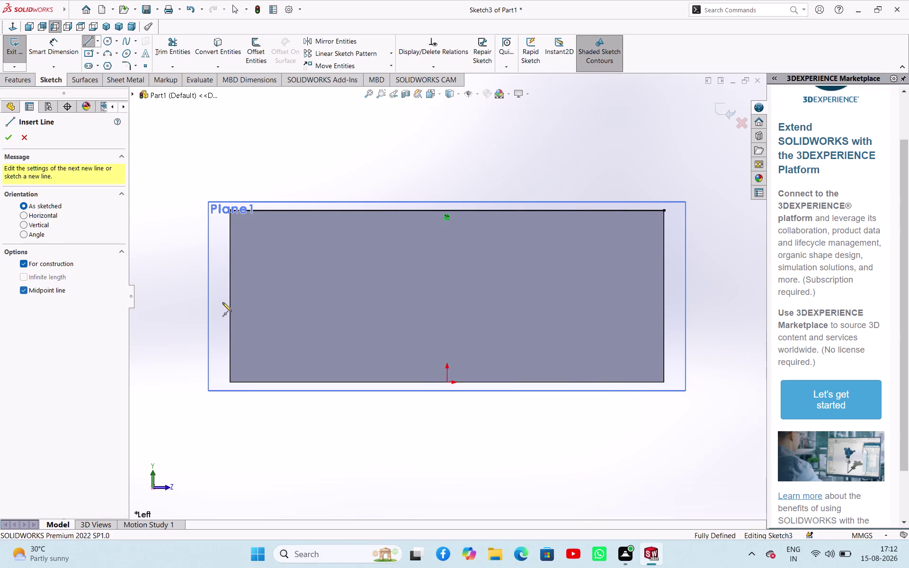
click(447, 212)
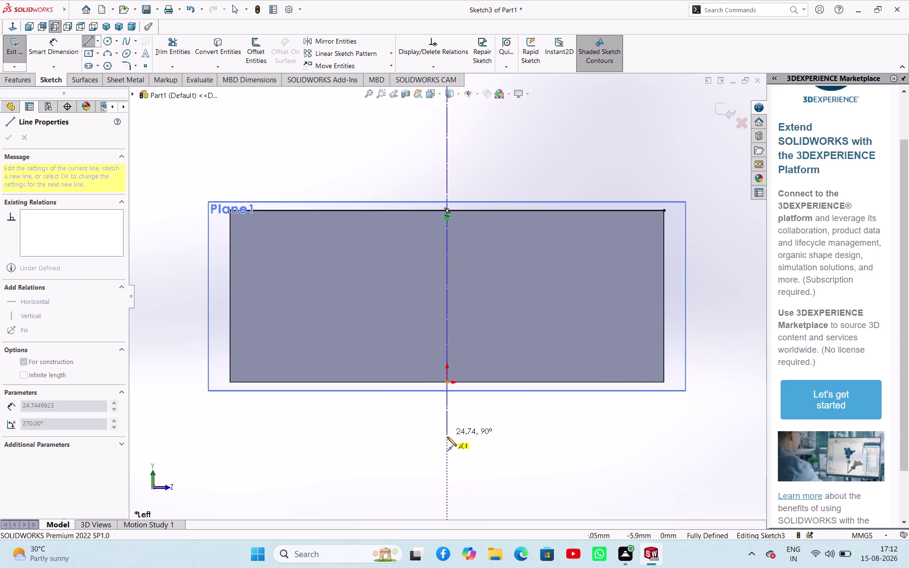
click(447, 463)
right_click(468, 419)
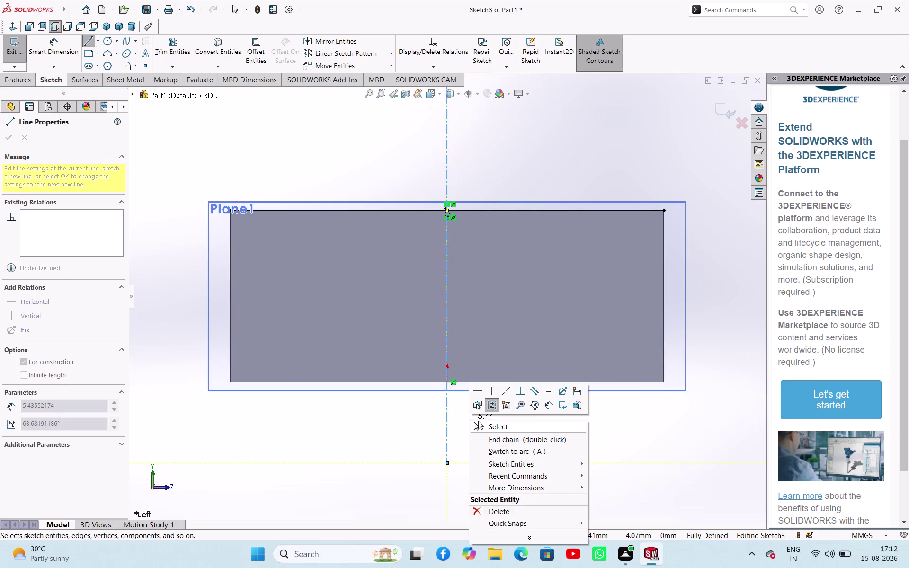
click(479, 421)
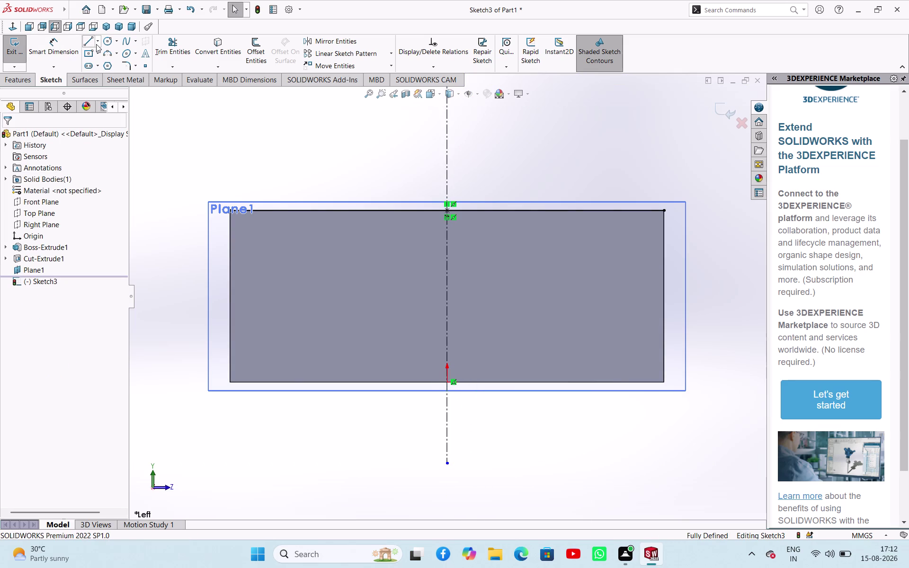
Draw a horizontal midpoint centerline along the block's top edge.
click(96, 43)
click(88, 66)
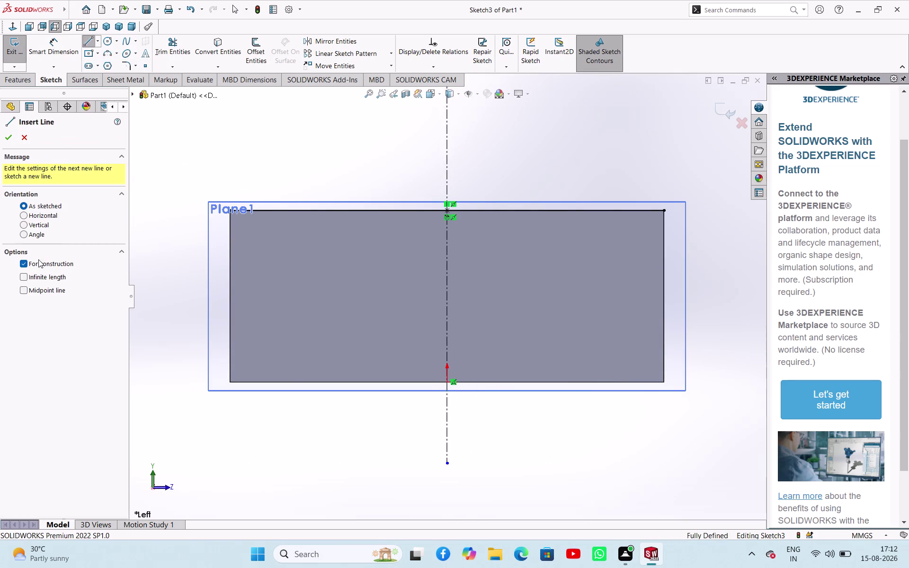
click(22, 291)
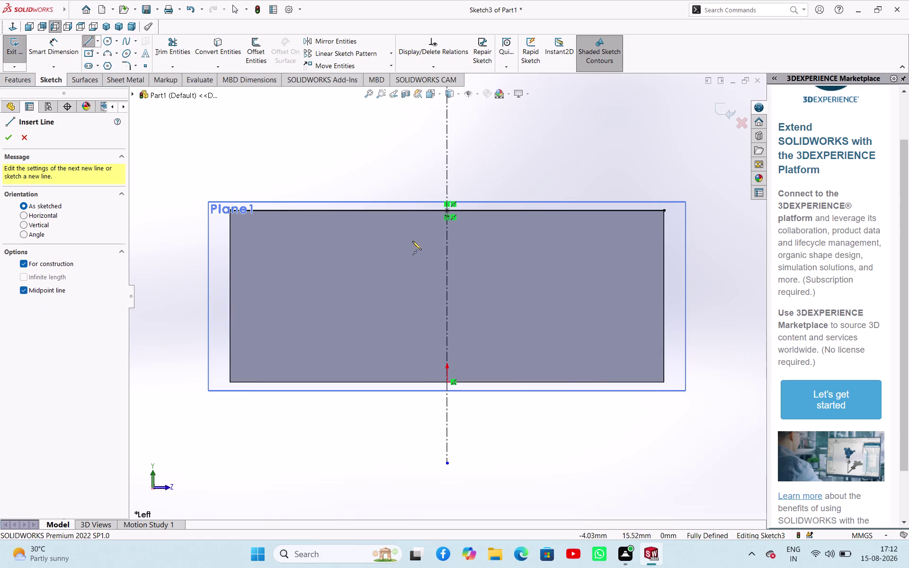
click(447, 213)
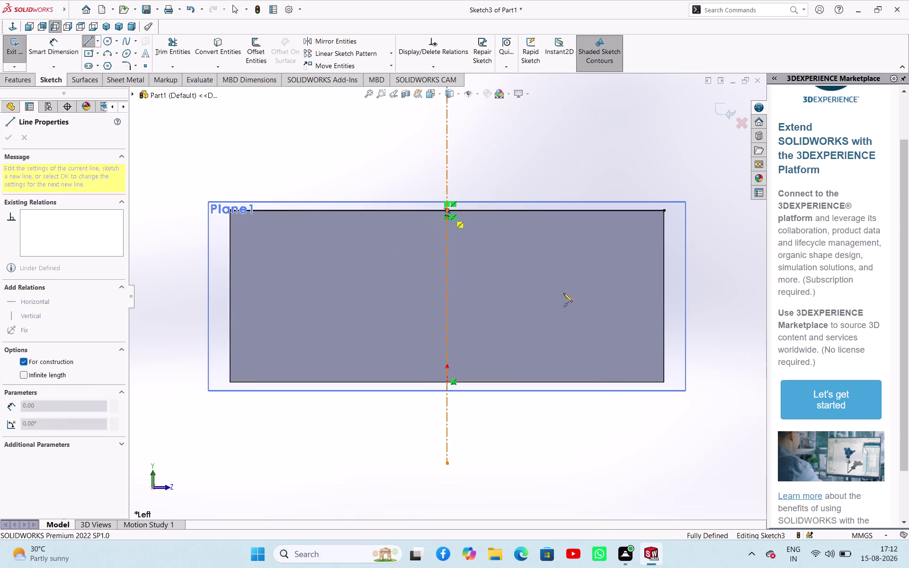
click(700, 210)
right_click(700, 220)
click(711, 224)
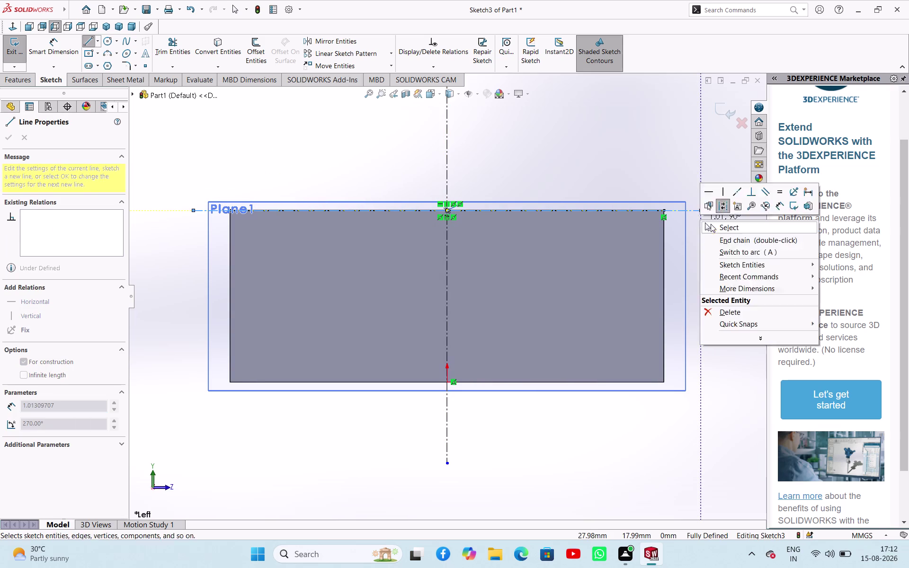